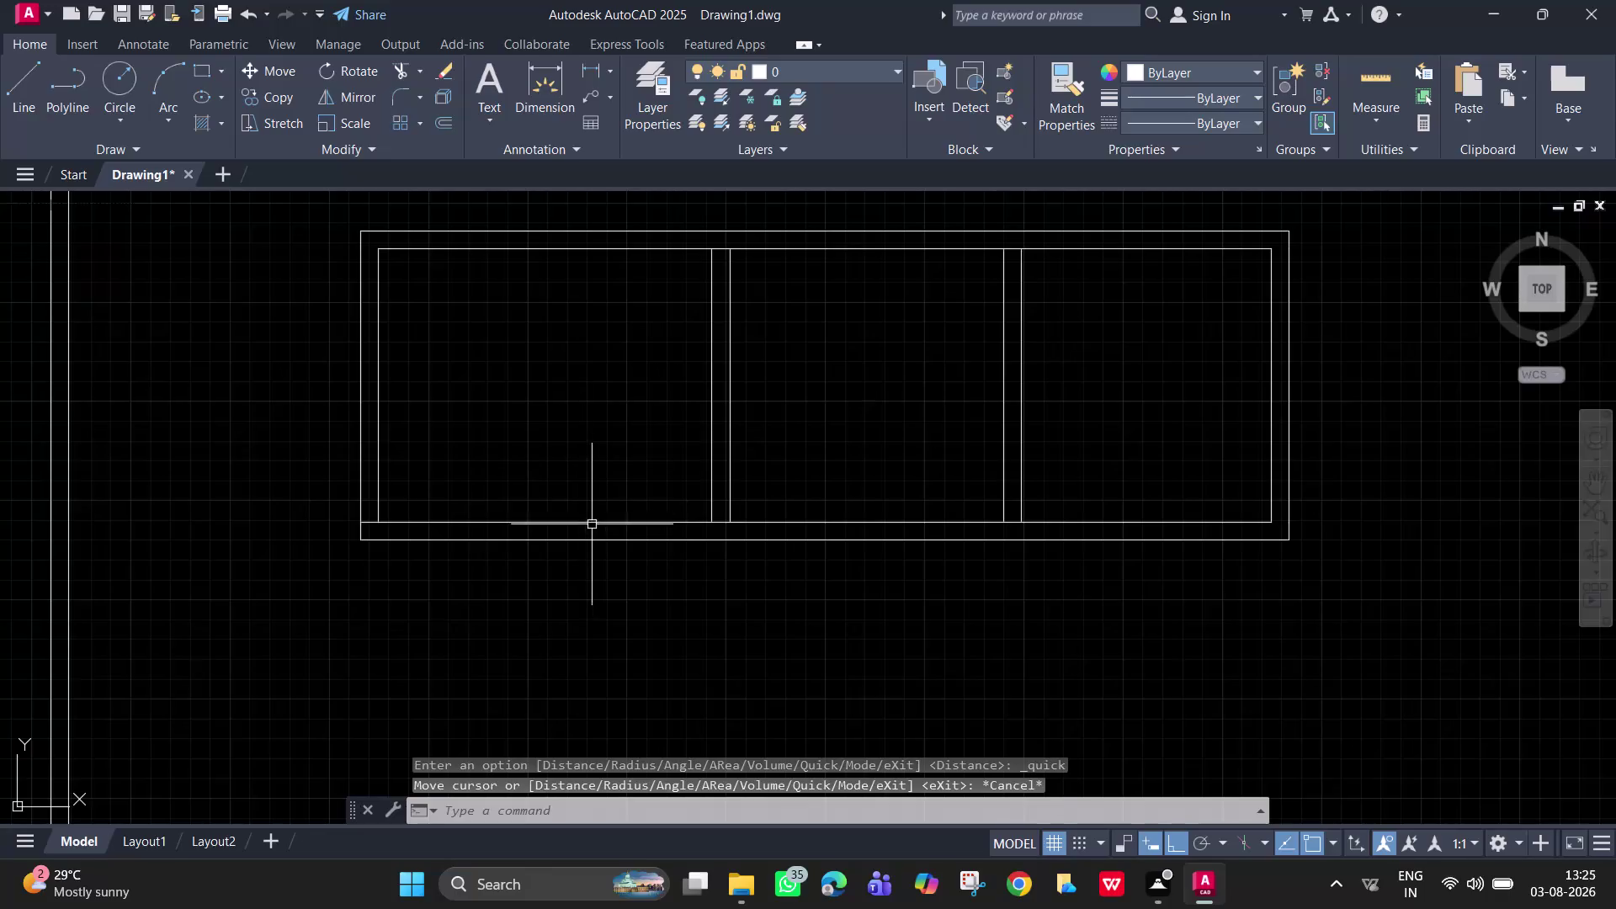
Erase the old inner bottom wall line and offset the top inner wall line 12' downward.
click(592, 522)
key(Delete)
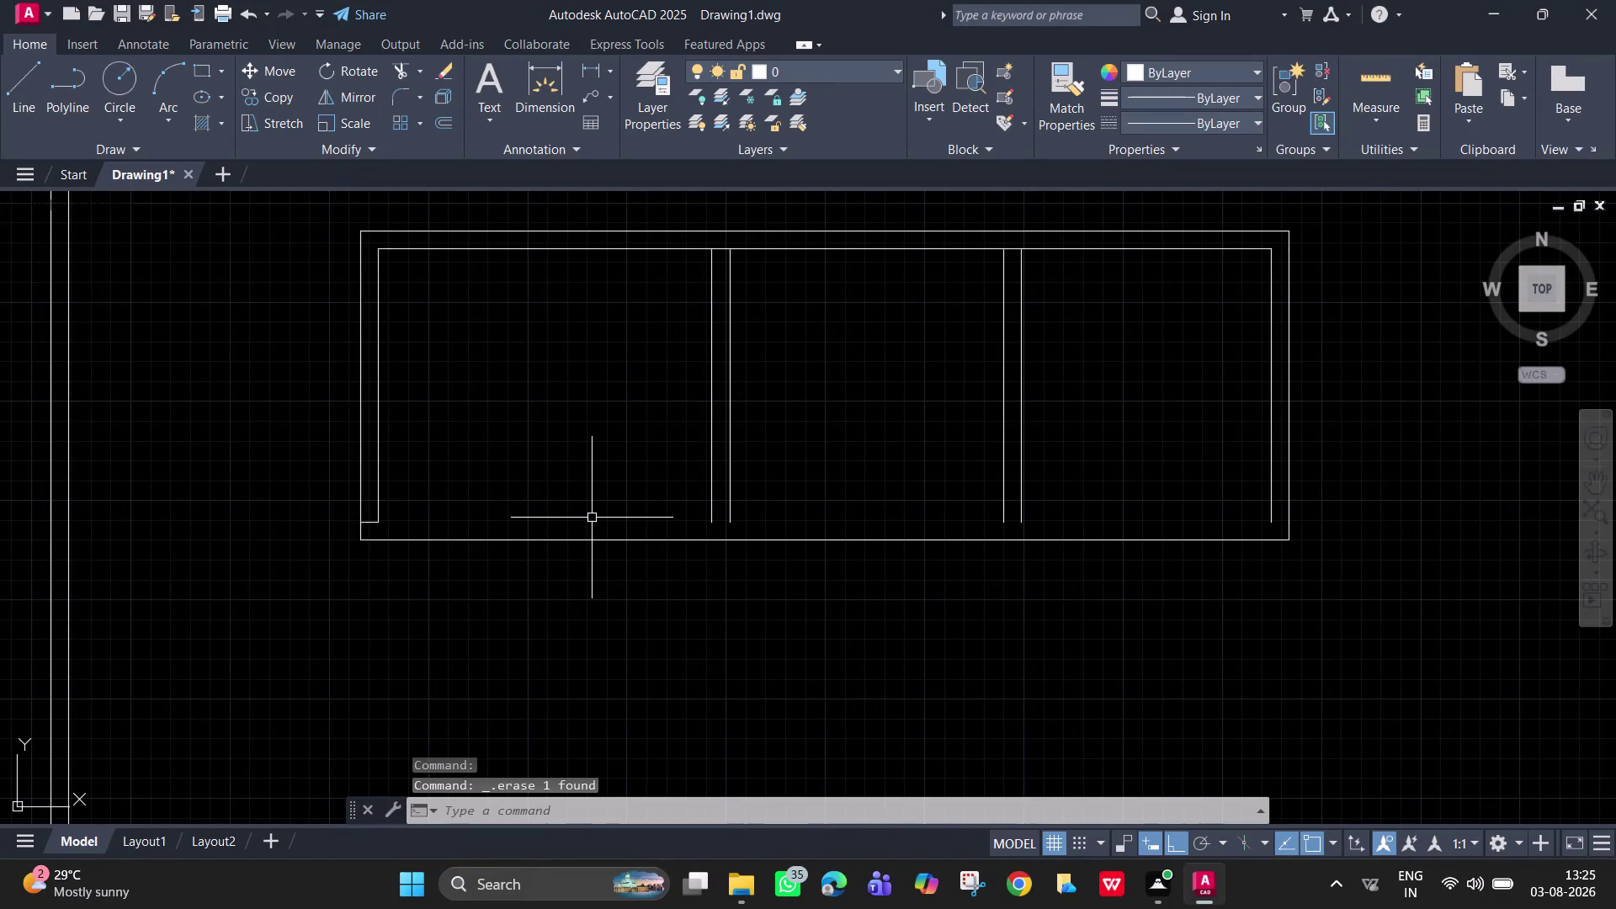
key(o)
key(Return)
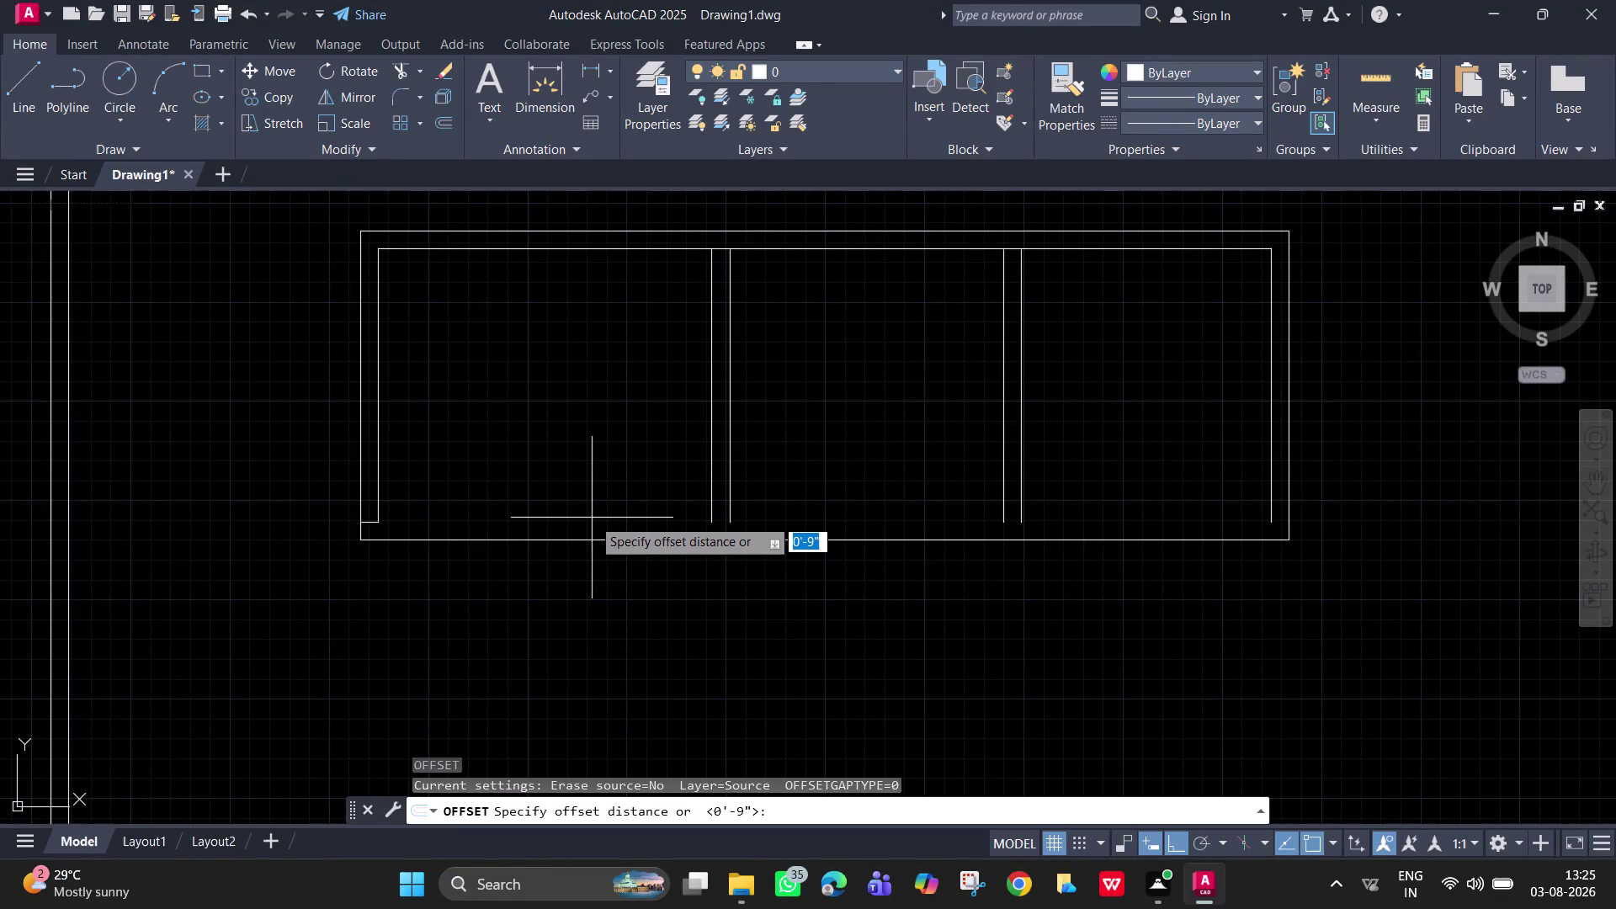
text(12')
key(Return)
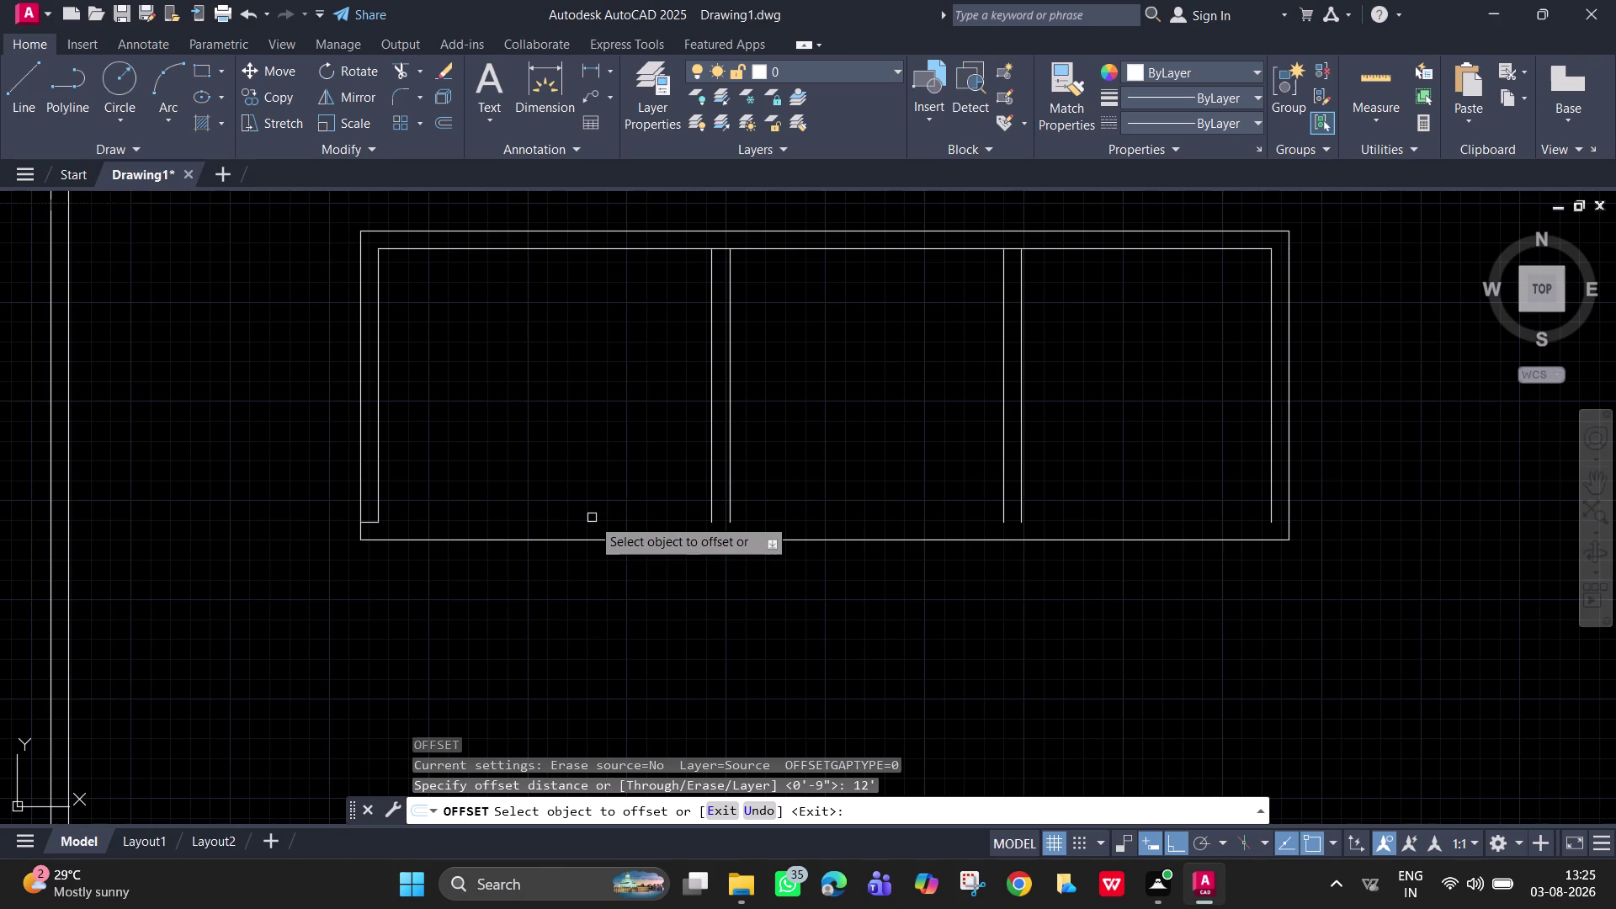
click(539, 250)
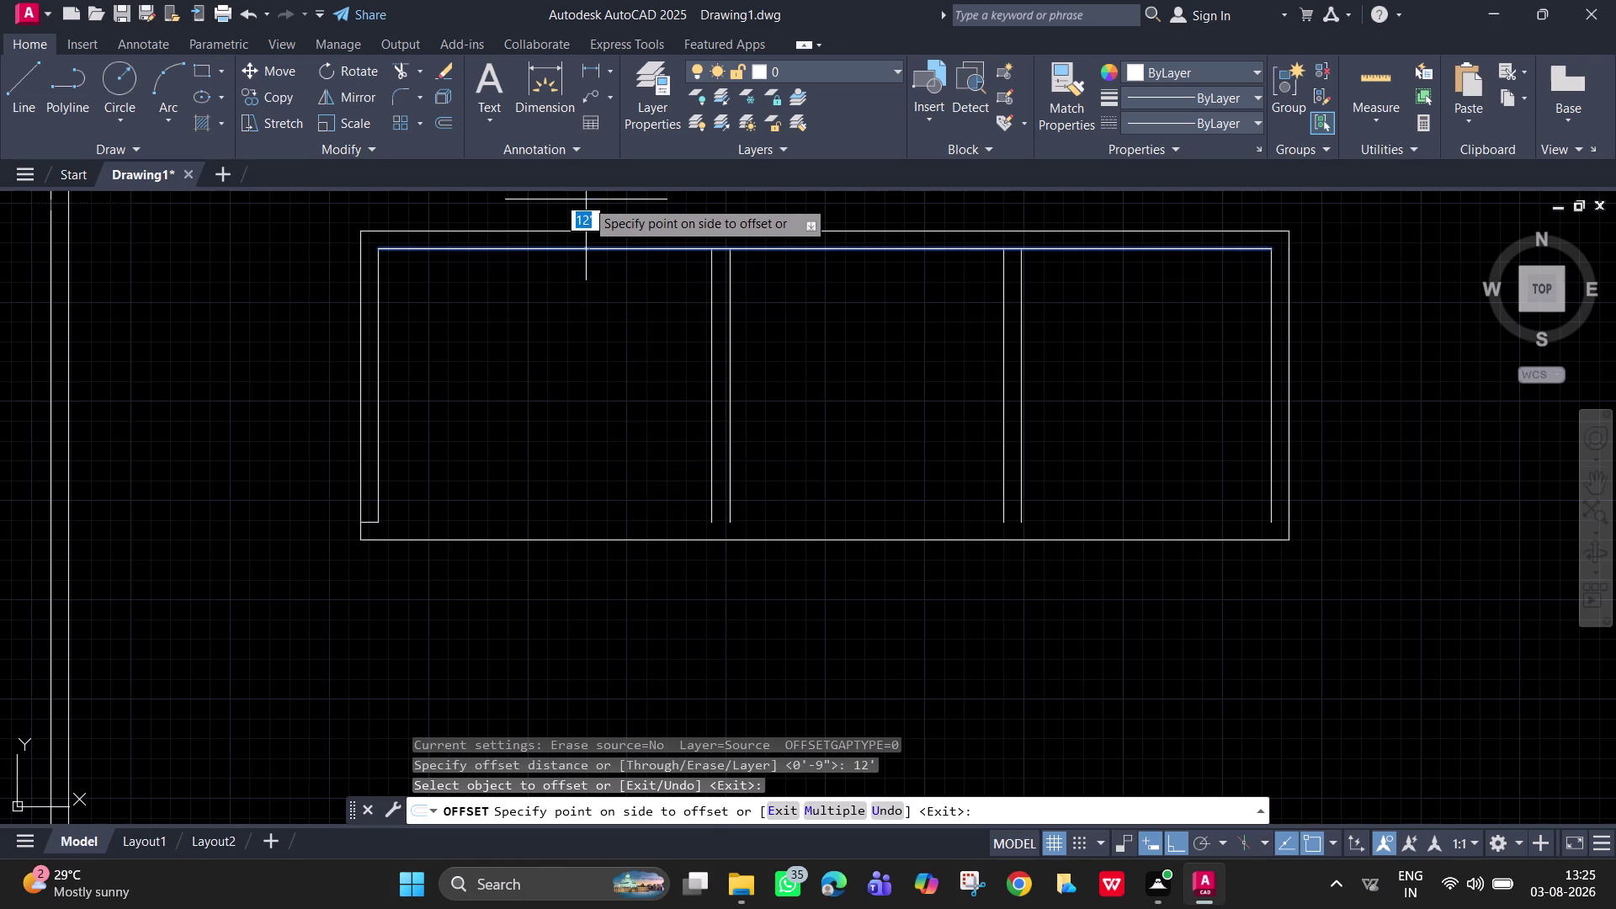
click(553, 621)
key(Escape)
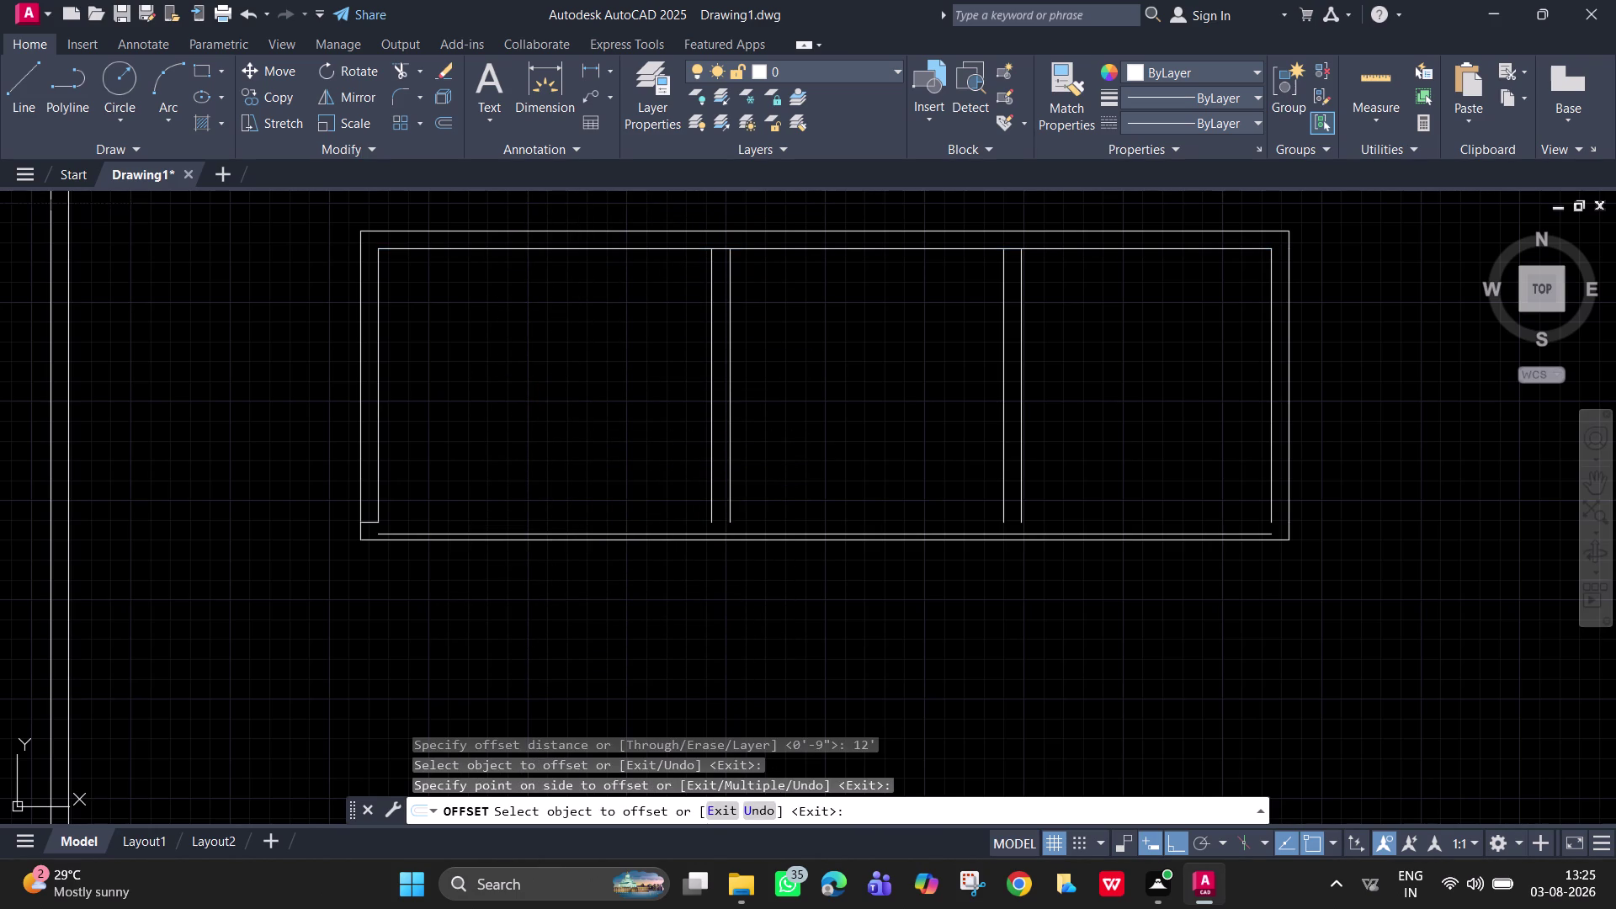
Erase the old outer bottom wall line.
scroll(up, 3)
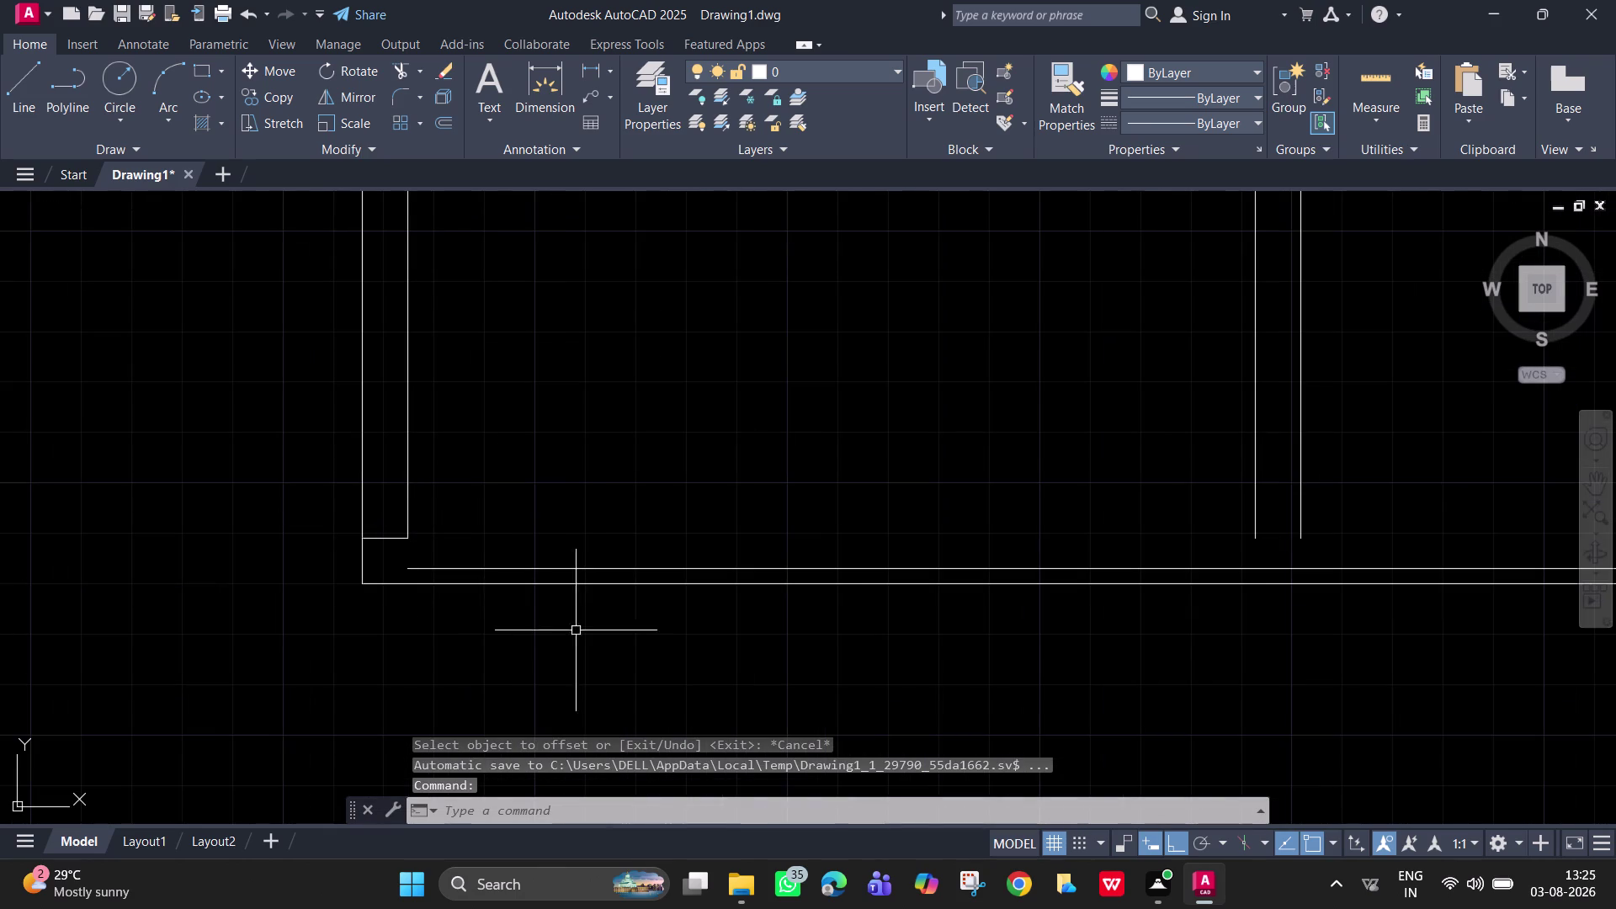
click(496, 582)
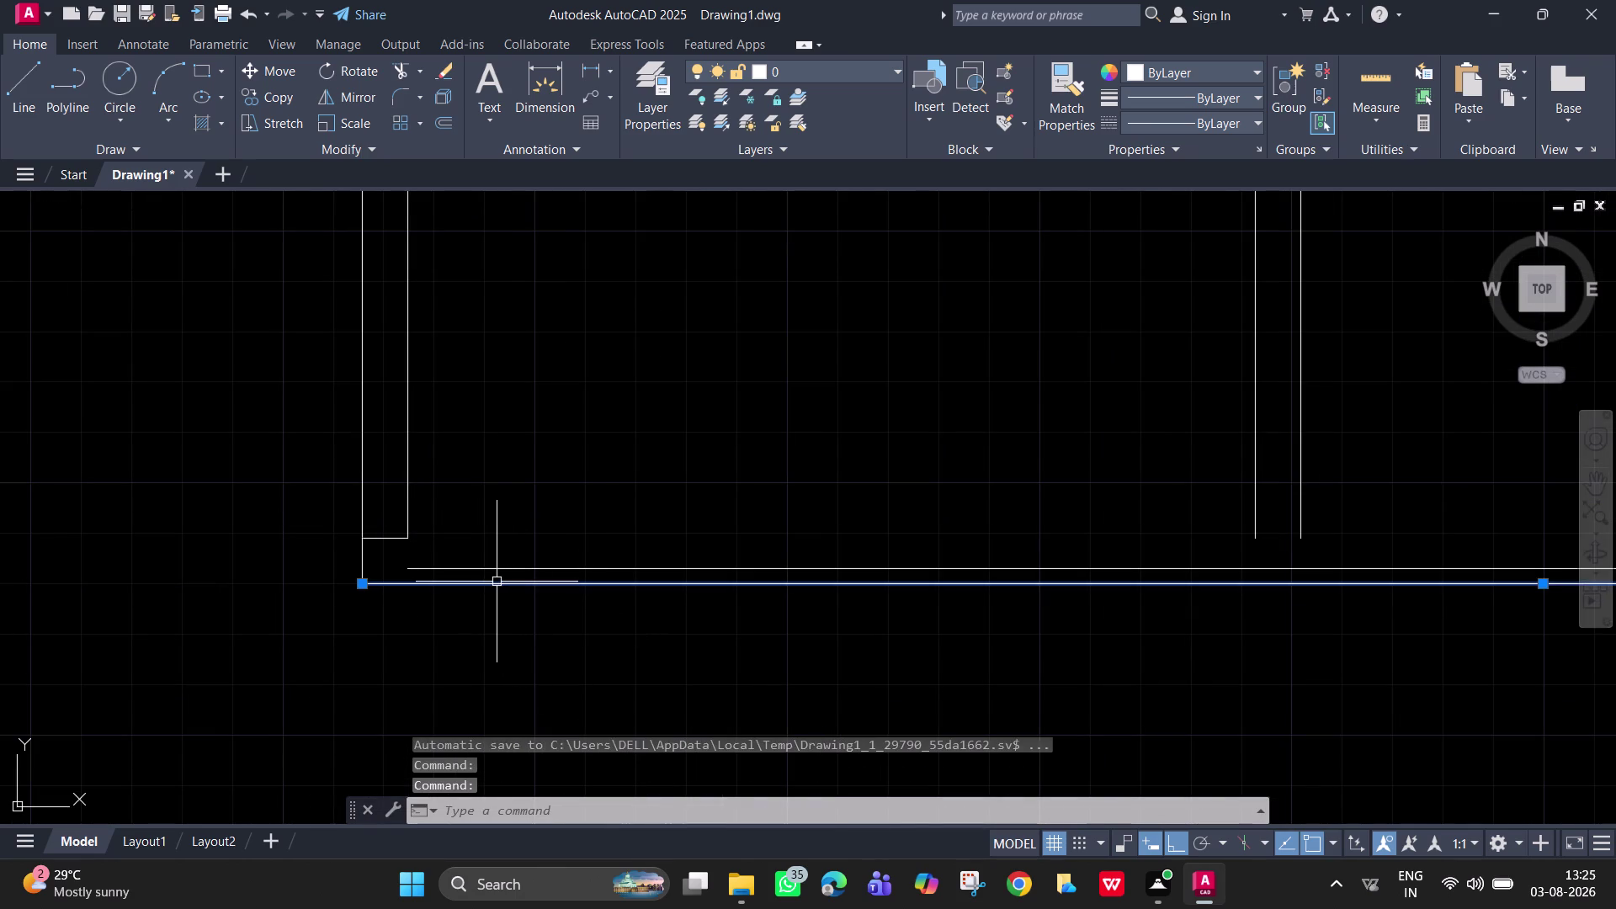
key(Delete)
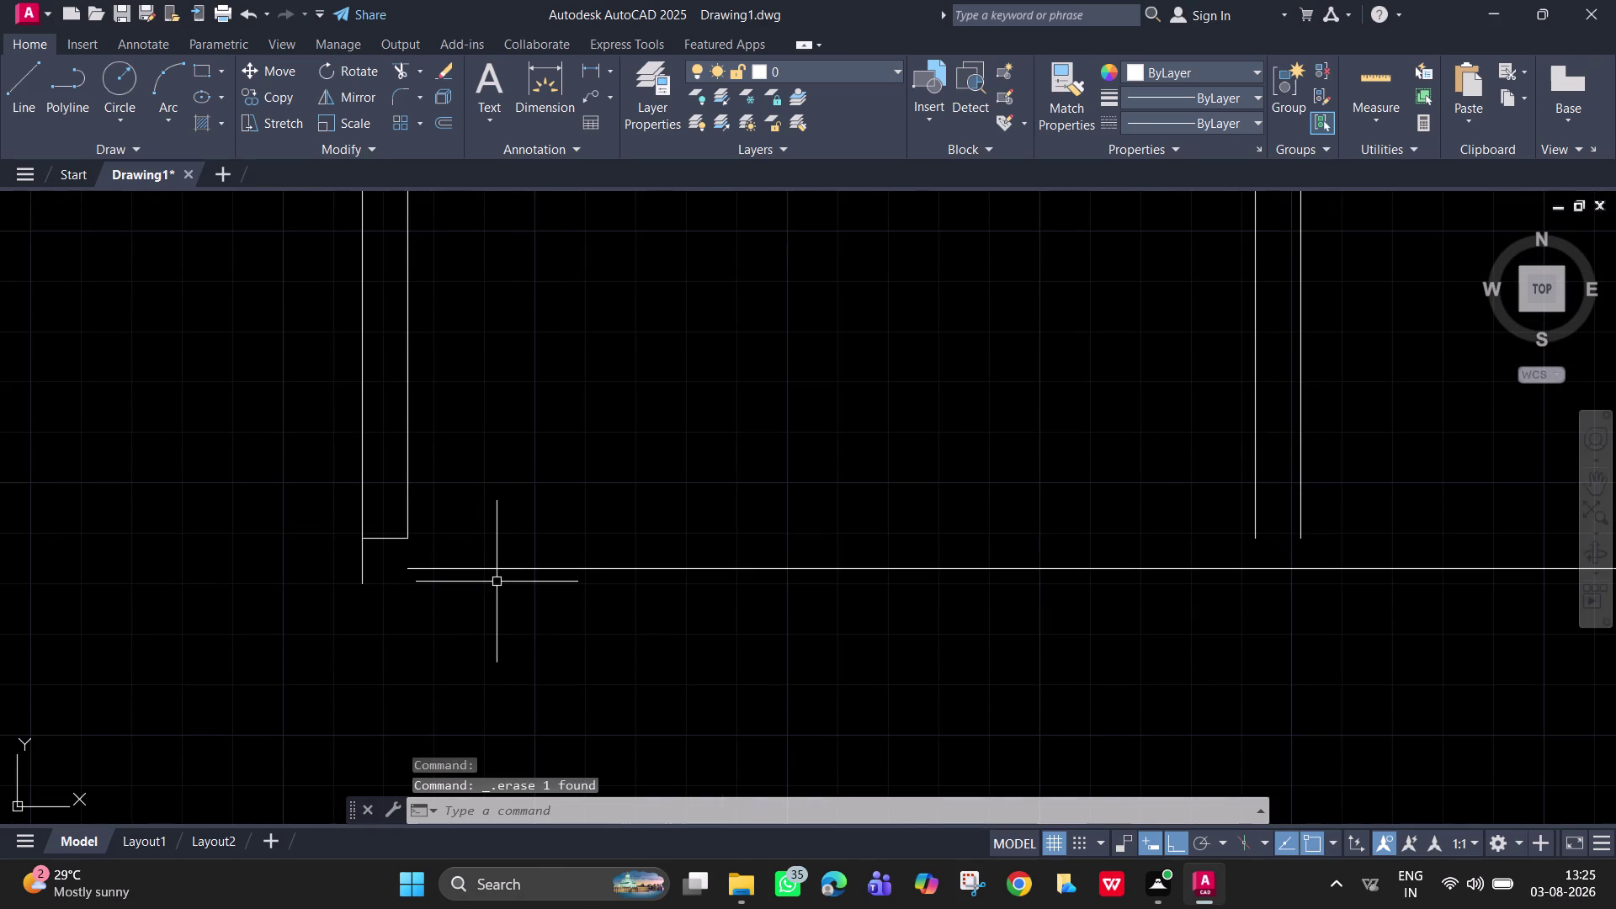
text(ex)
key(space)
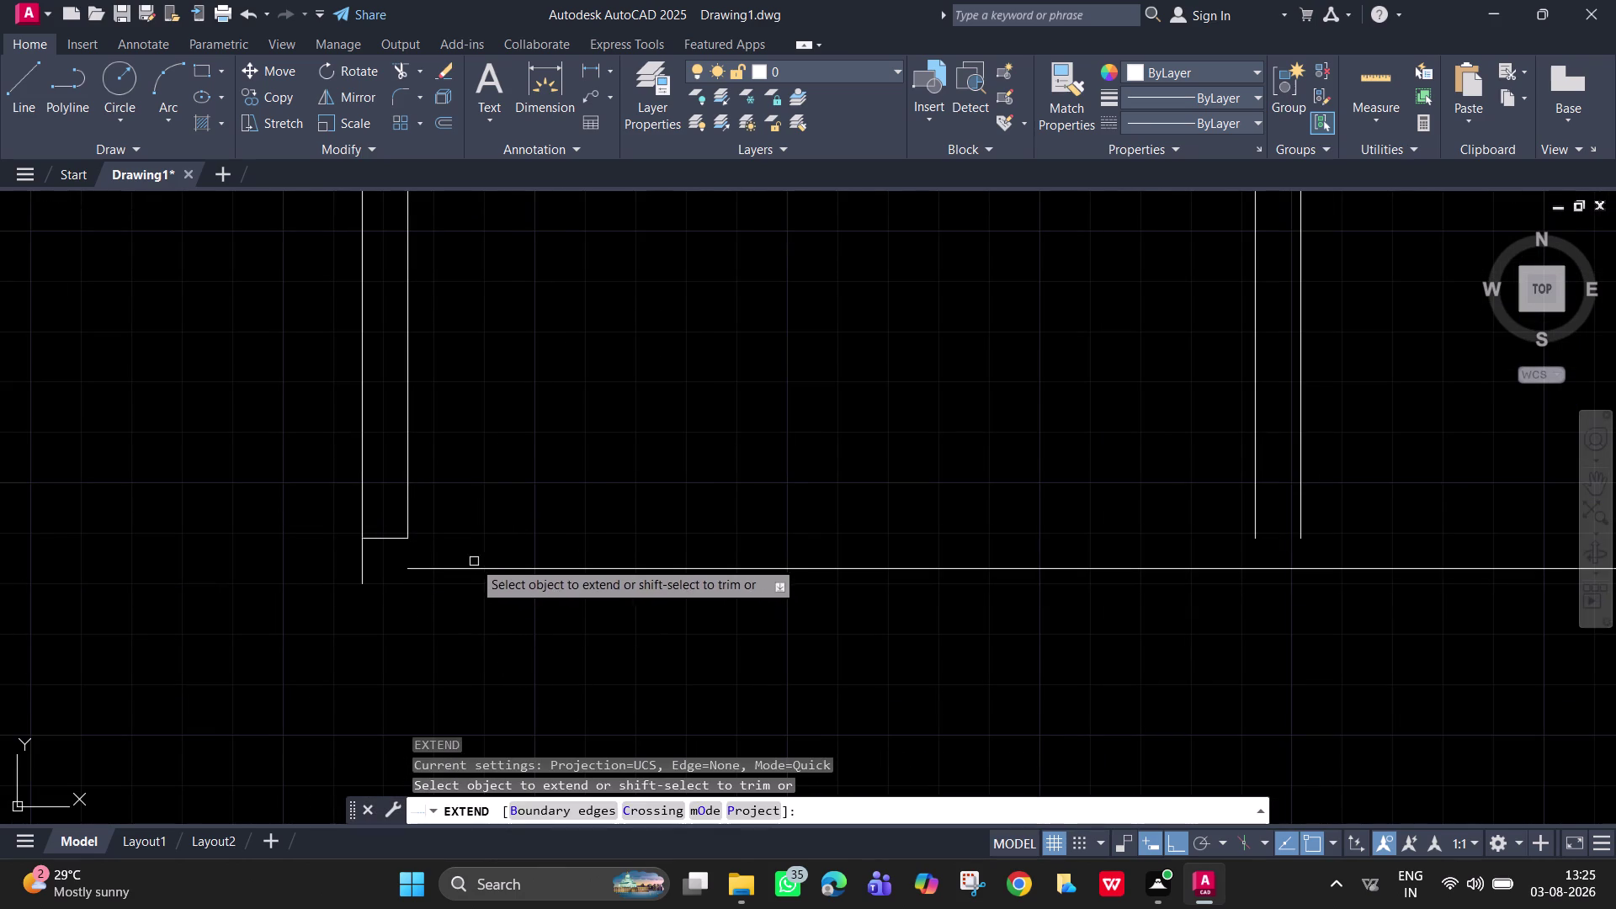
Extend the new bottom wall line's left end to the left wall.
click(480, 566)
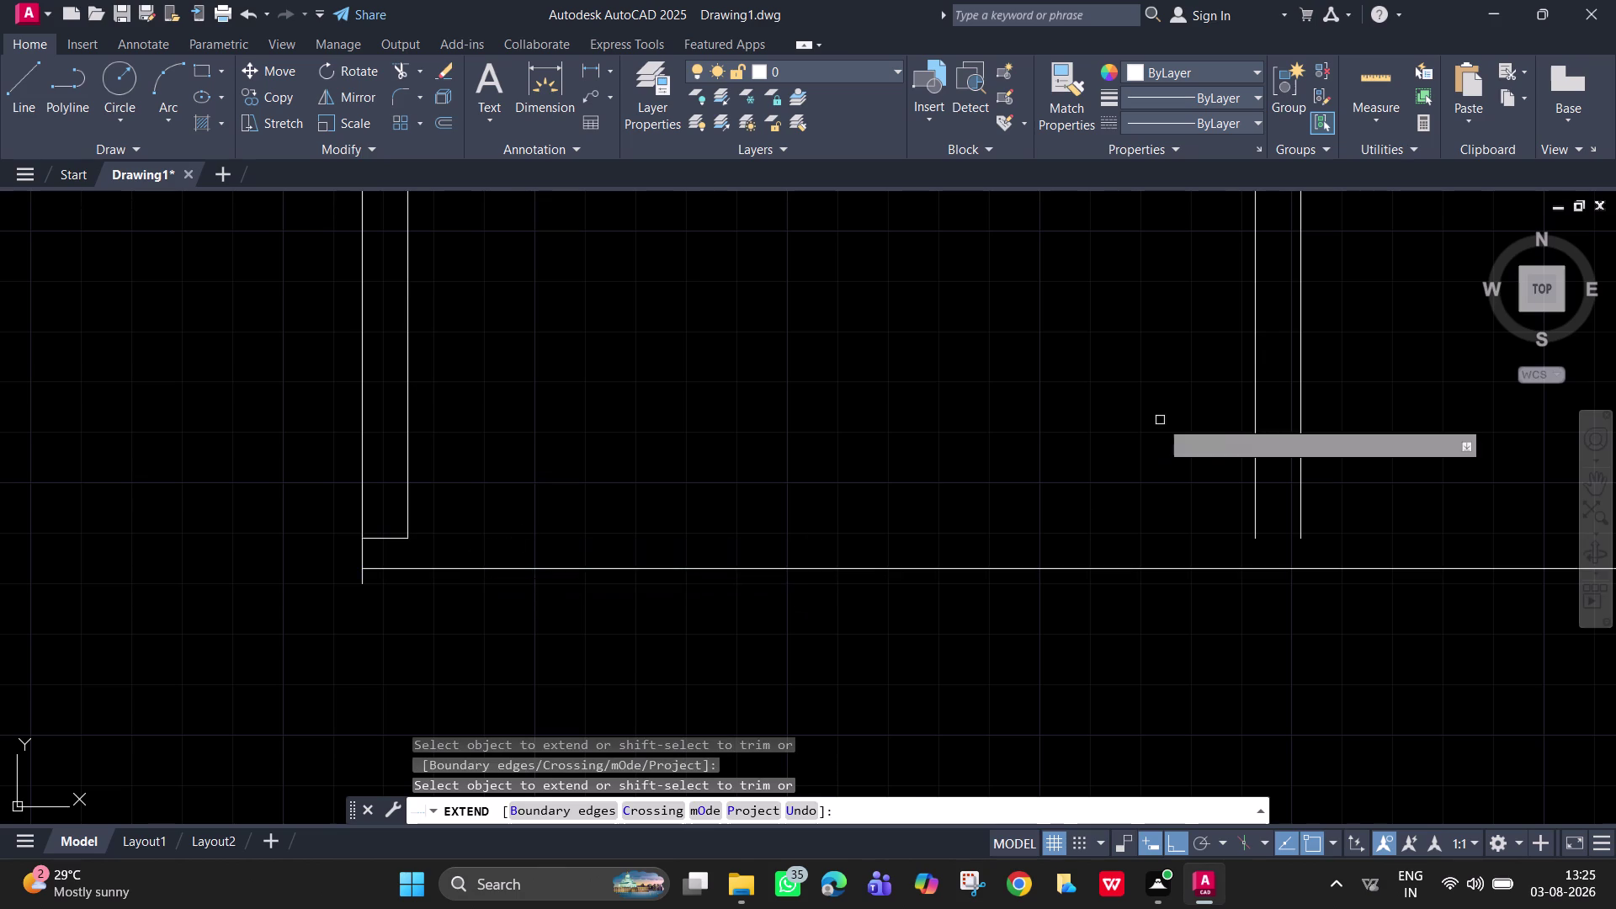
scroll(down, 3)
click(1356, 486)
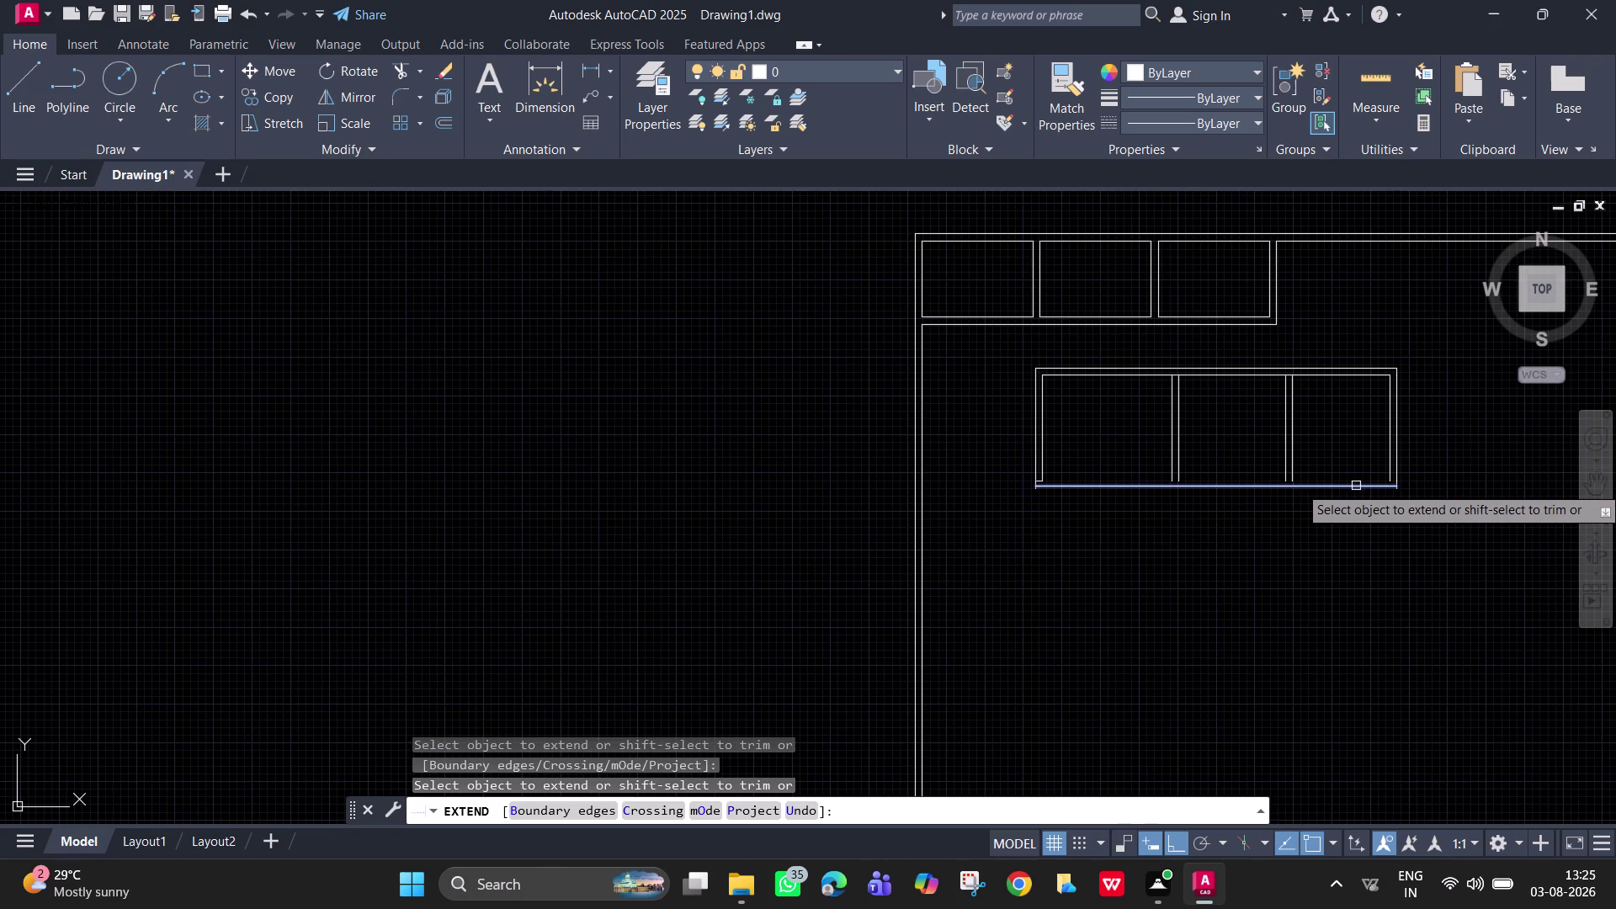
key(Escape)
middle_drag(1256, 473, 1118, 460)
scroll(up, 3)
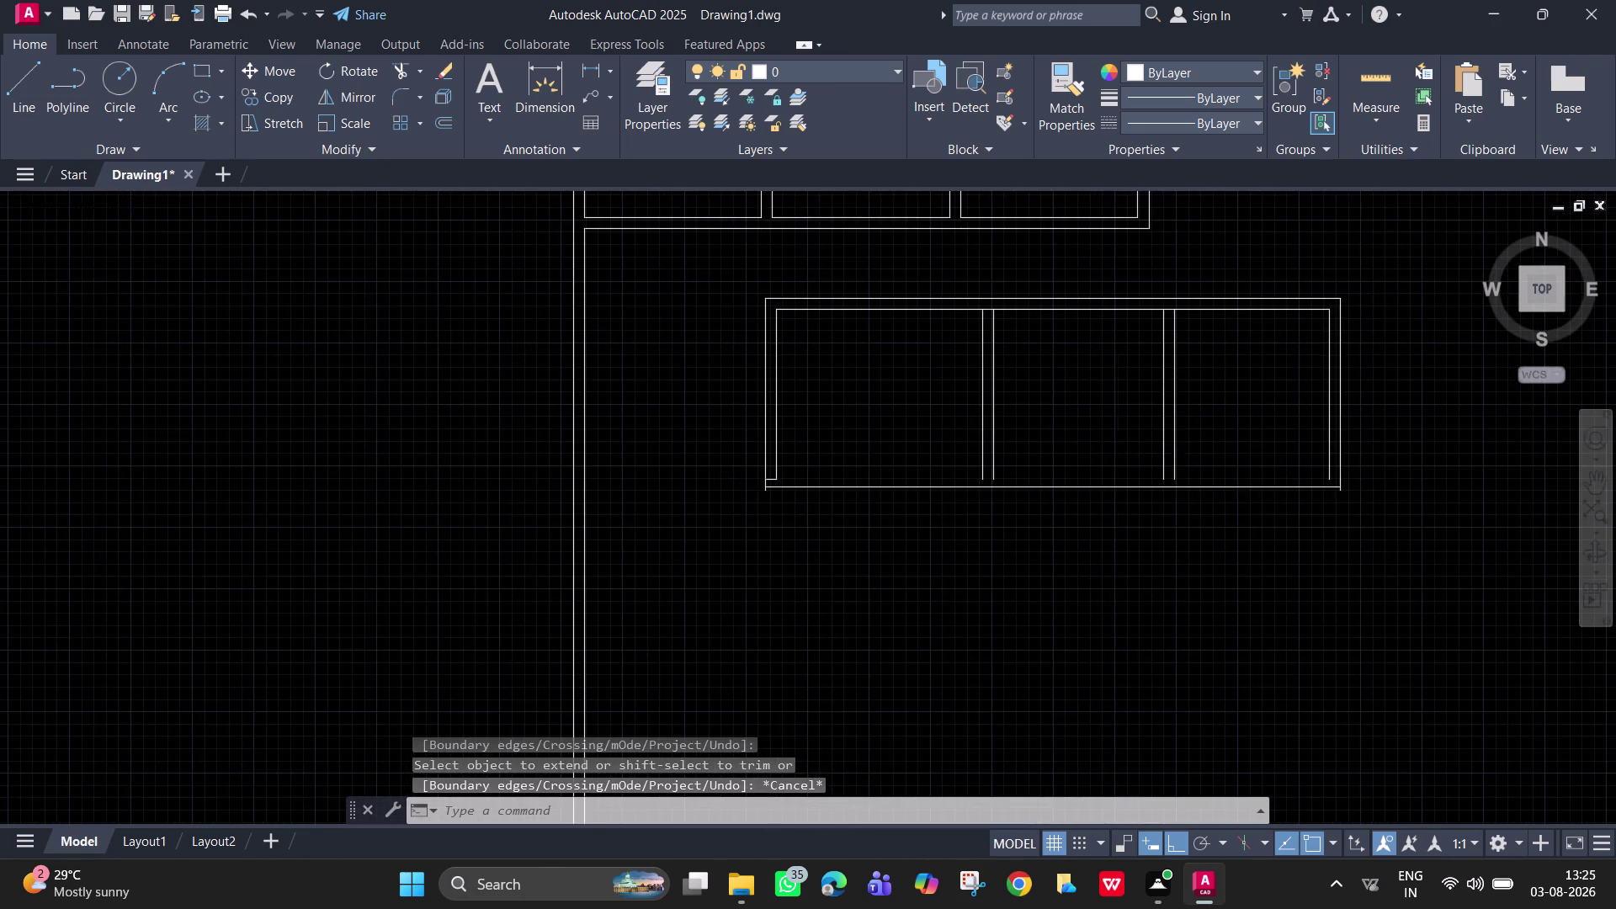
middle_drag(1117, 437, 1072, 481)
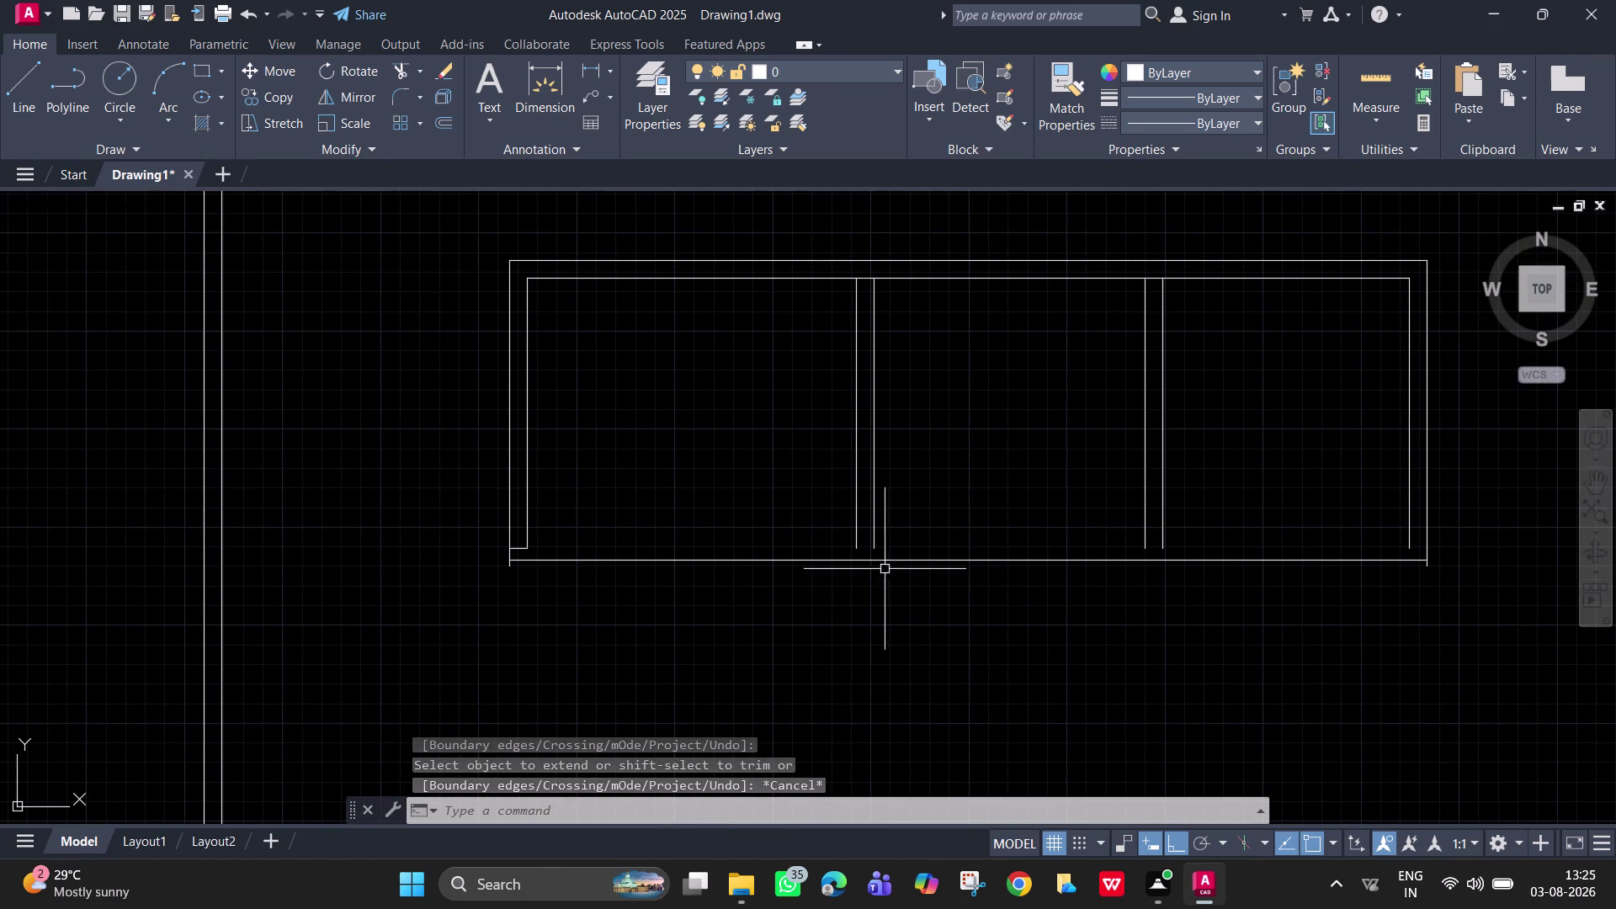
Extend the partition lines and both inner side walls down to the new bottom wall.
key(space)
click(852, 516)
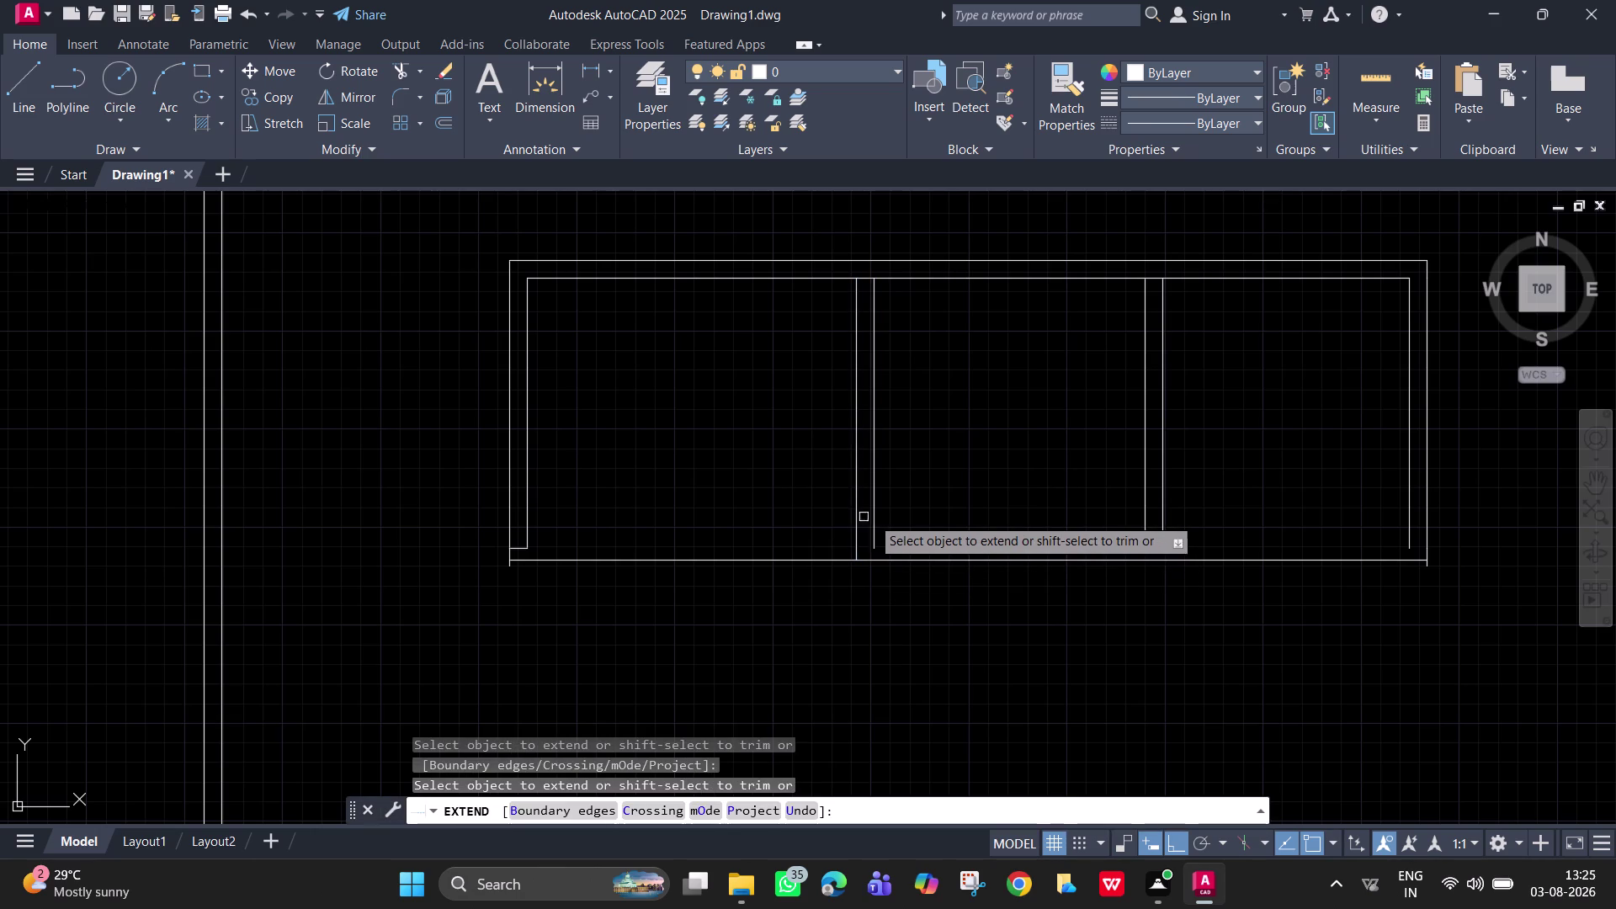
click(871, 516)
click(1143, 526)
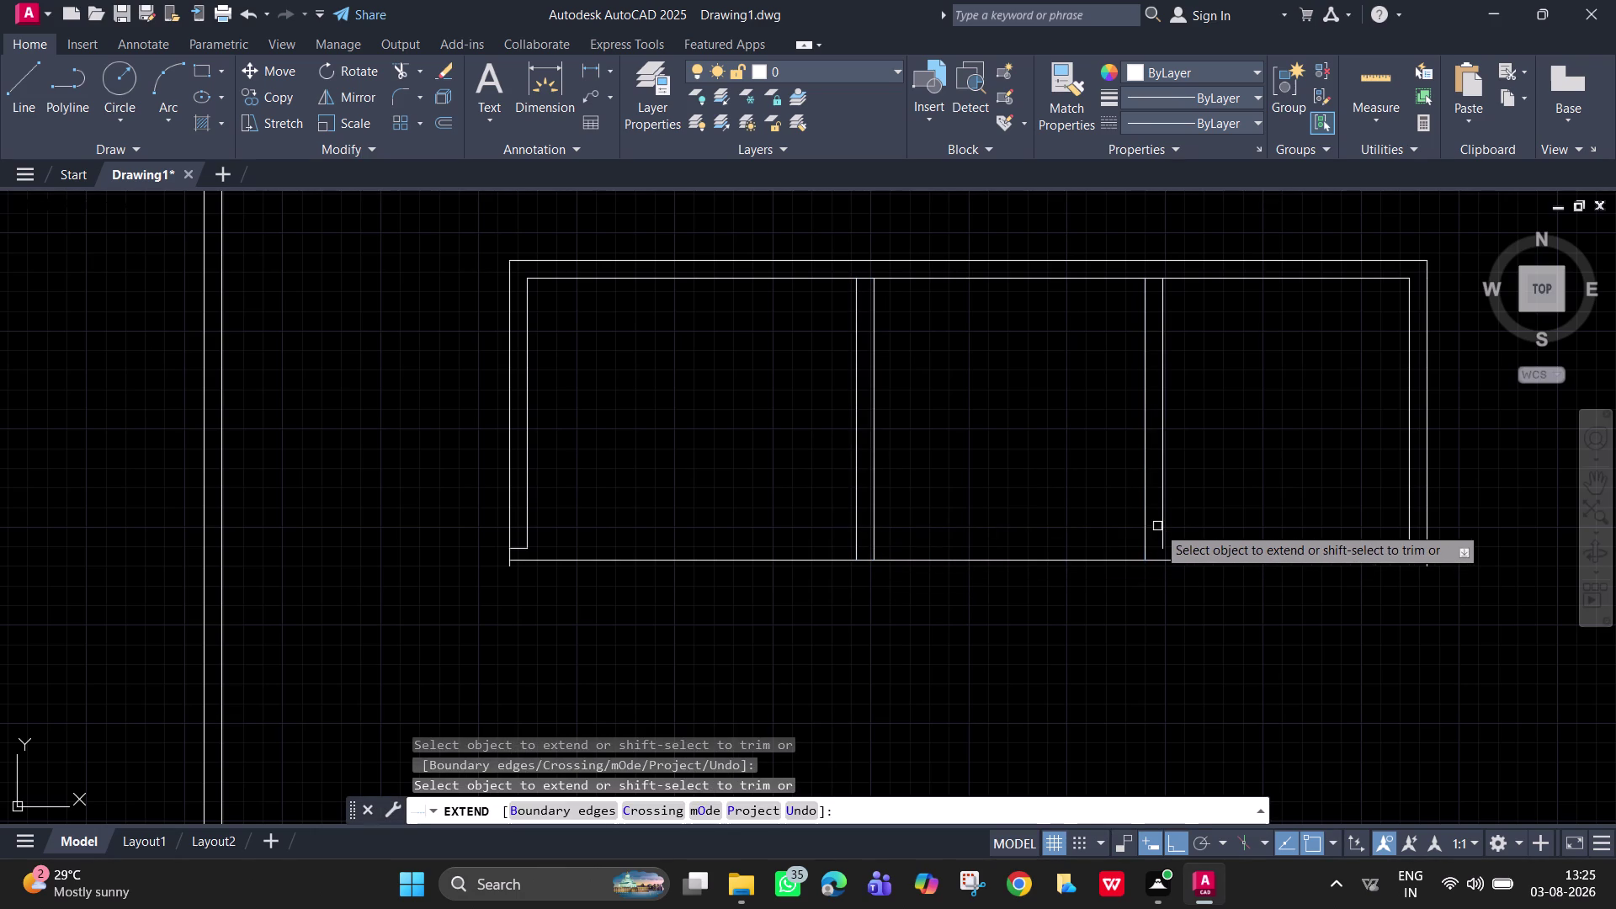
click(1158, 520)
click(1167, 520)
click(1162, 520)
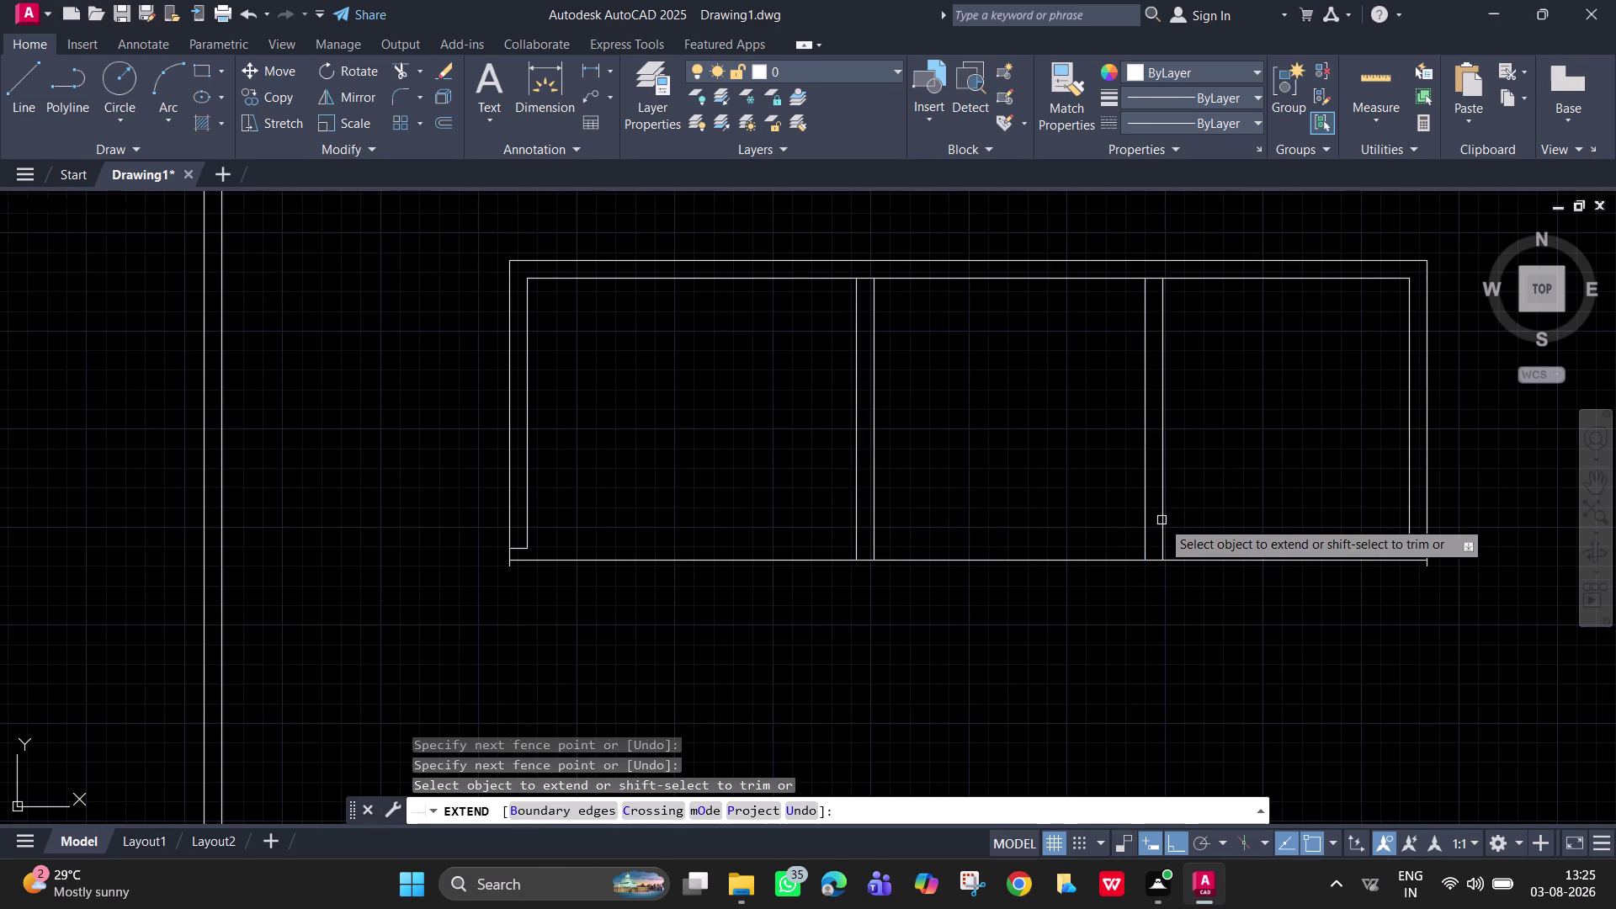
click(1162, 520)
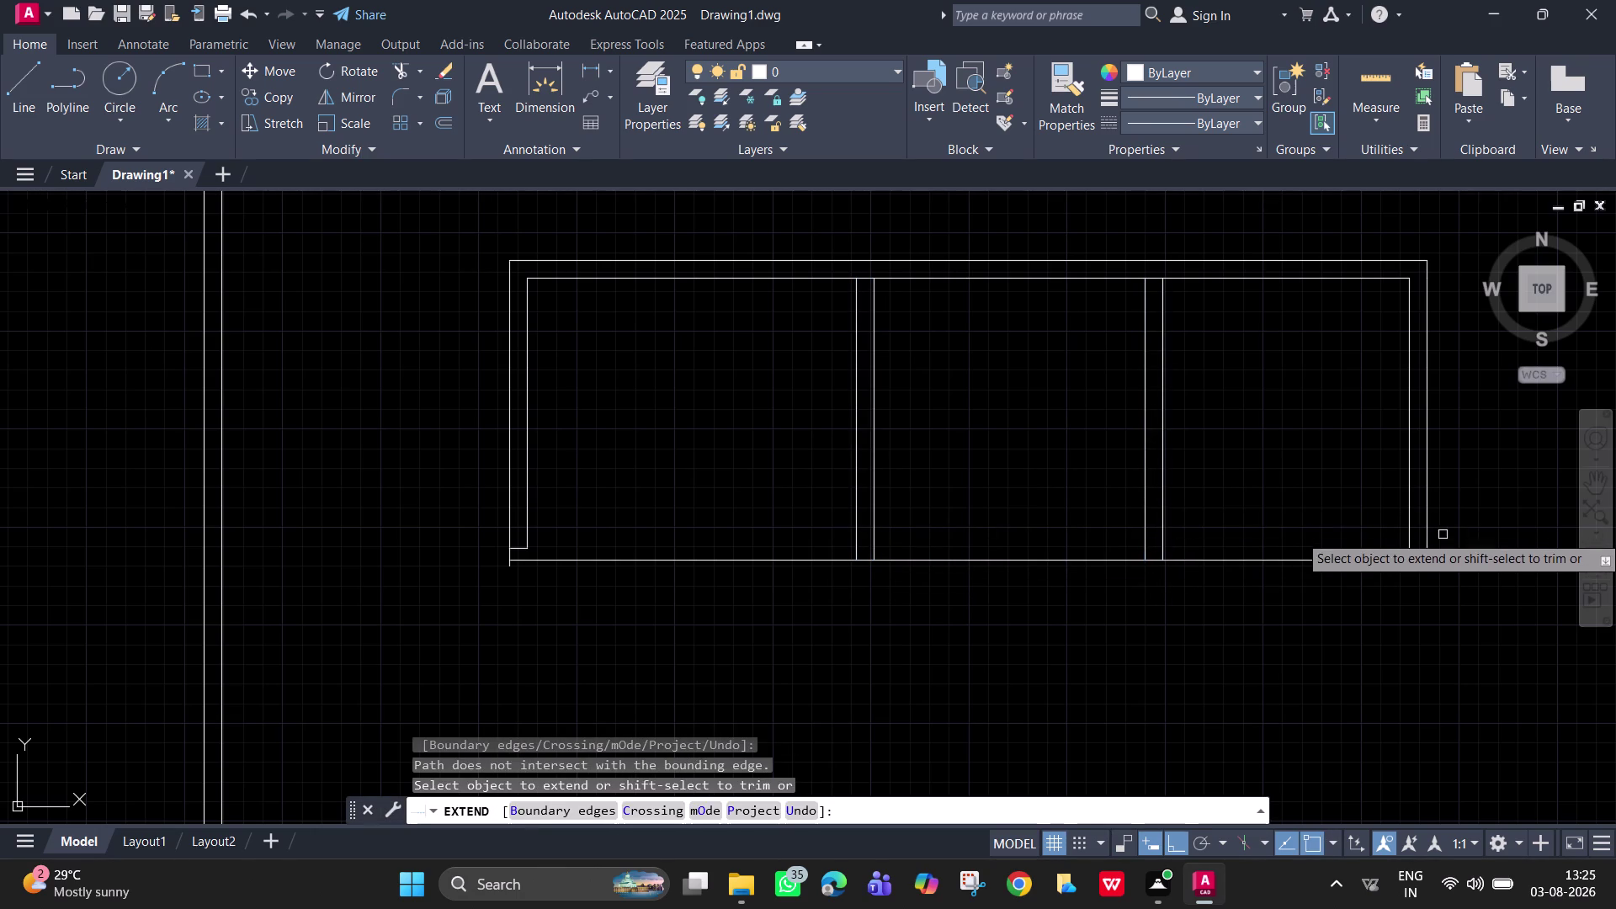
click(1411, 523)
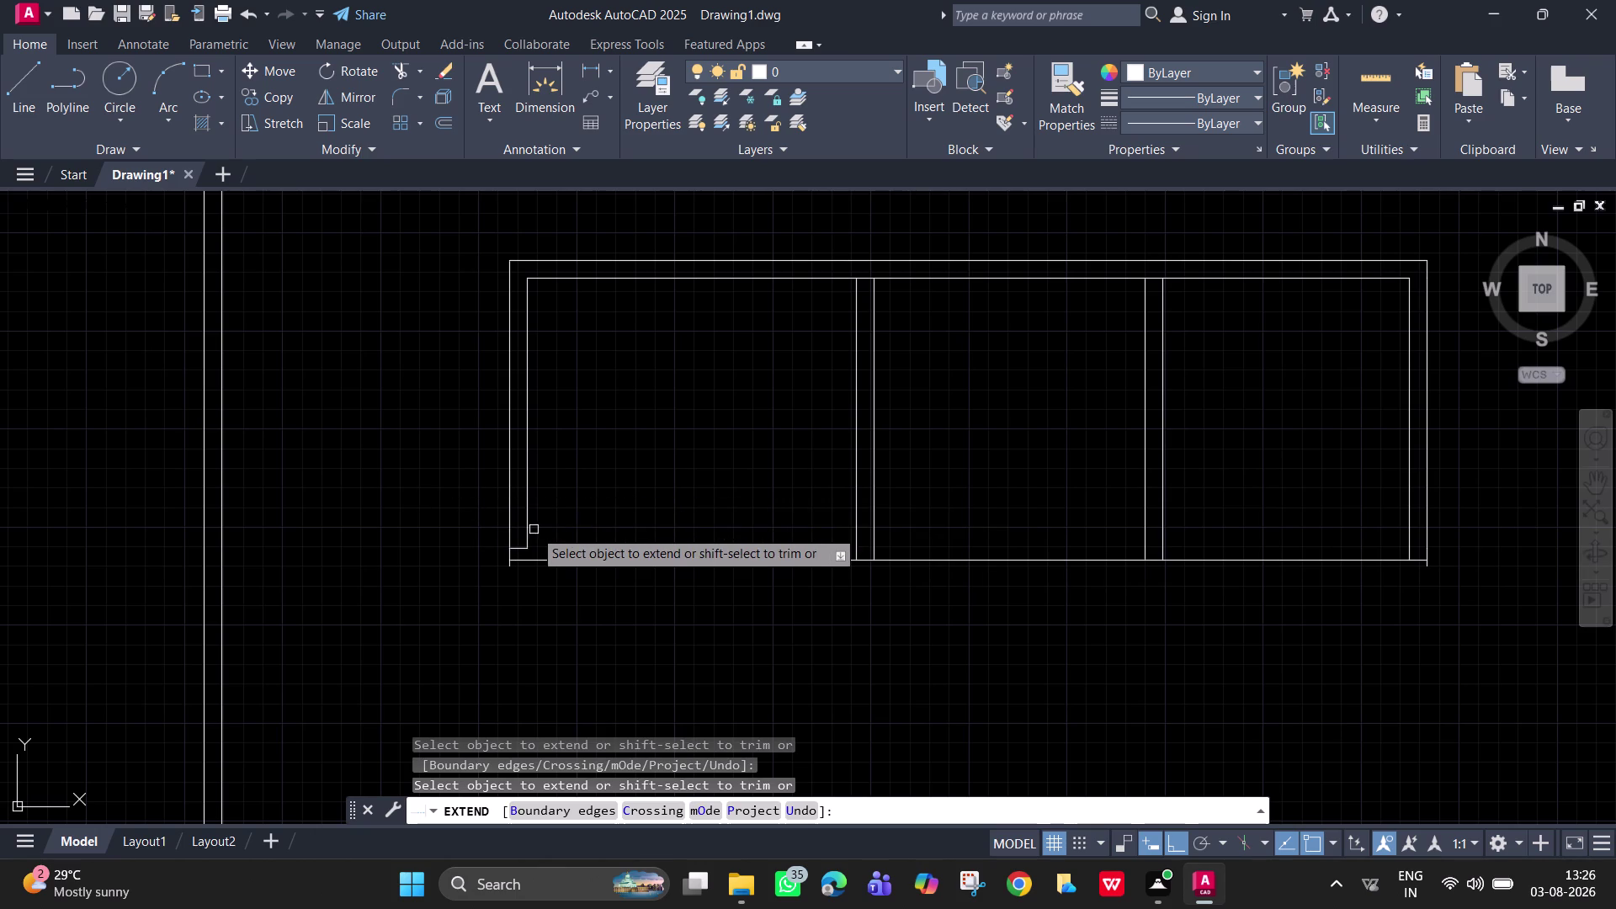
click(525, 524)
key(Escape)
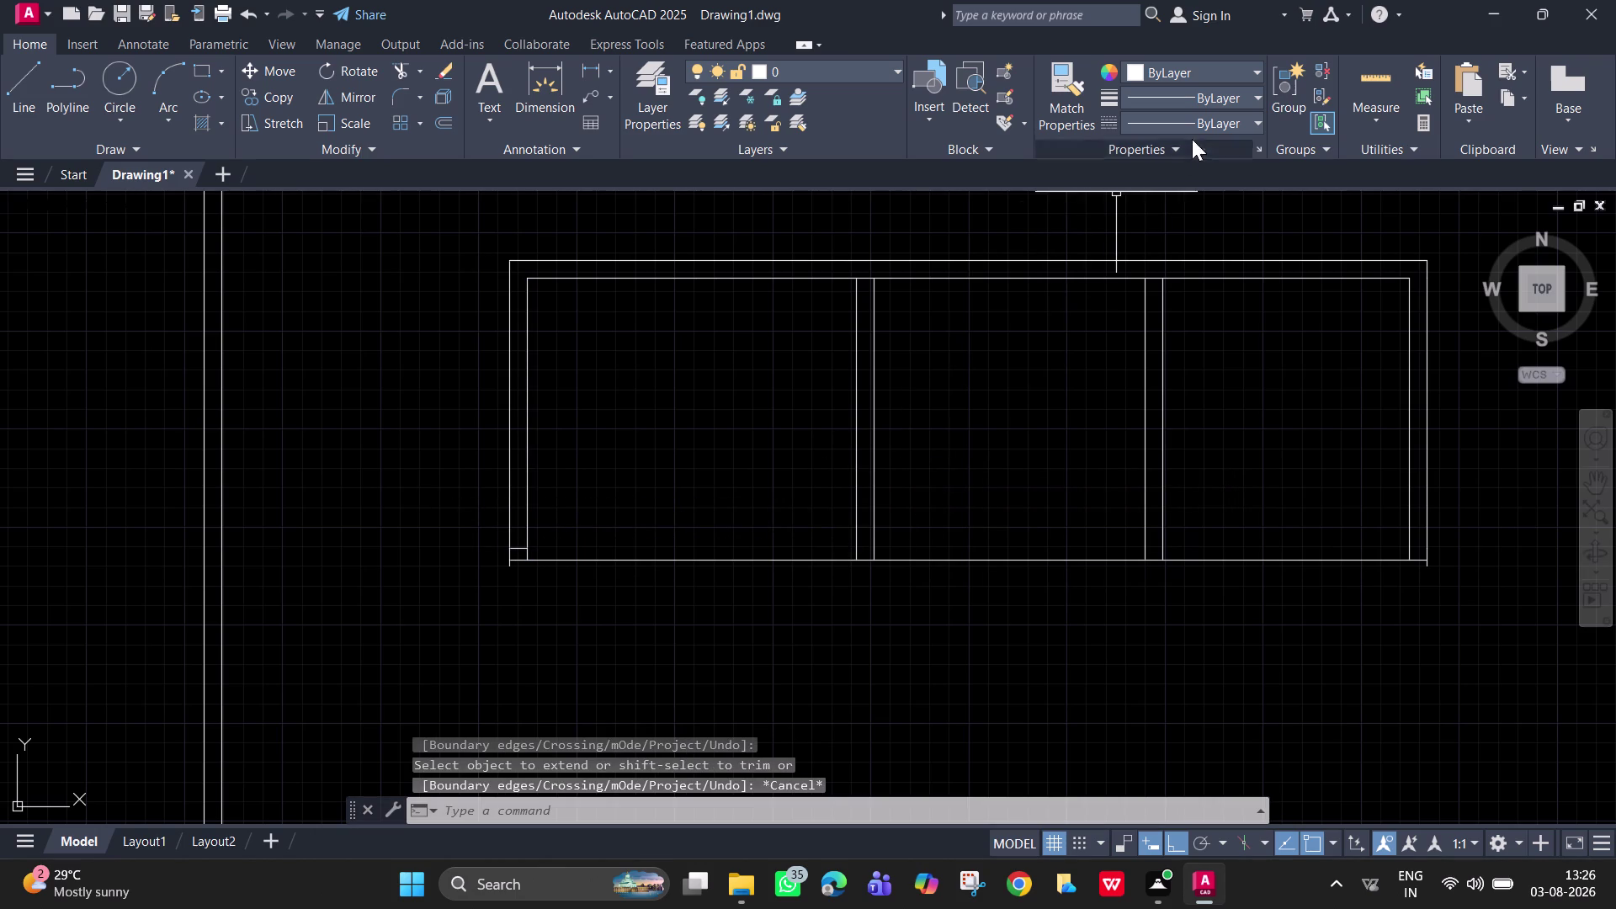
drag(1344, 71, 1344, 80)
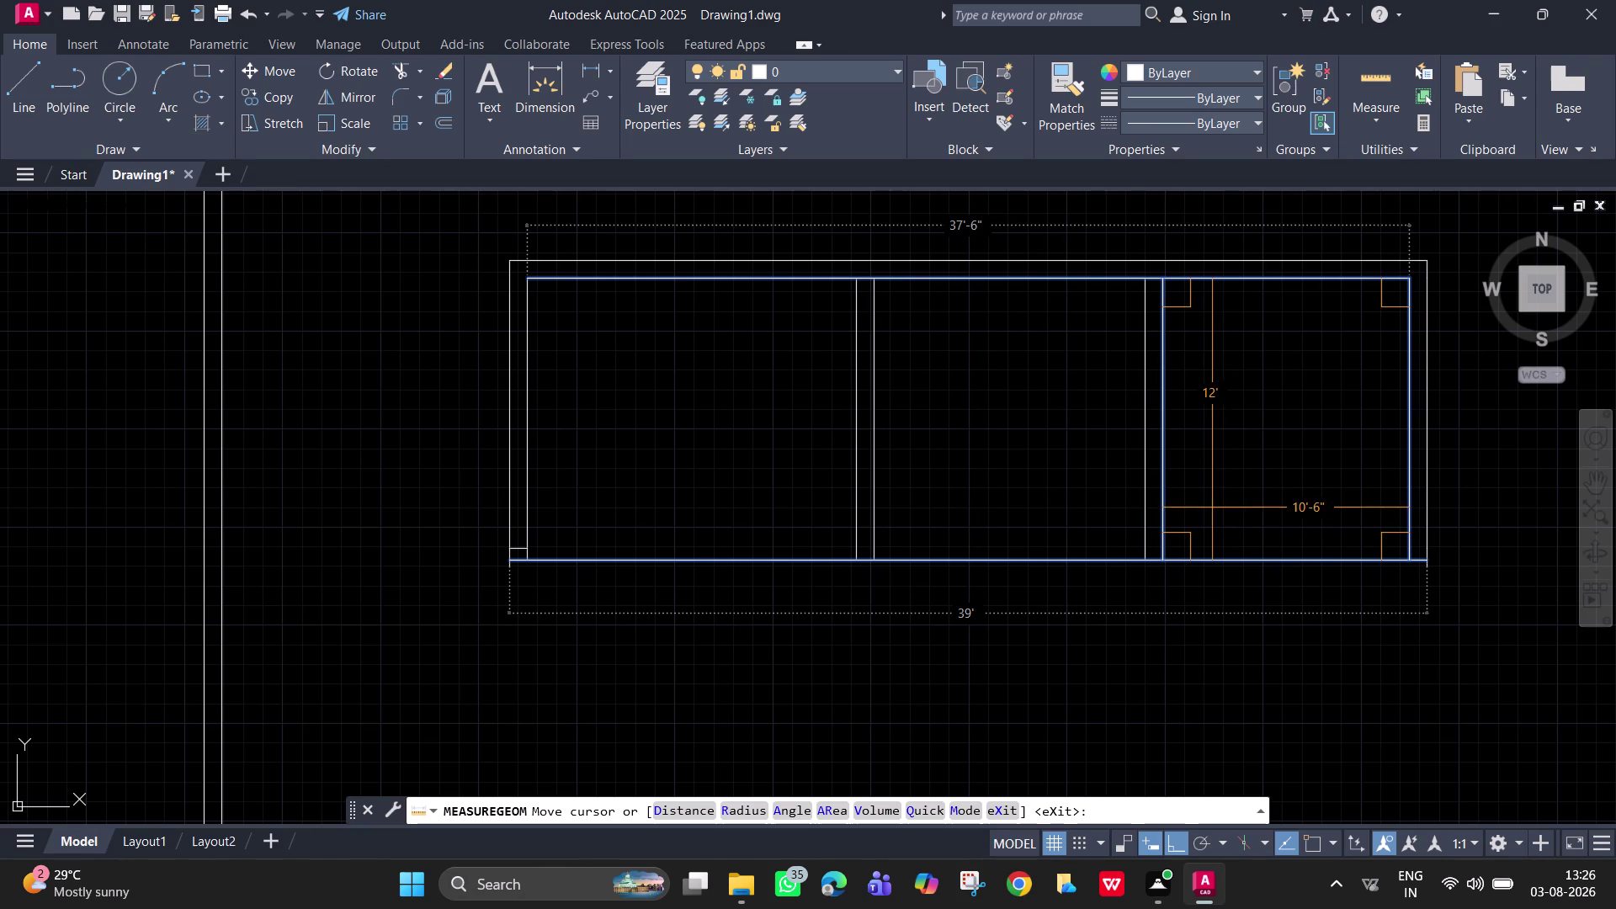
Close the quick measurement of the 10'-6" by 12' right room.
key(Escape)
Offset the bottom wall line 9" downward to form the outer bottom wall.
text(o)
key(space)
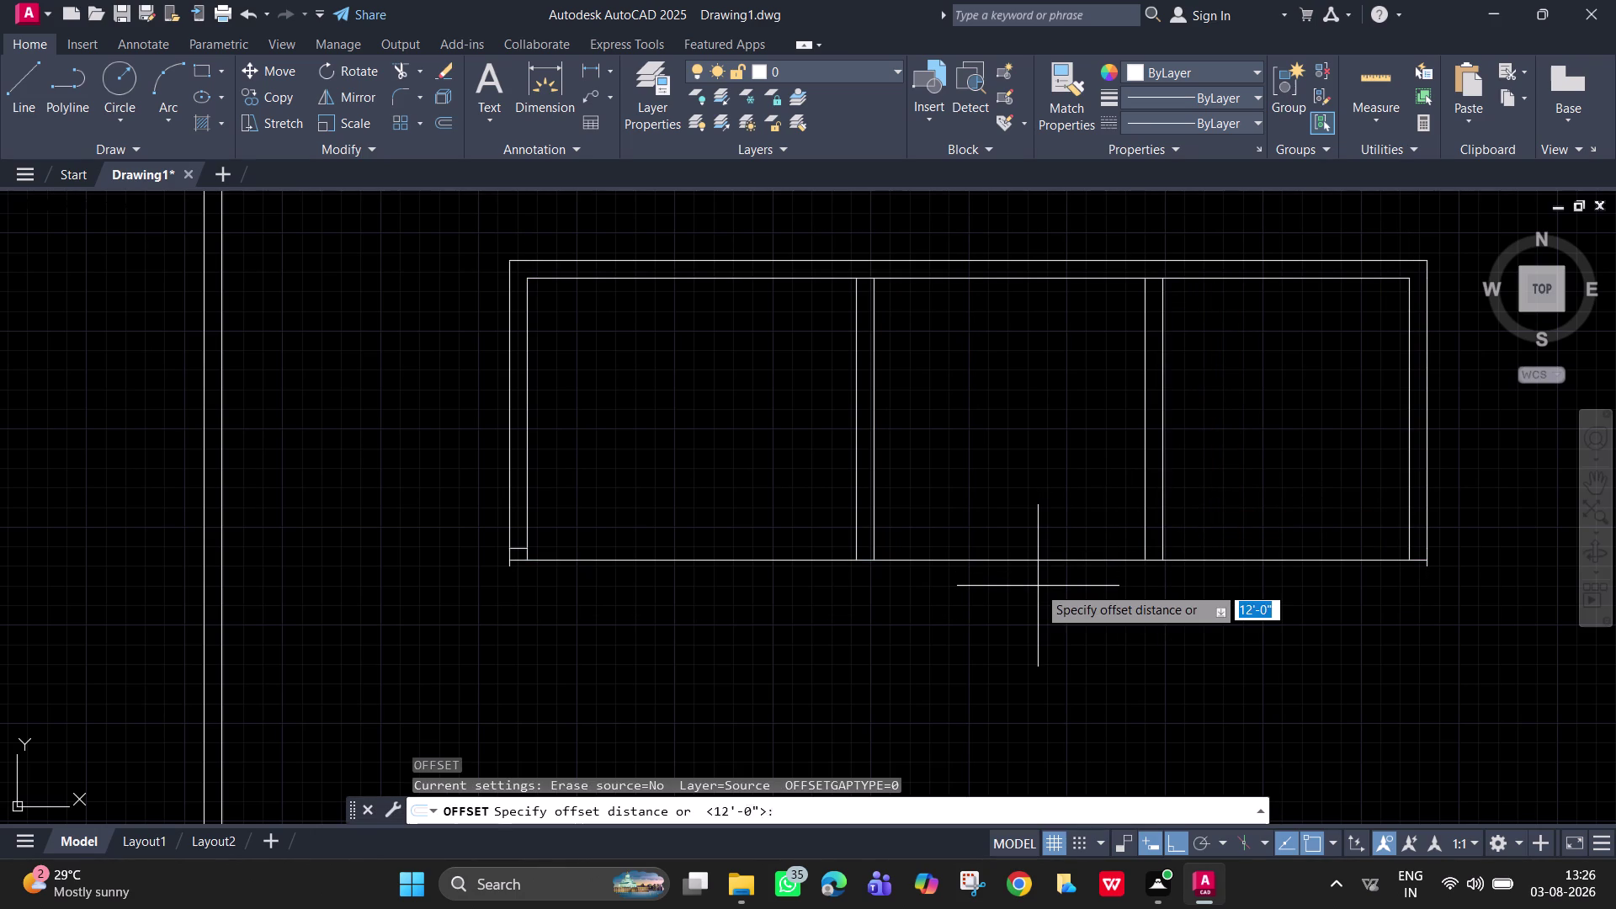
key(9)
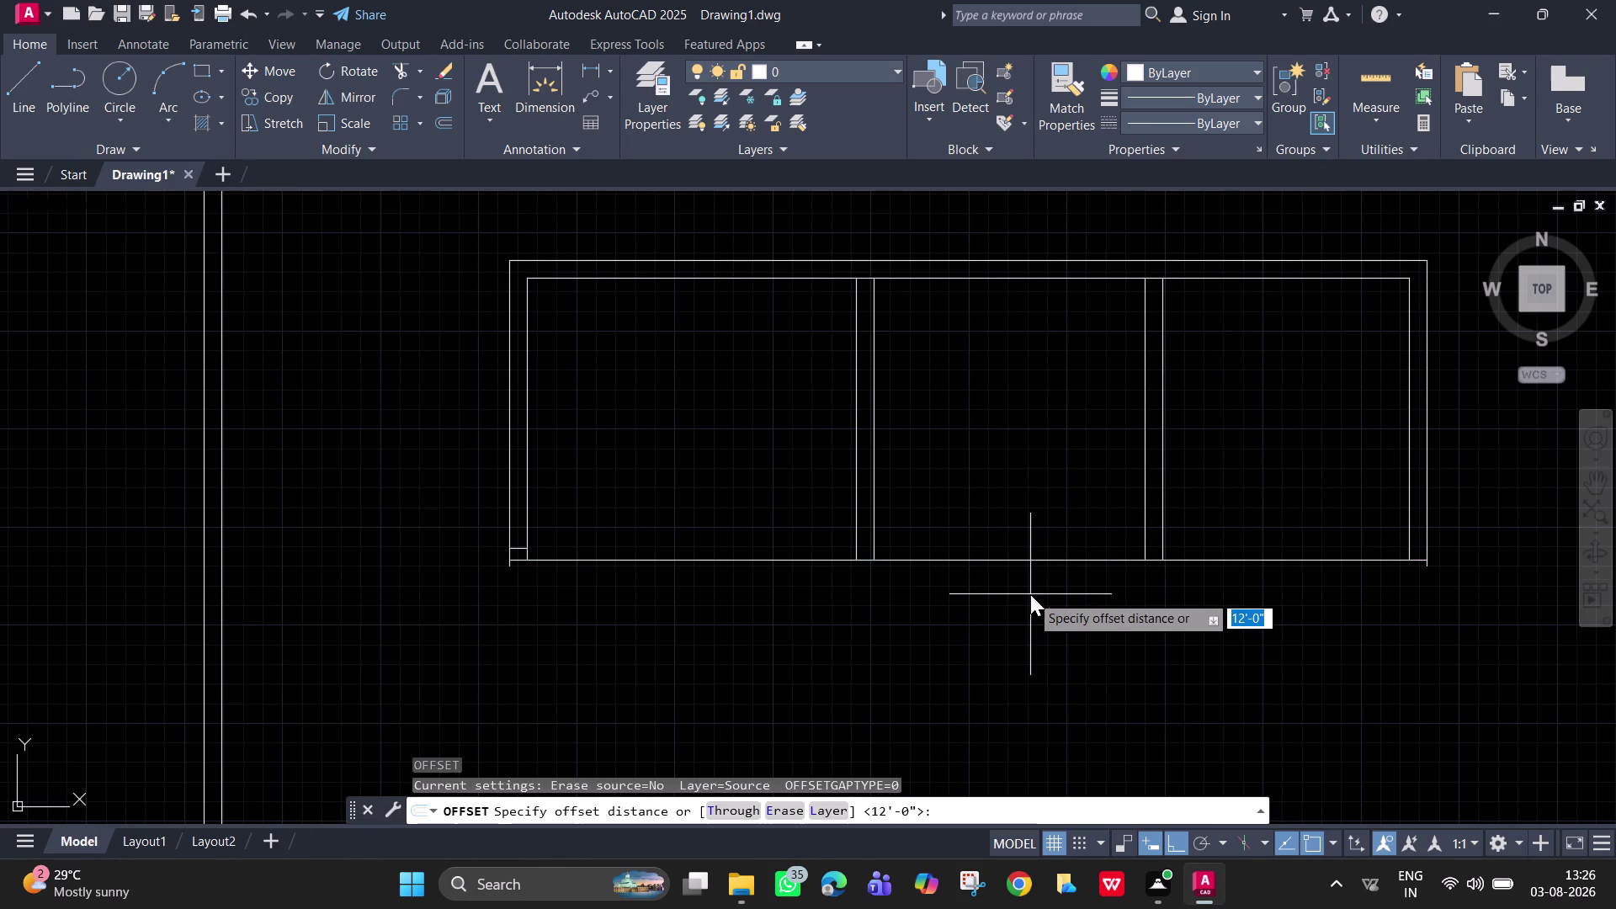
key(Return)
click(988, 561)
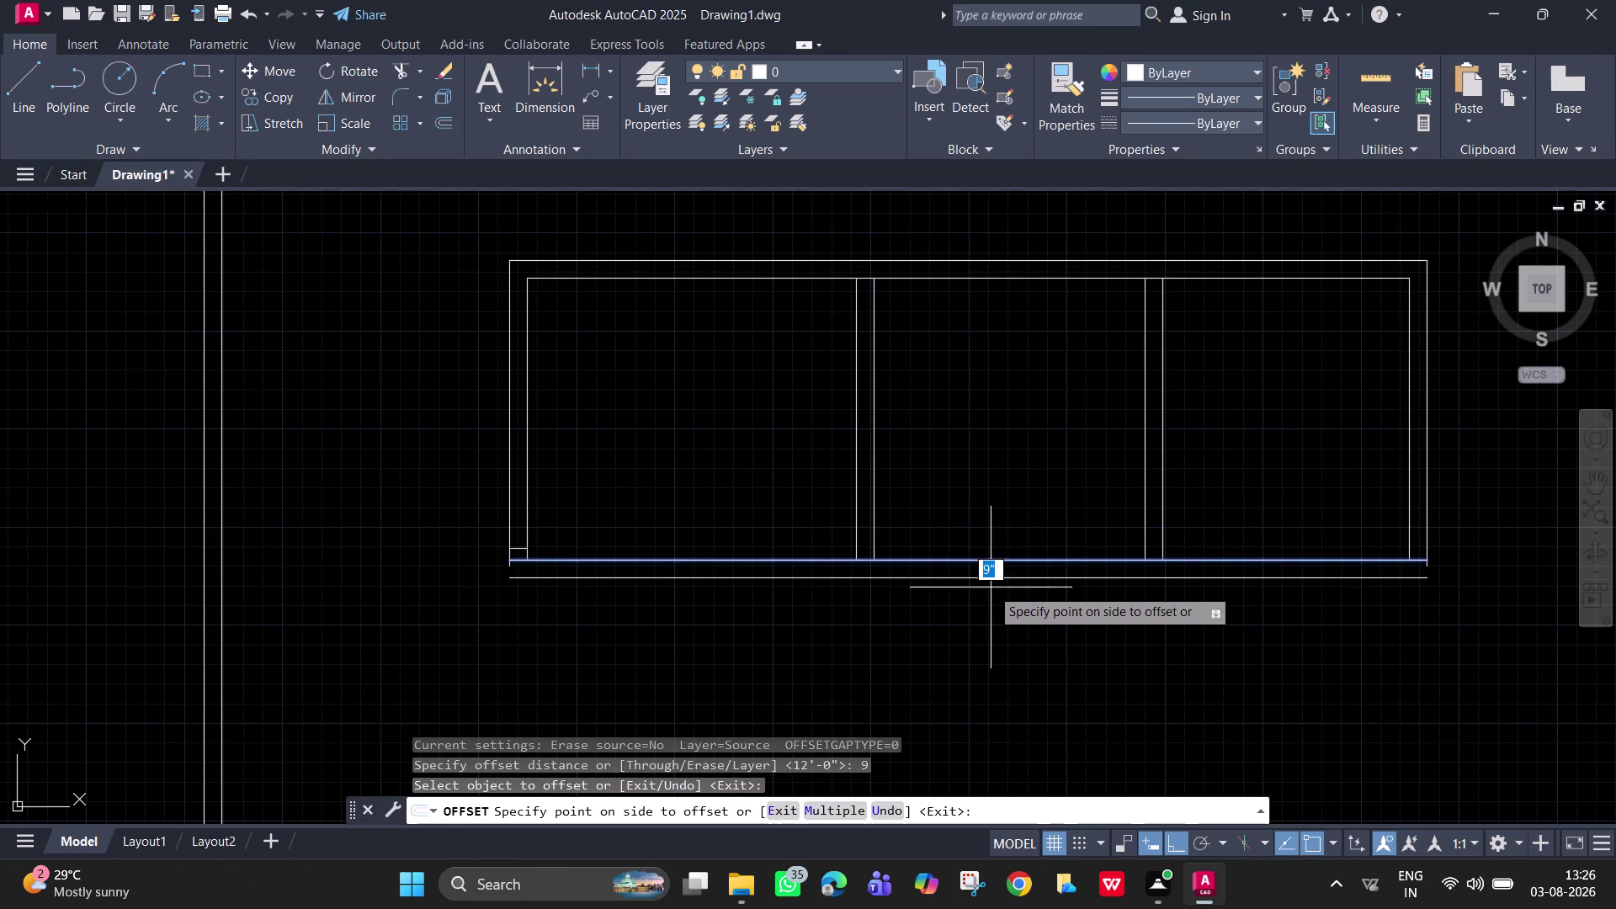
click(991, 591)
scroll(up, 3)
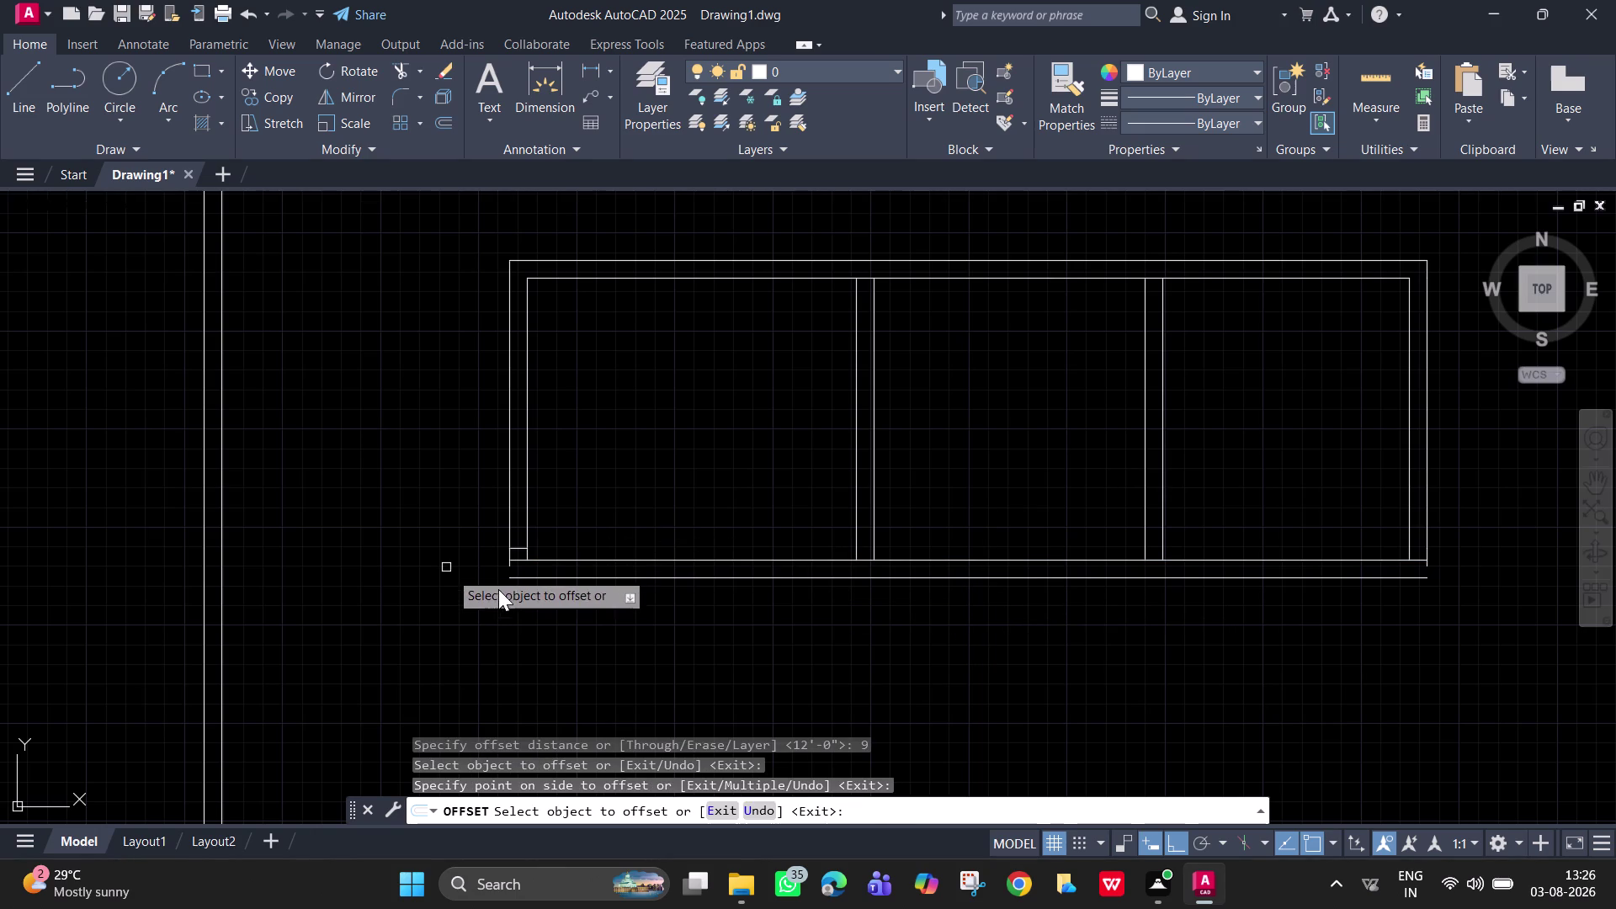
key(space)
scroll(up, 3)
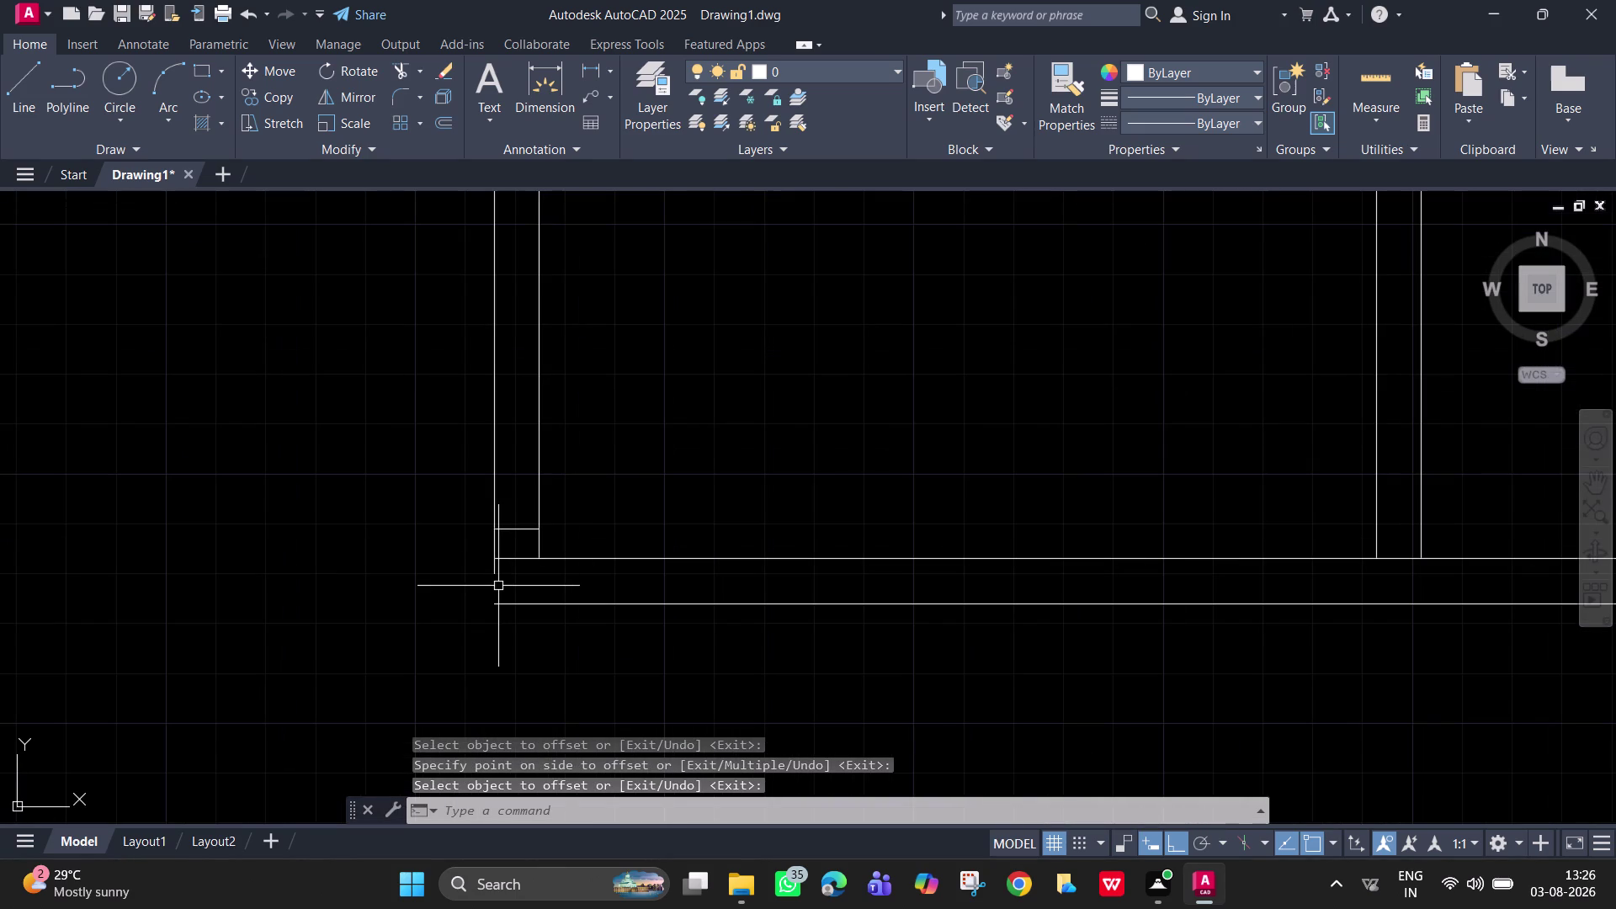
Extend the new outer bottom line to meet the left and right outer walls.
text(ex)
key(space)
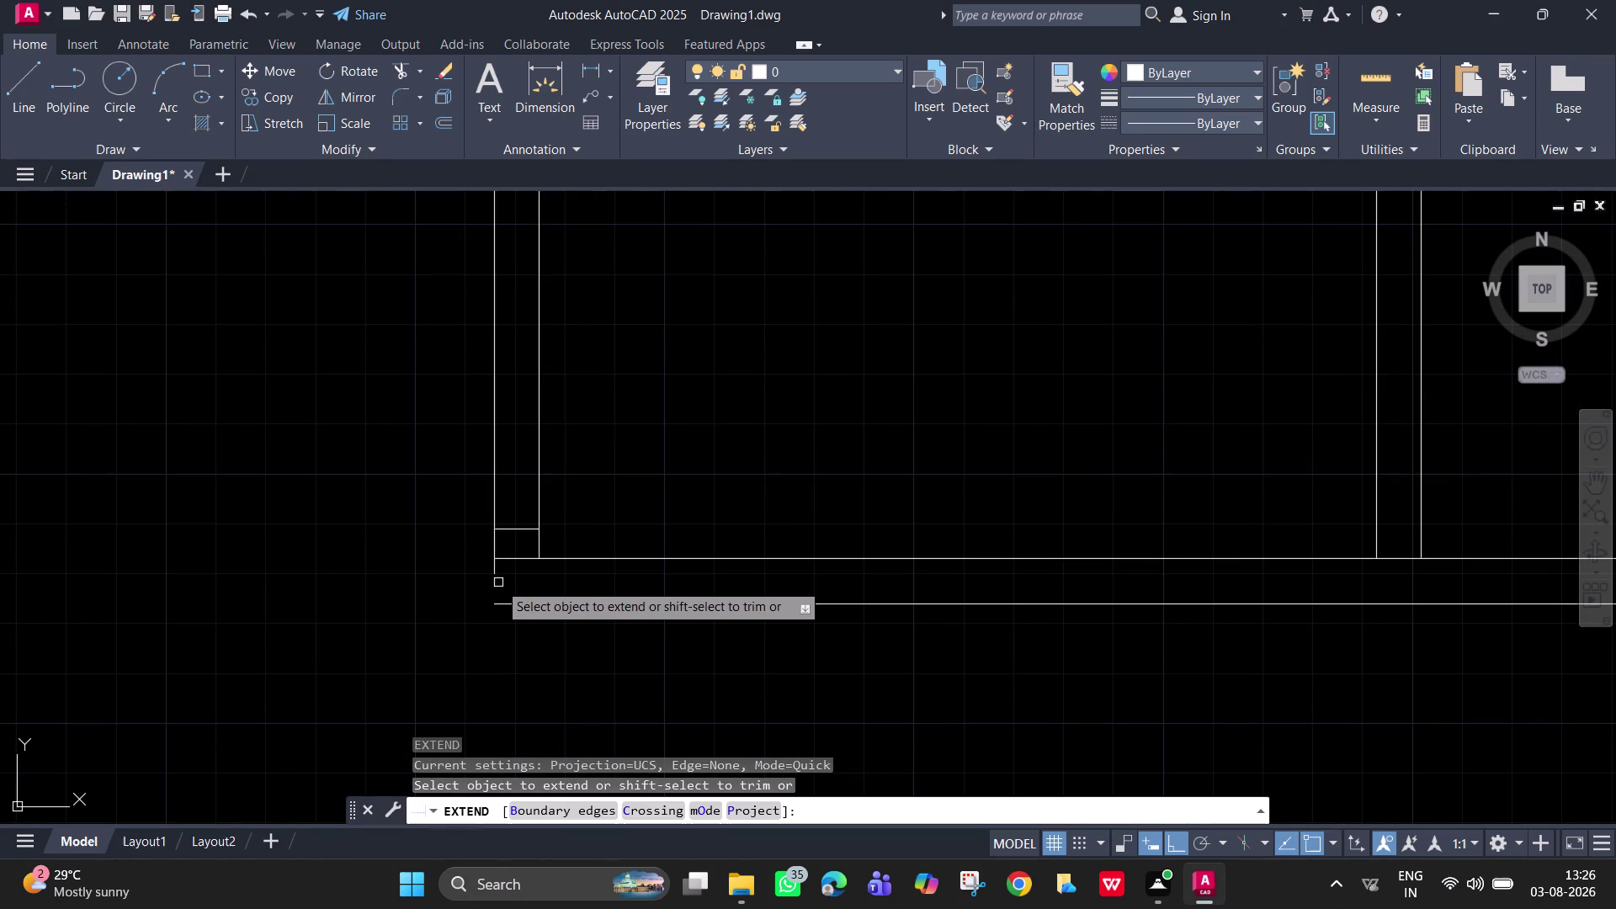
click(496, 570)
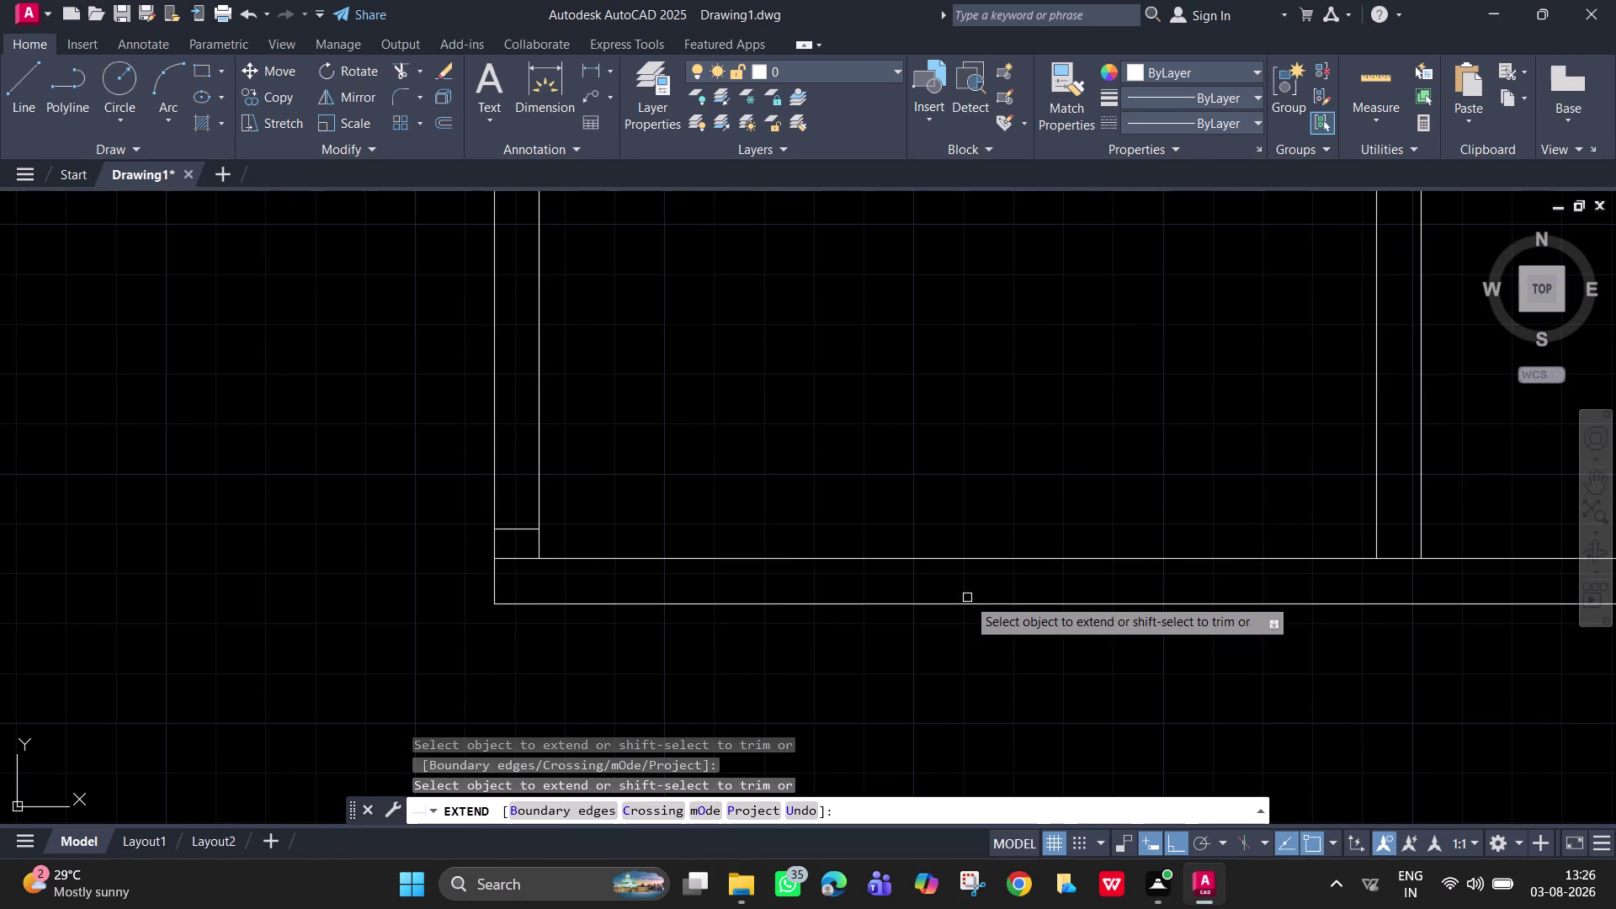
scroll(down, 3)
middle_drag(1421, 586, 905, 527)
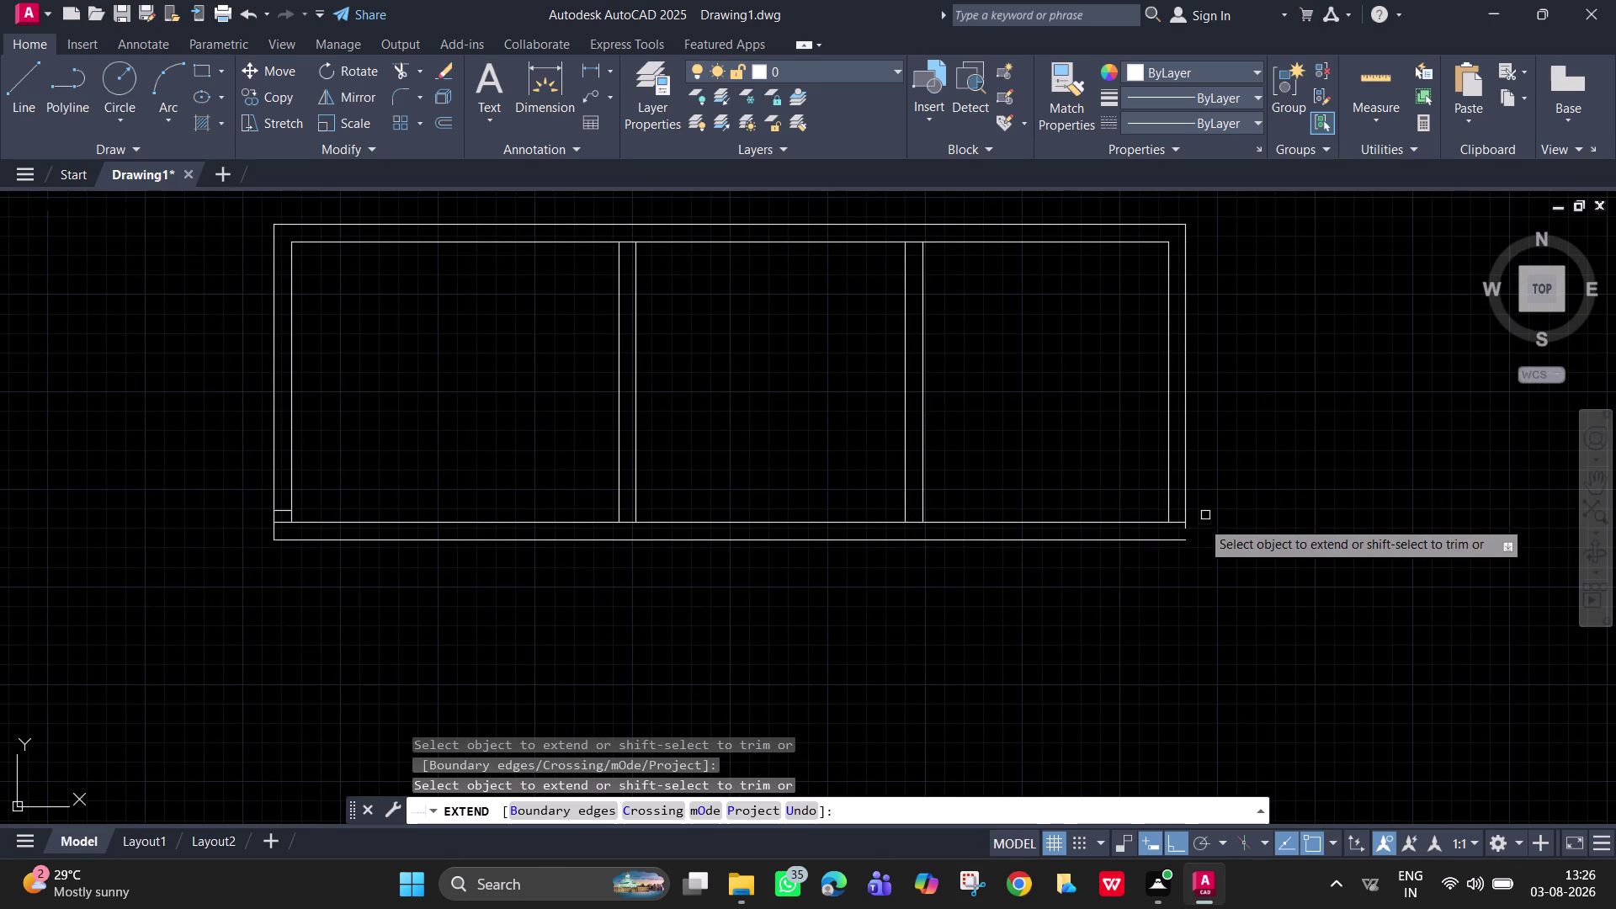
click(1187, 528)
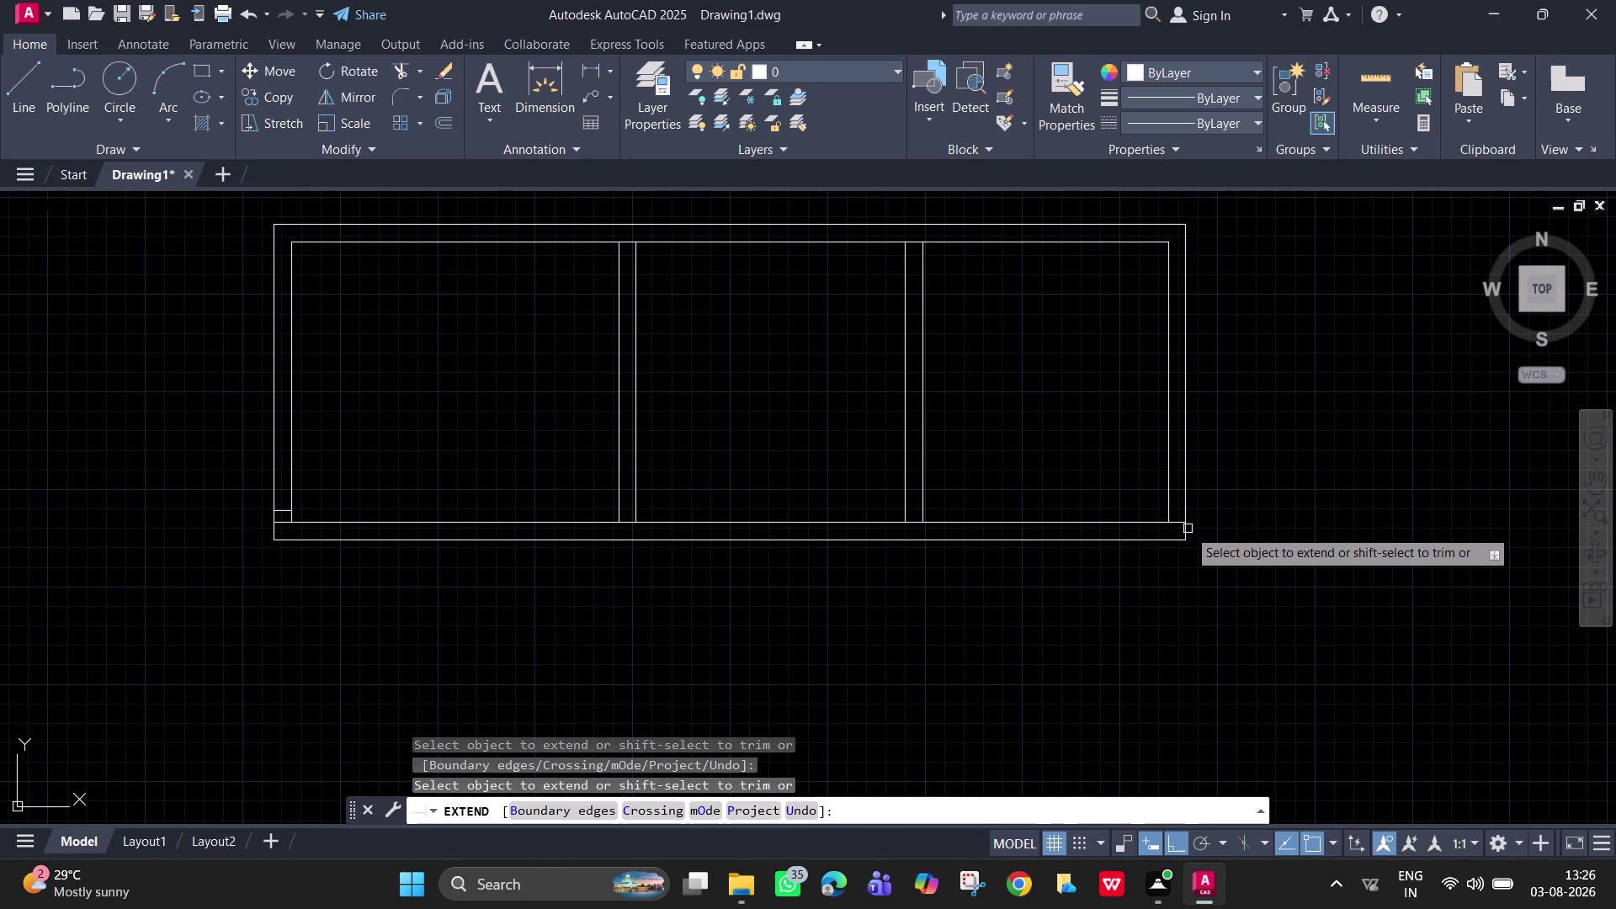
key(Escape)
scroll(up, 3)
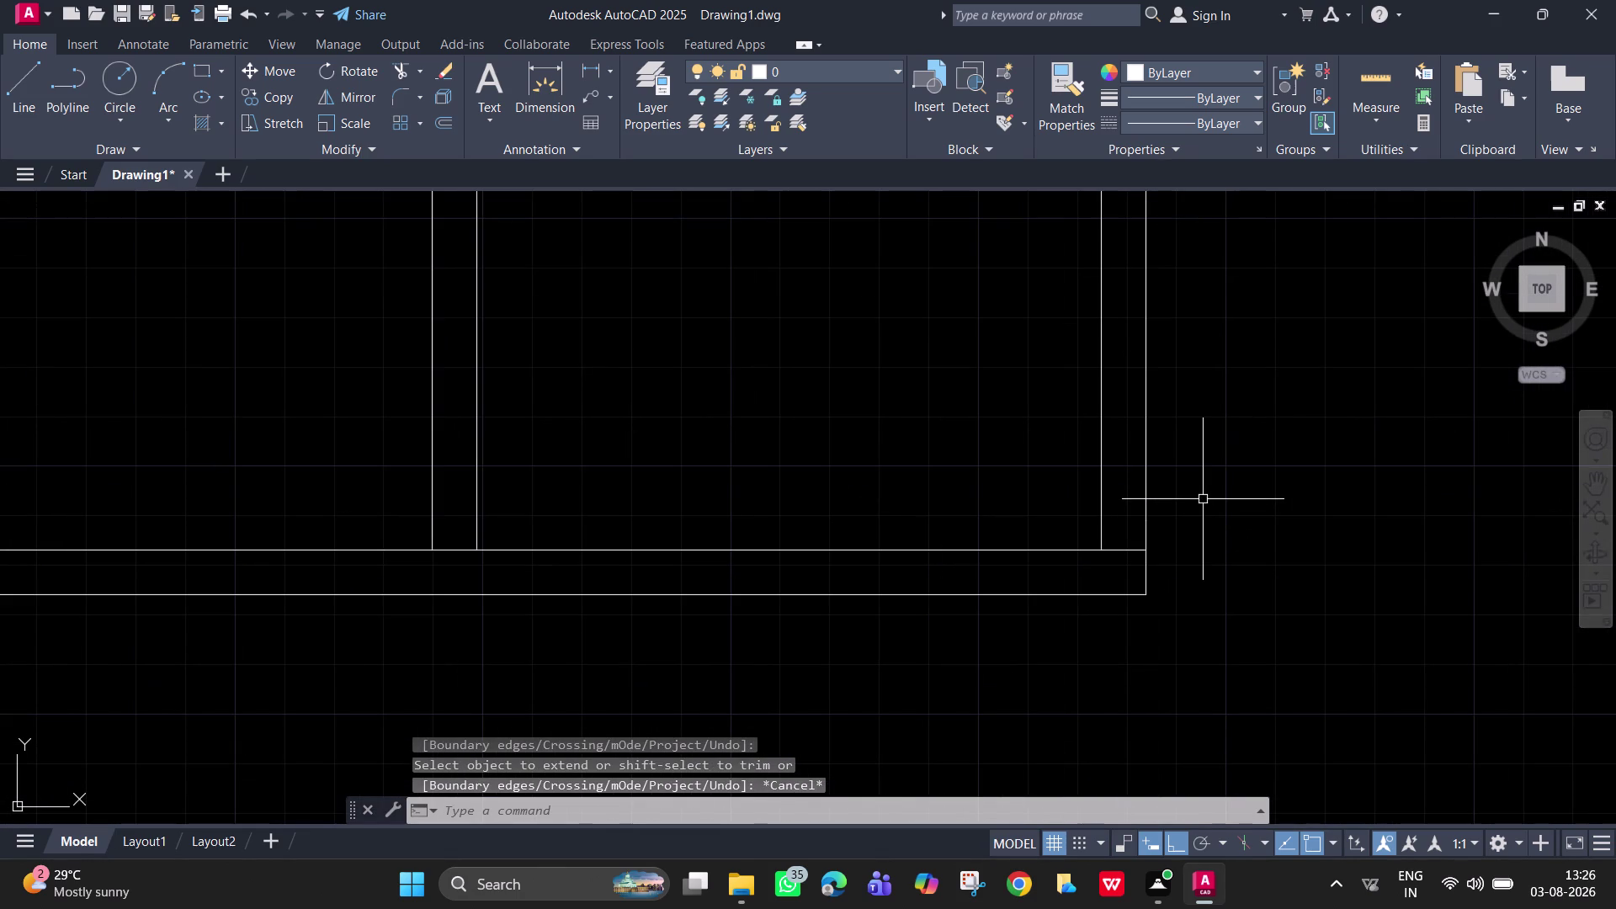
Trim overlapping wall segments at the room junctions using fence selections.
key(t)
key(r)
key(space)
drag(1125, 538, 1123, 563)
drag(449, 534, 451, 561)
scroll(down, 3)
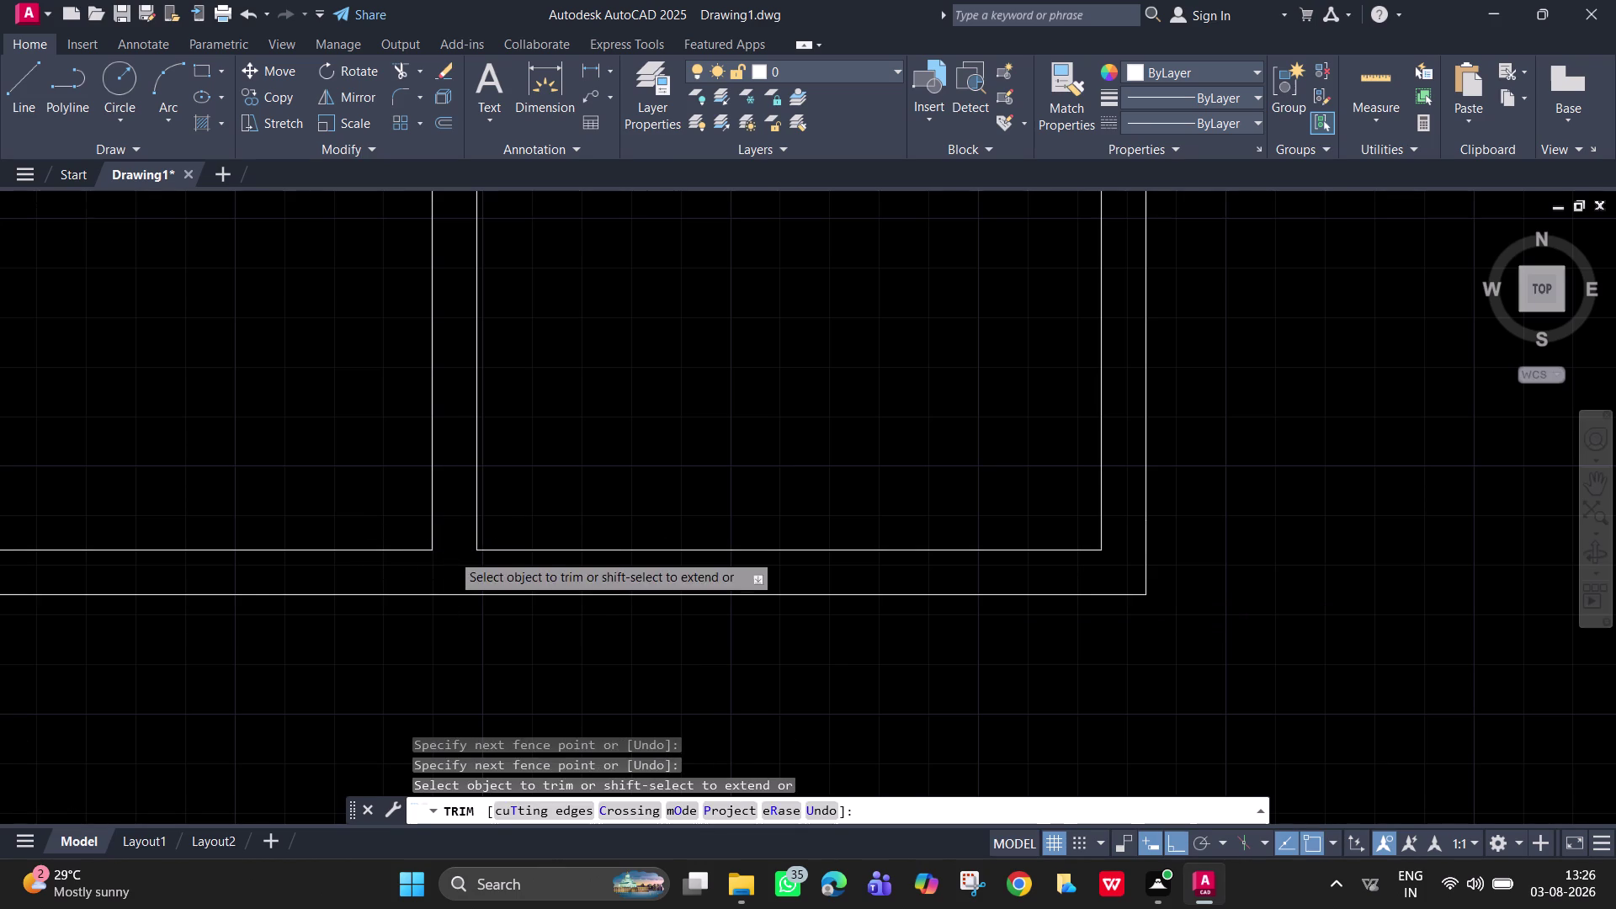
scroll(down, 3)
middle_drag(452, 553, 841, 574)
scroll(up, 3)
drag(527, 563, 528, 586)
scroll(down, 3)
middle_drag(529, 567, 734, 574)
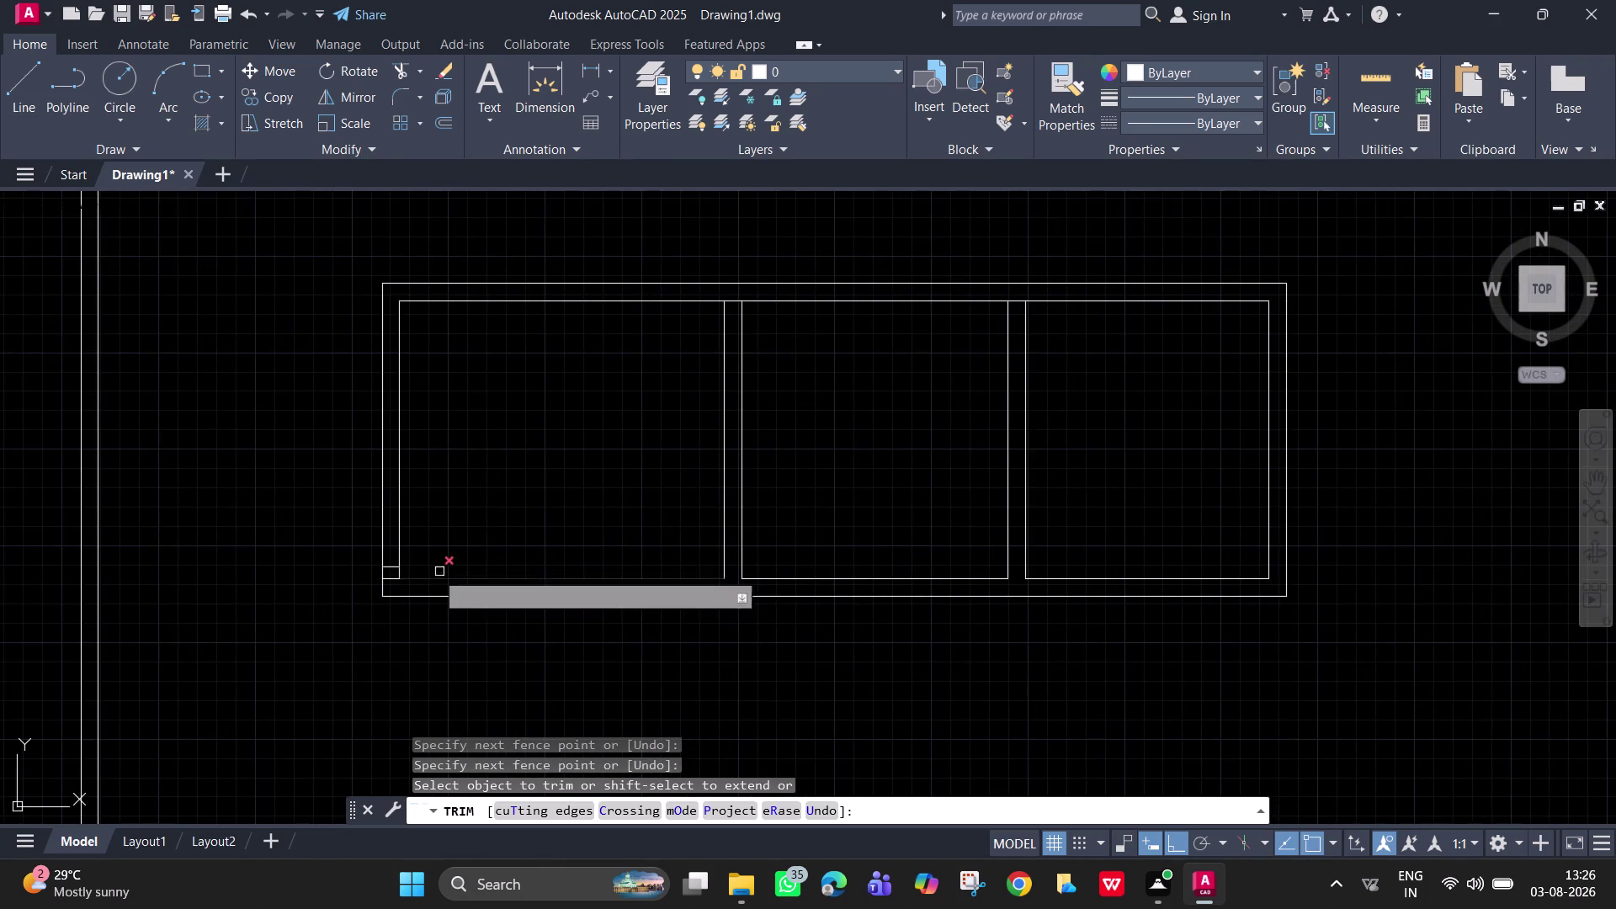
scroll(up, 3)
Trim the leftover lower-left corner lines and the extra wall line between rooms.
drag(382, 595, 386, 624)
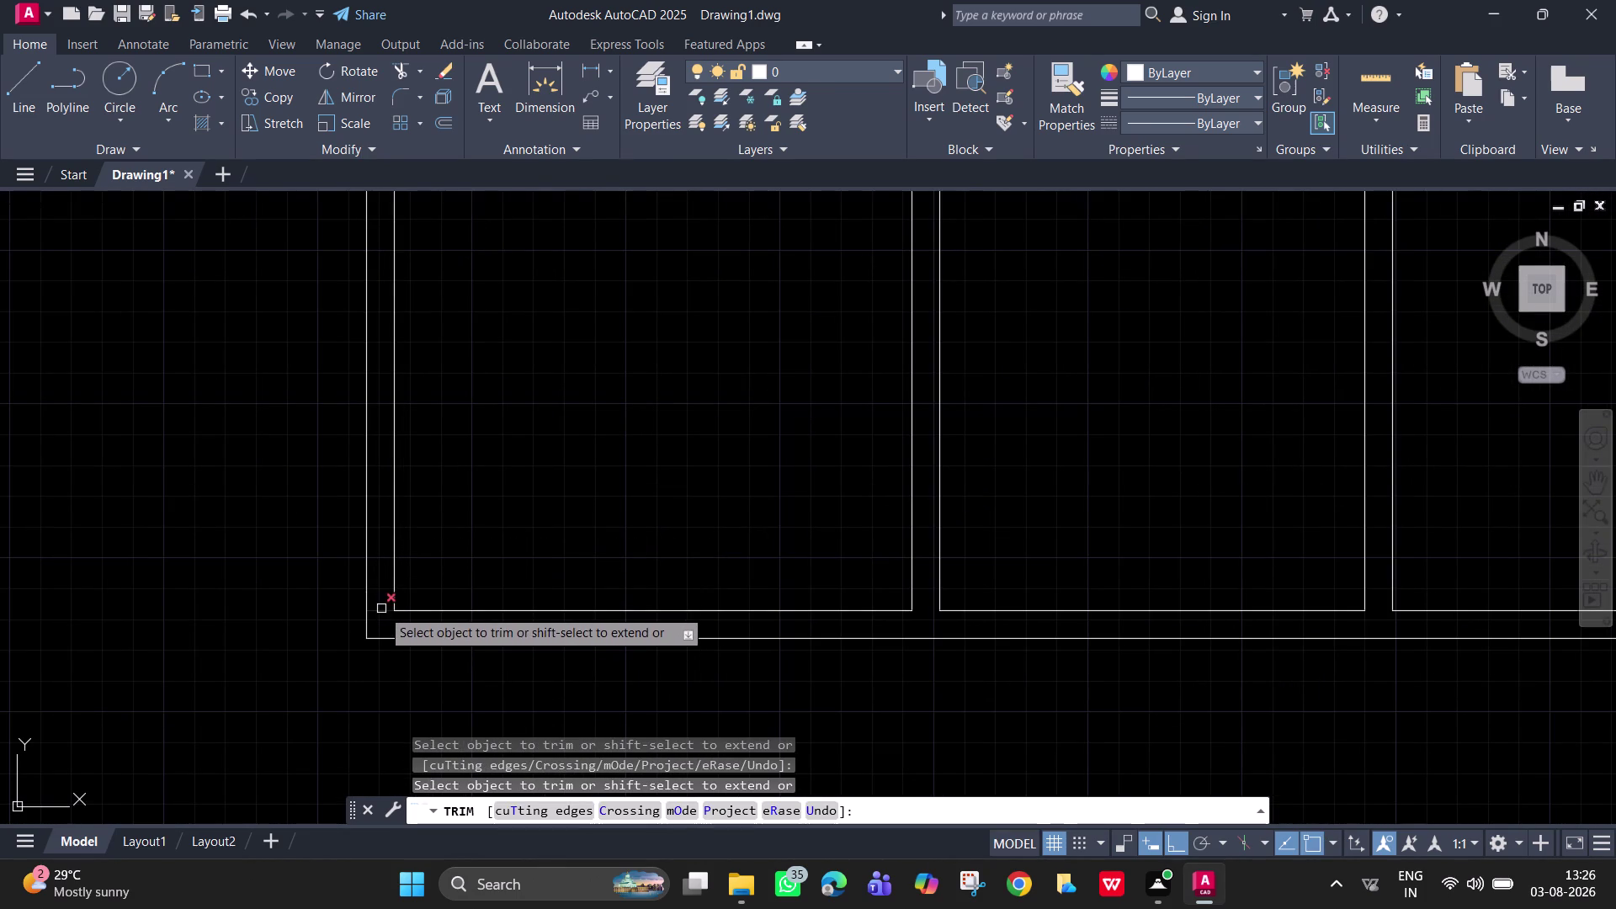
click(381, 608)
scroll(down, 3)
scroll(up, 3)
middle_drag(760, 417, 765, 447)
drag(696, 416, 696, 407)
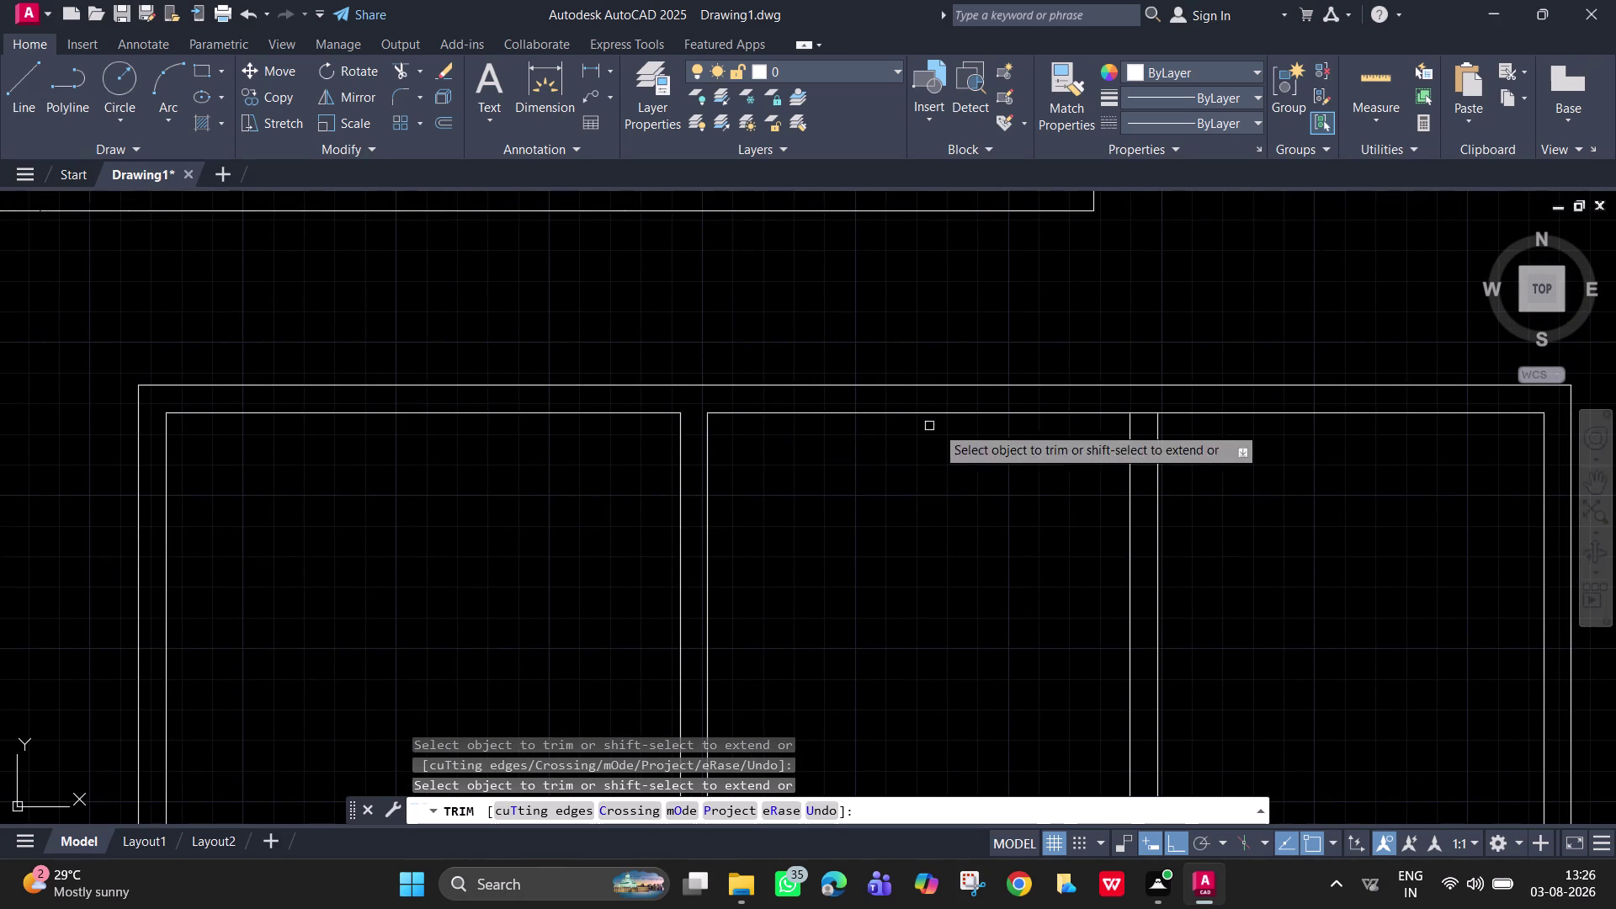
click(1147, 412)
scroll(down, 3)
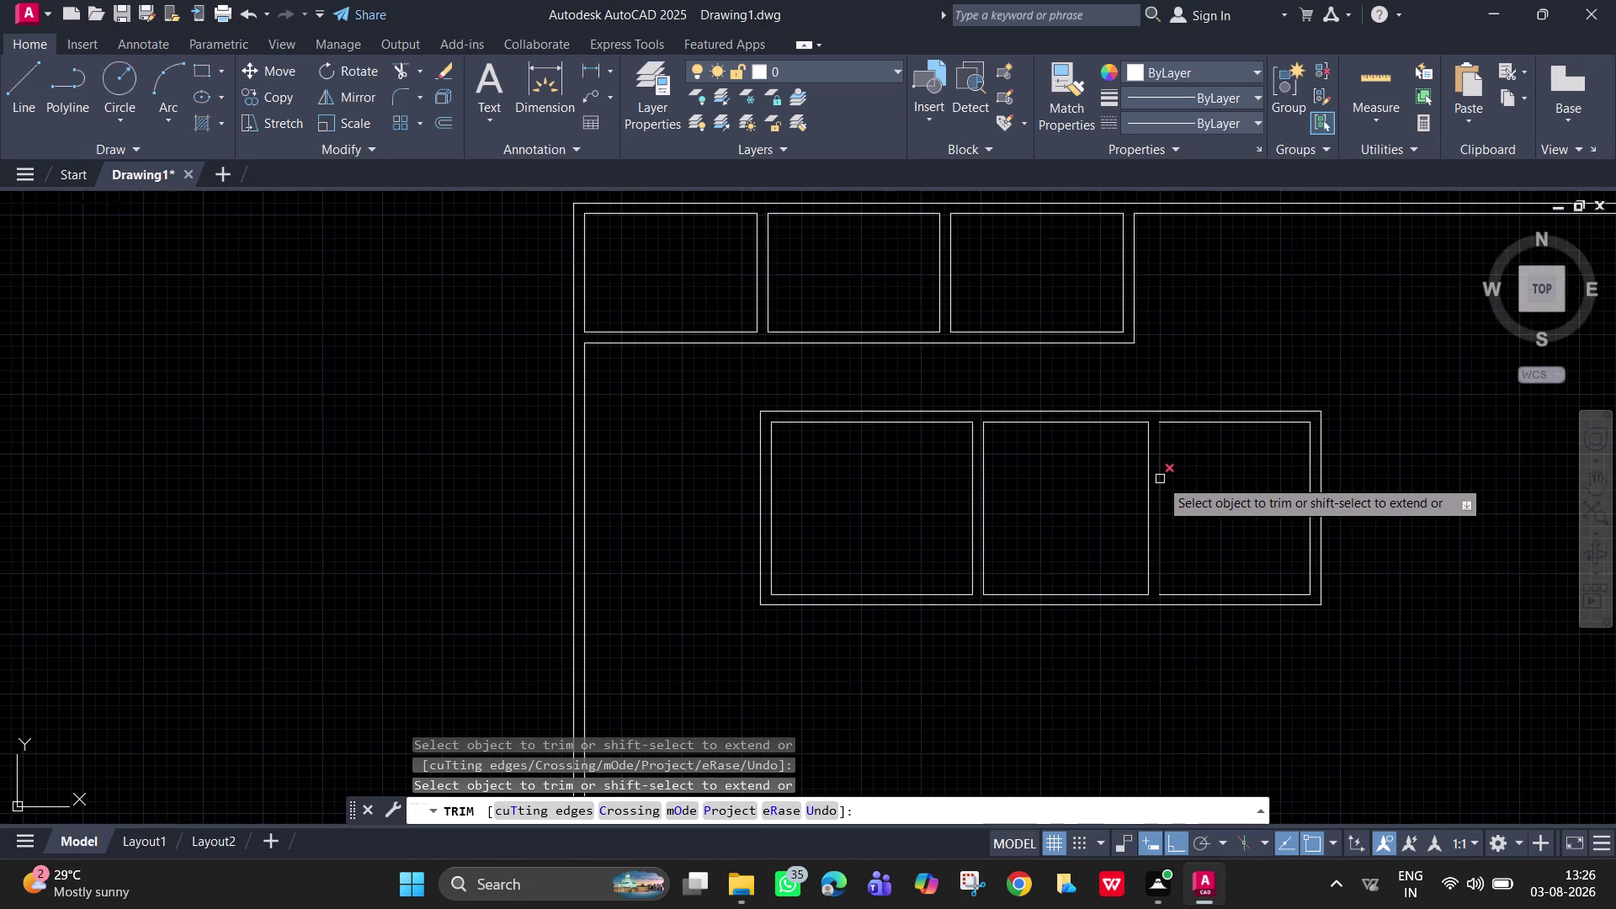
middle_drag(1156, 482, 1123, 444)
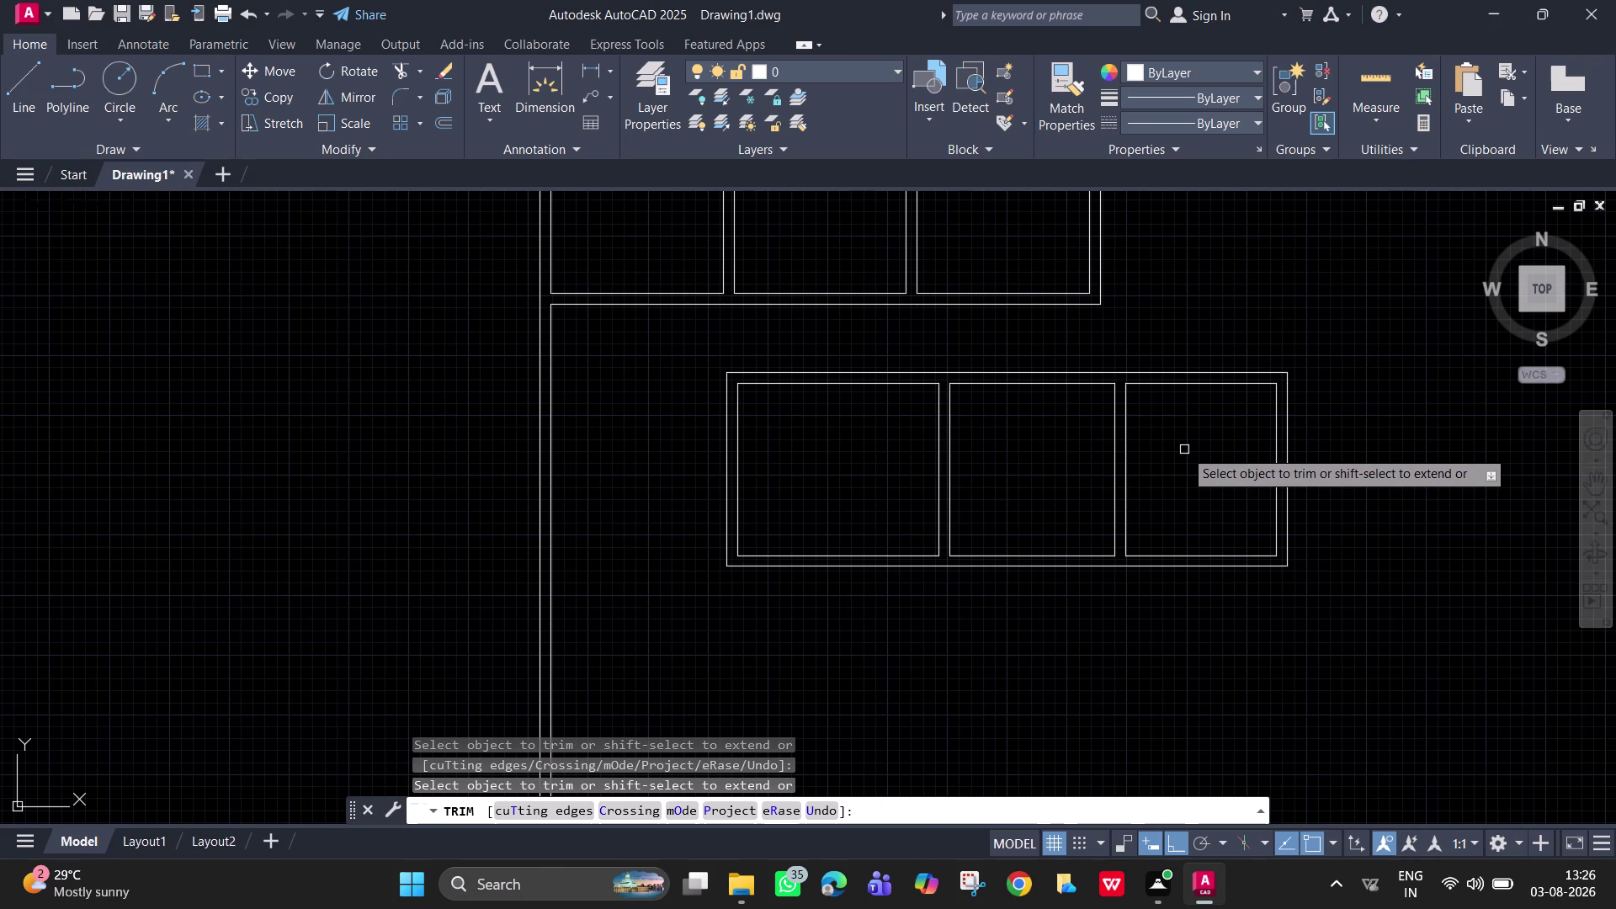
key(Escape)
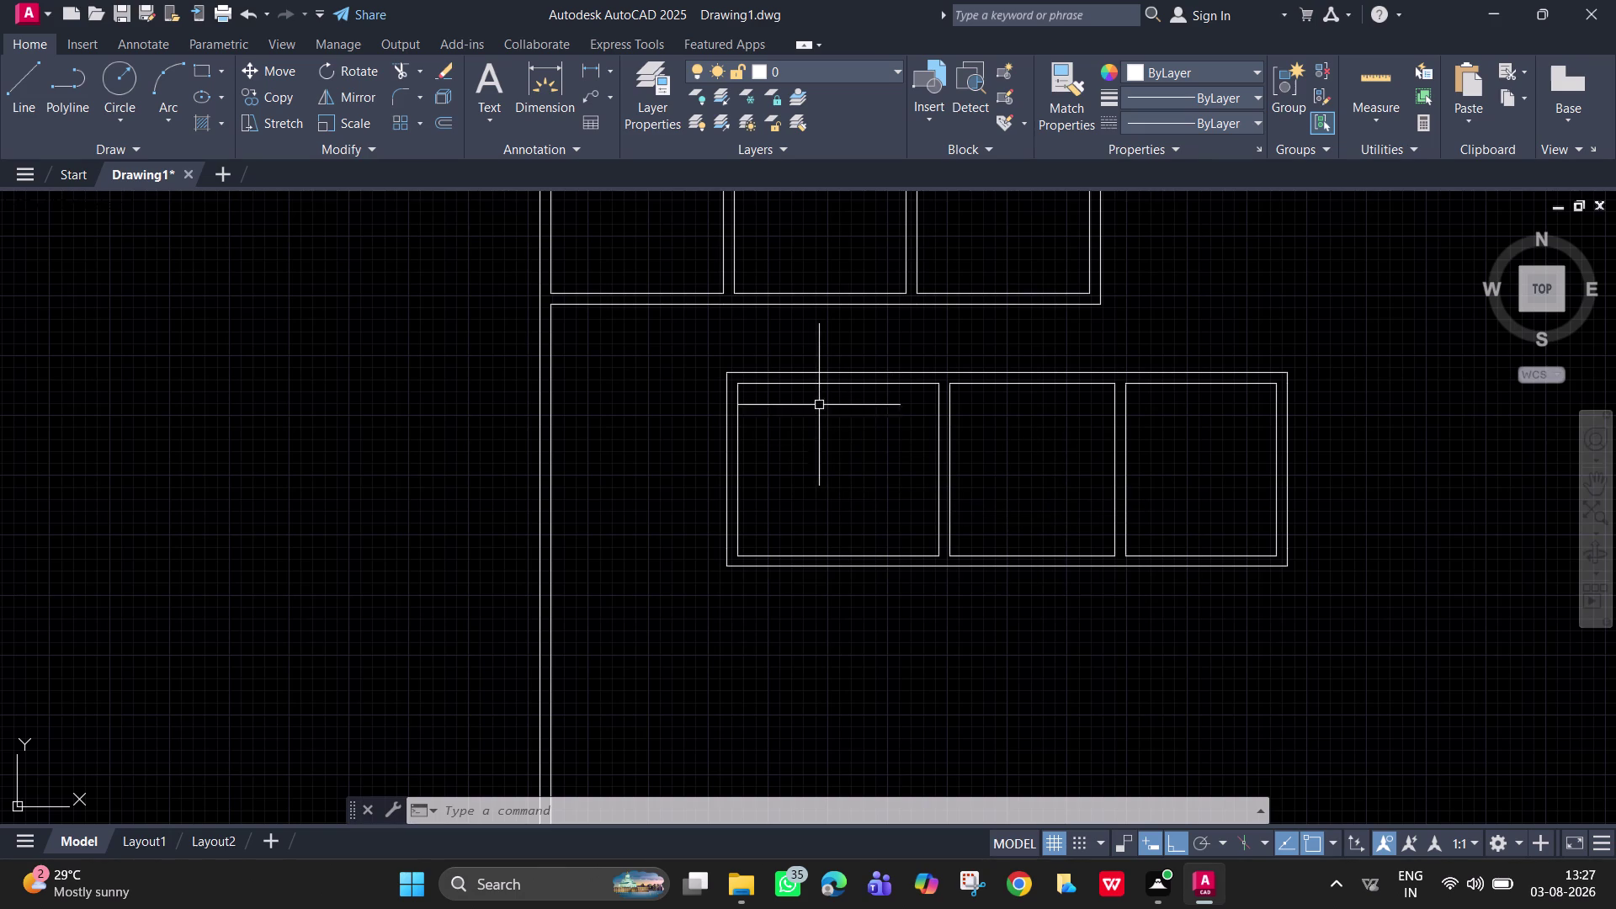
Draw a 2'6" wall line leftward from the lower row's bottom-left corner.
key(l)
key(Return)
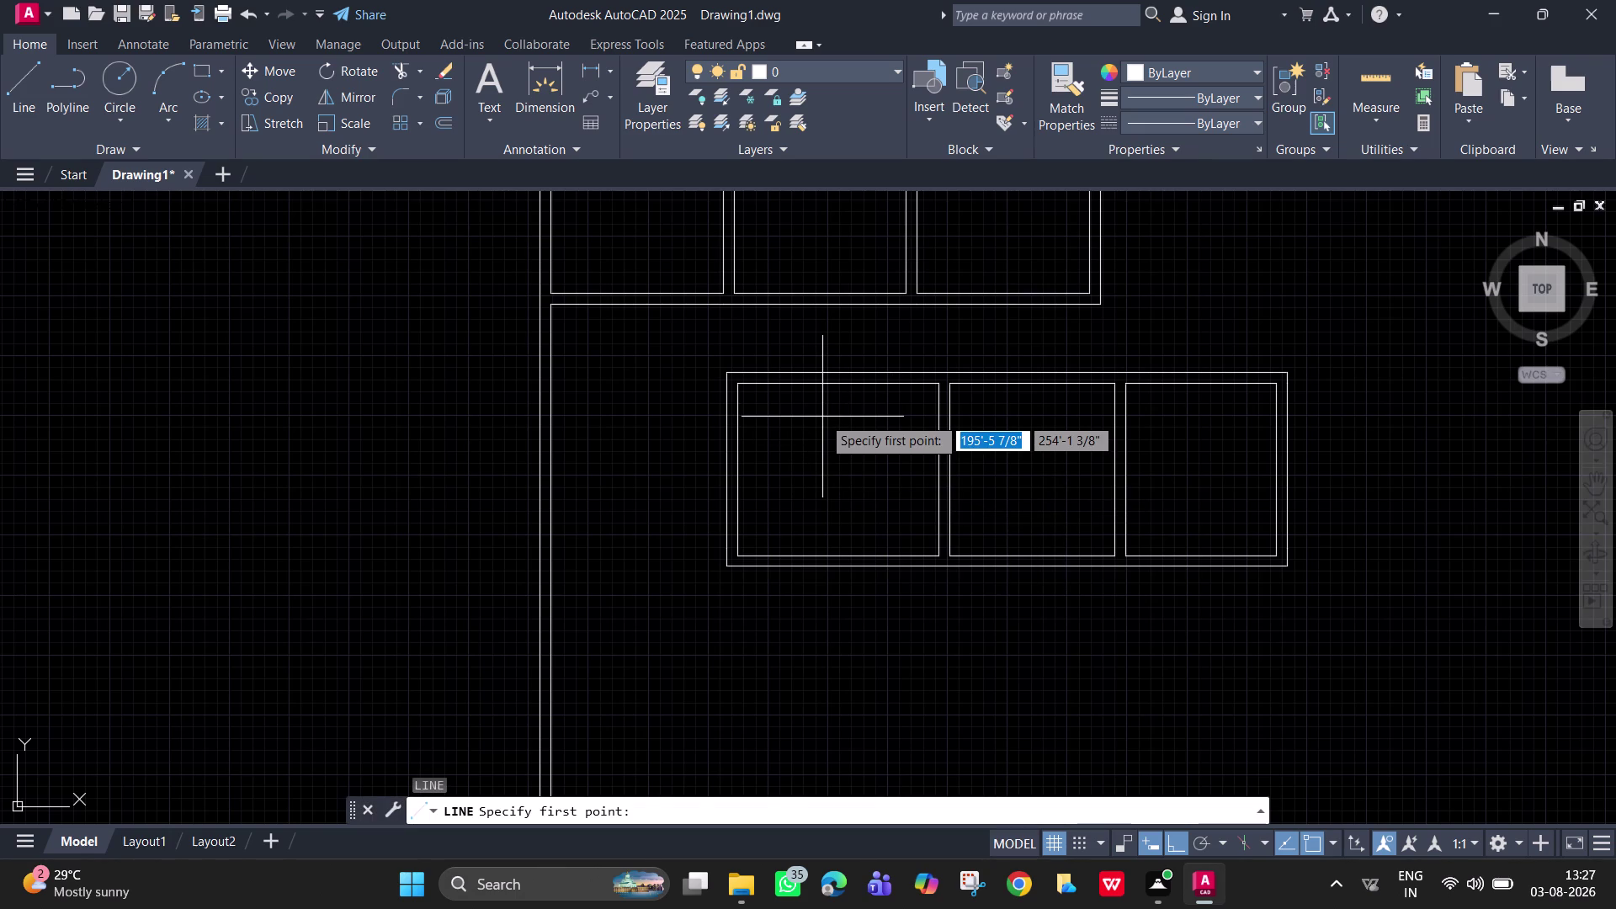
click(728, 569)
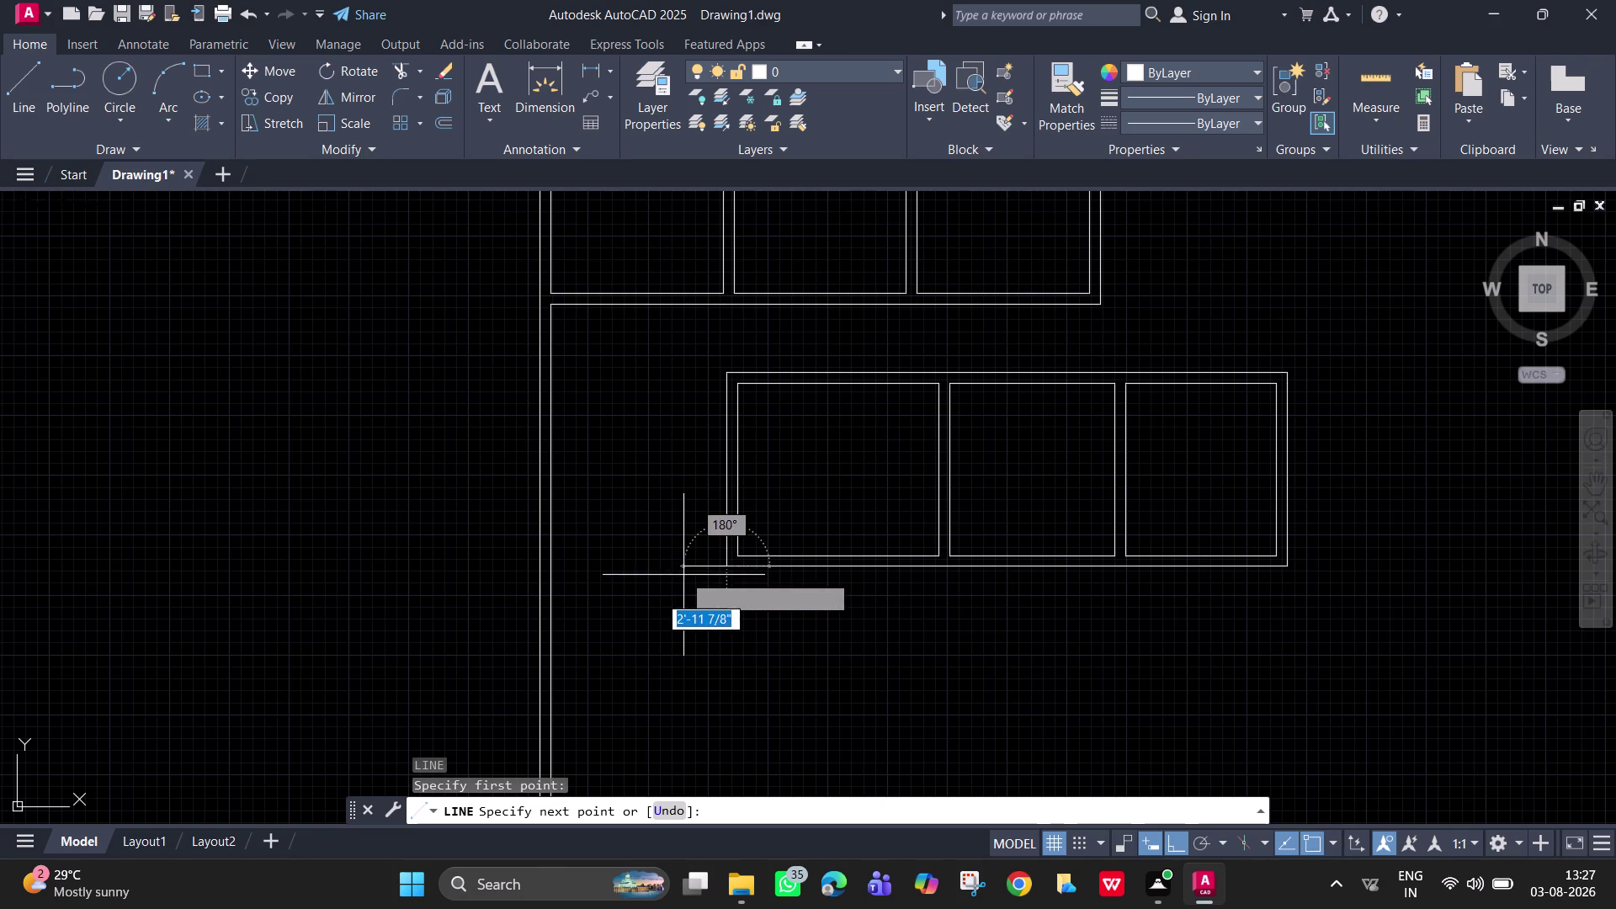
key(2)
key(apostrophe)
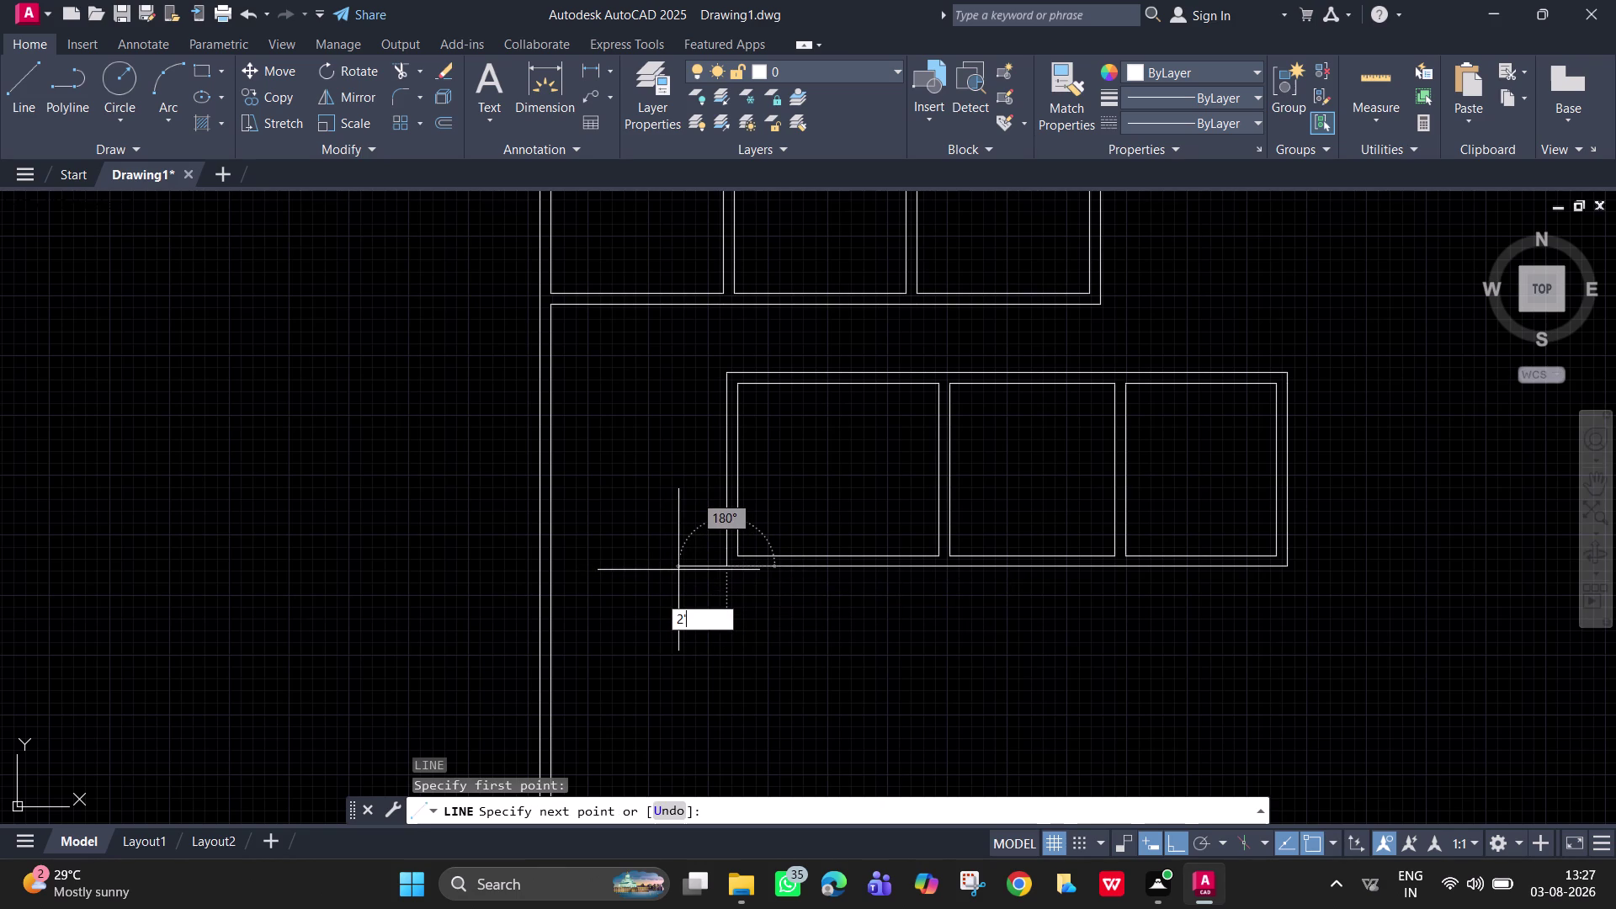
text(6")
key(Return)
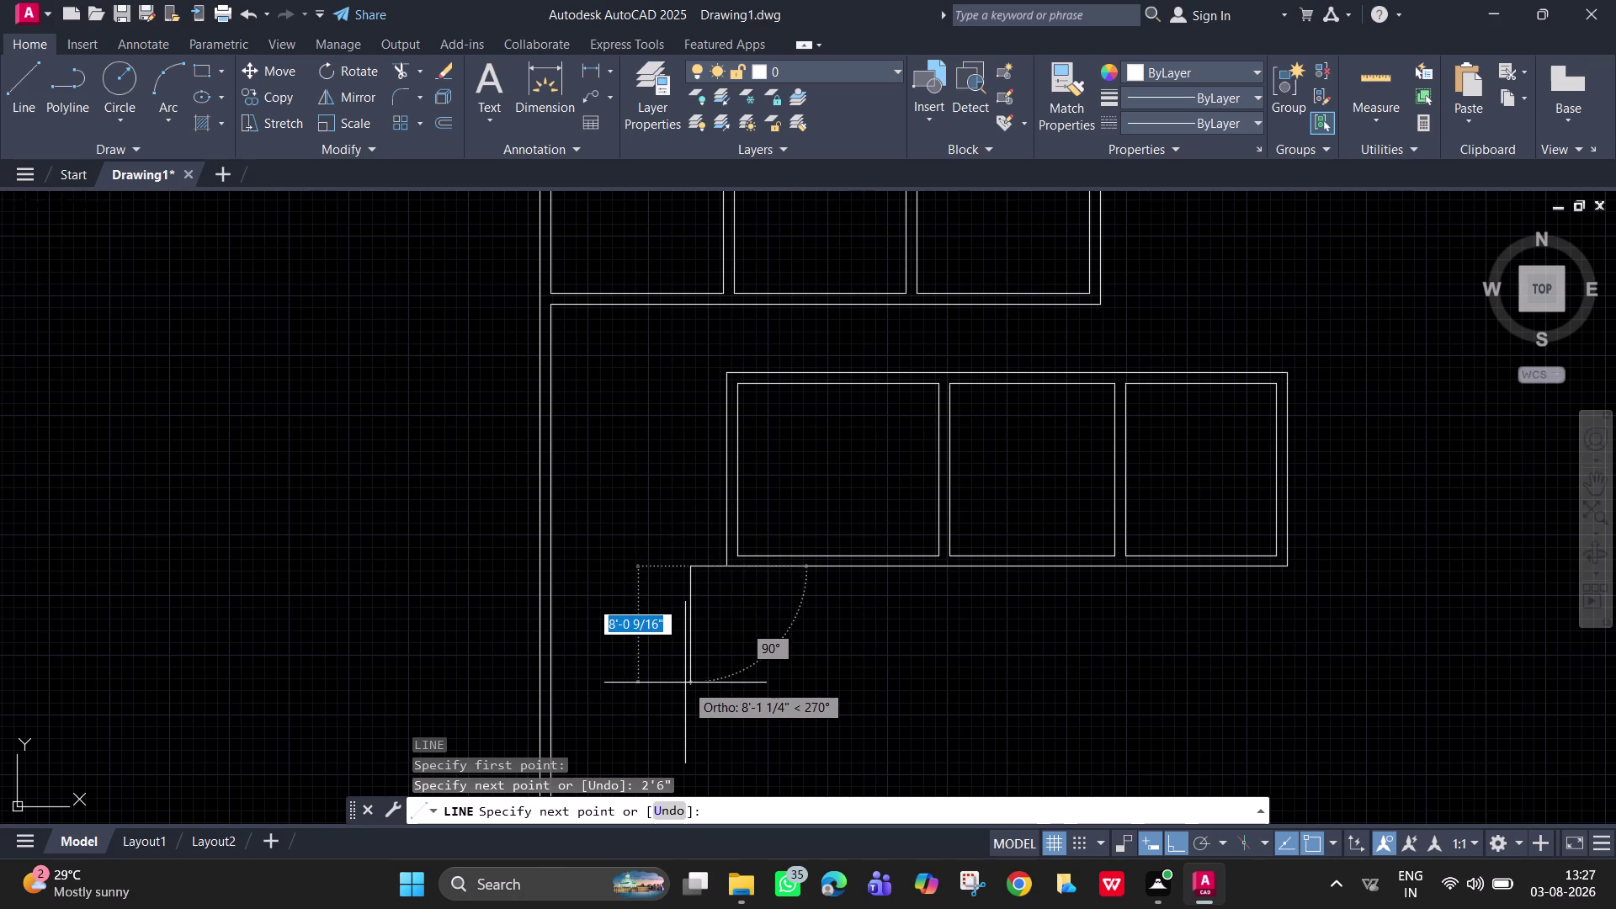
Continue the wall line straight downward below the rooms.
scroll(down, 3)
middle_drag(710, 630, 715, 512)
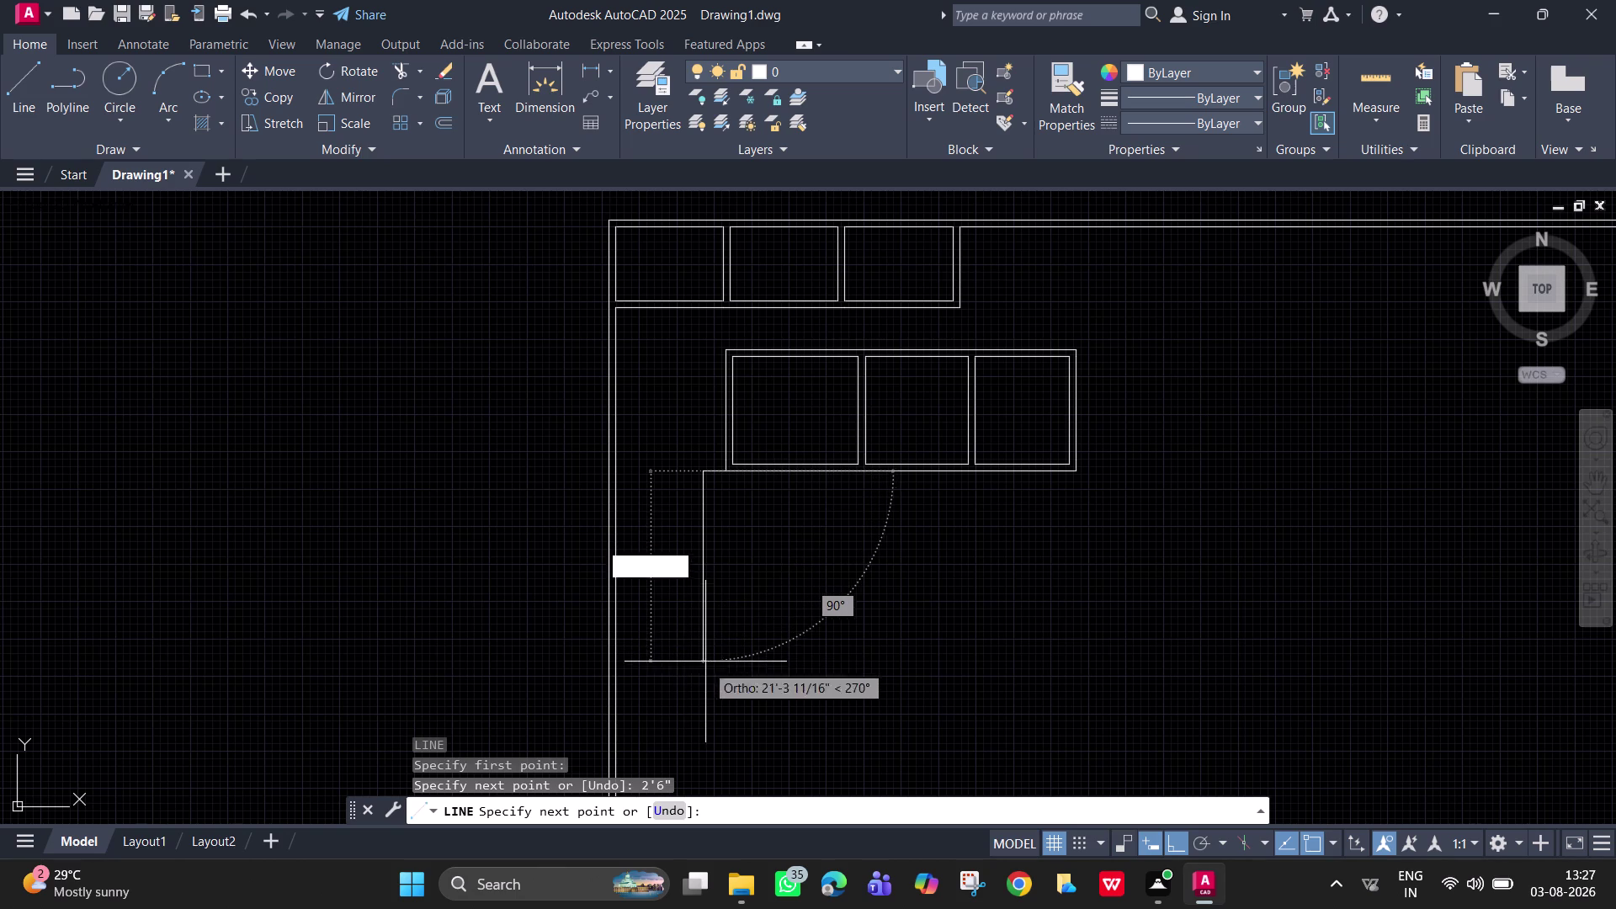
click(703, 610)
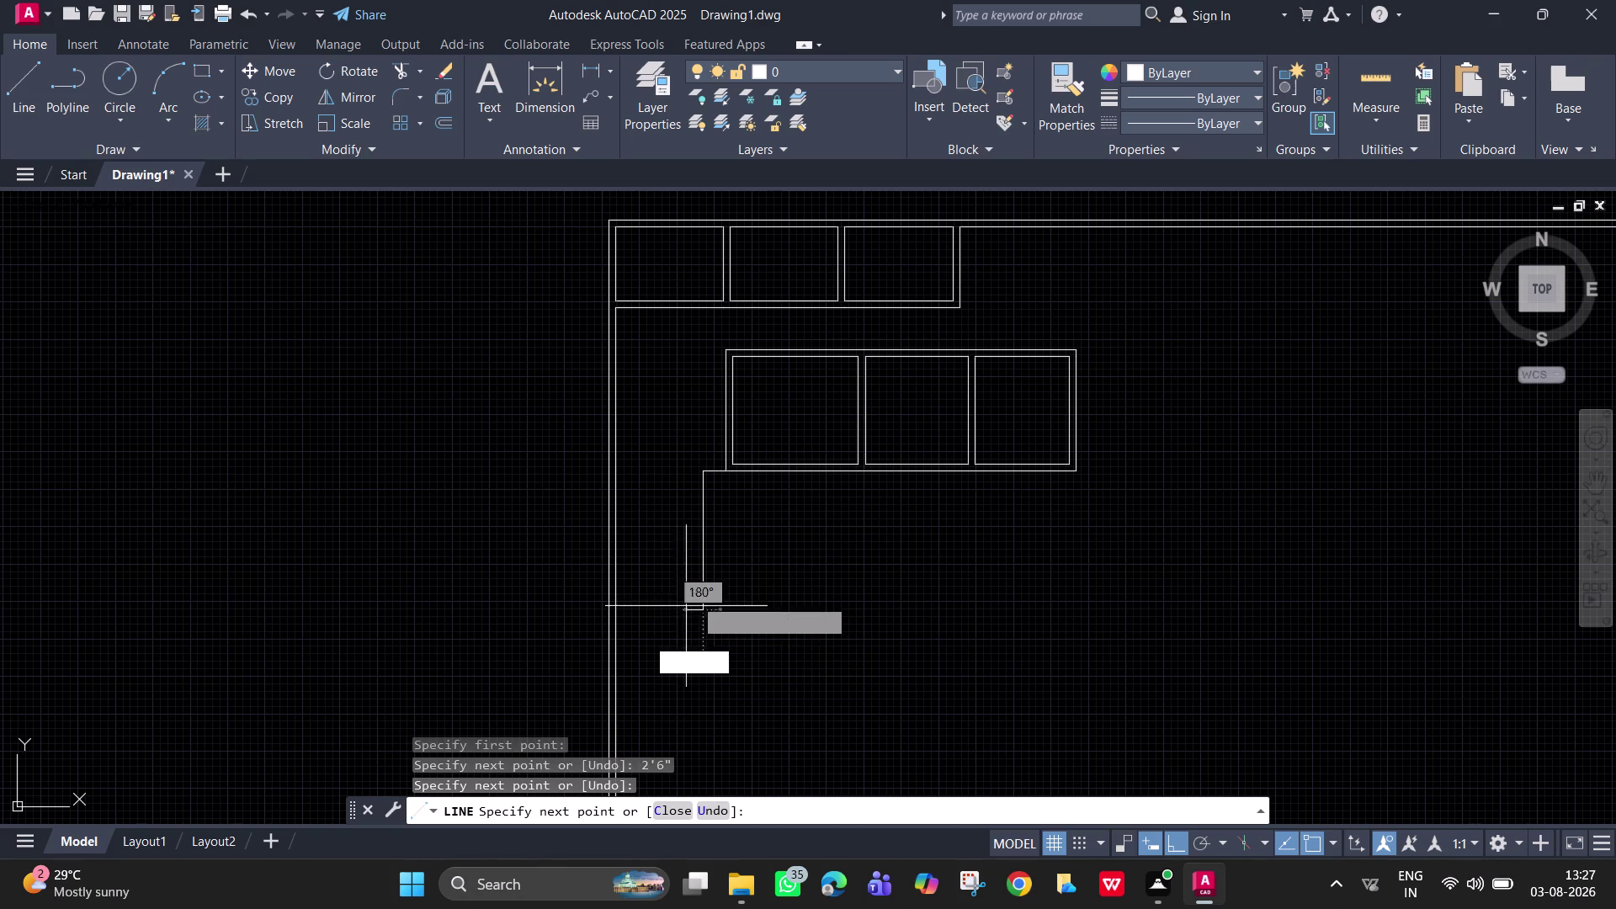
key(Escape)
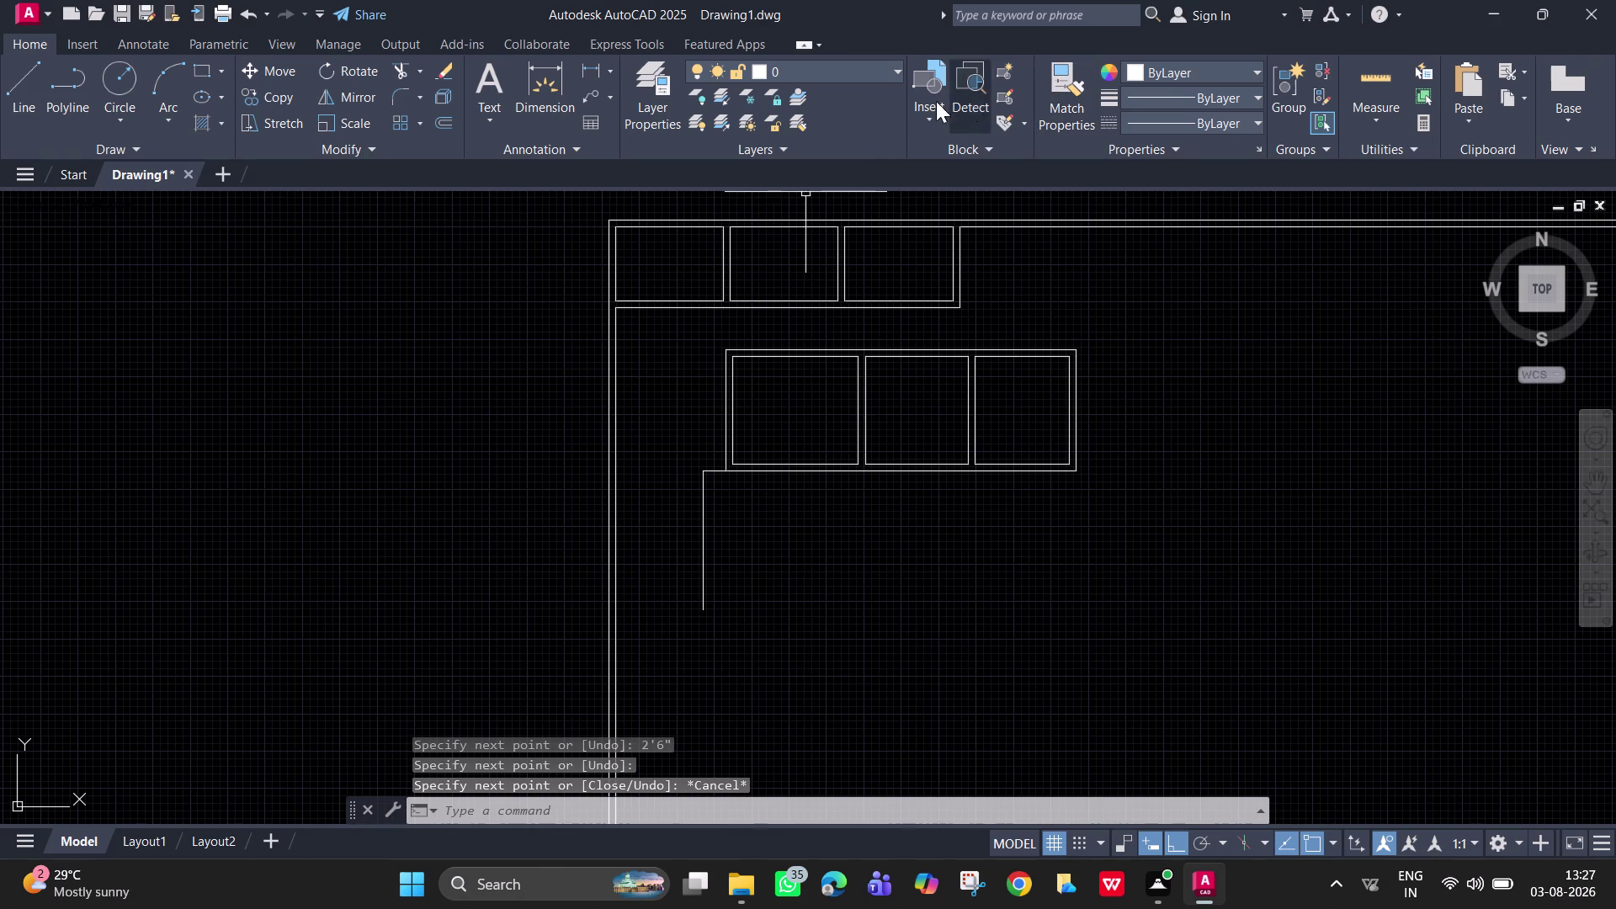
click(599, 60)
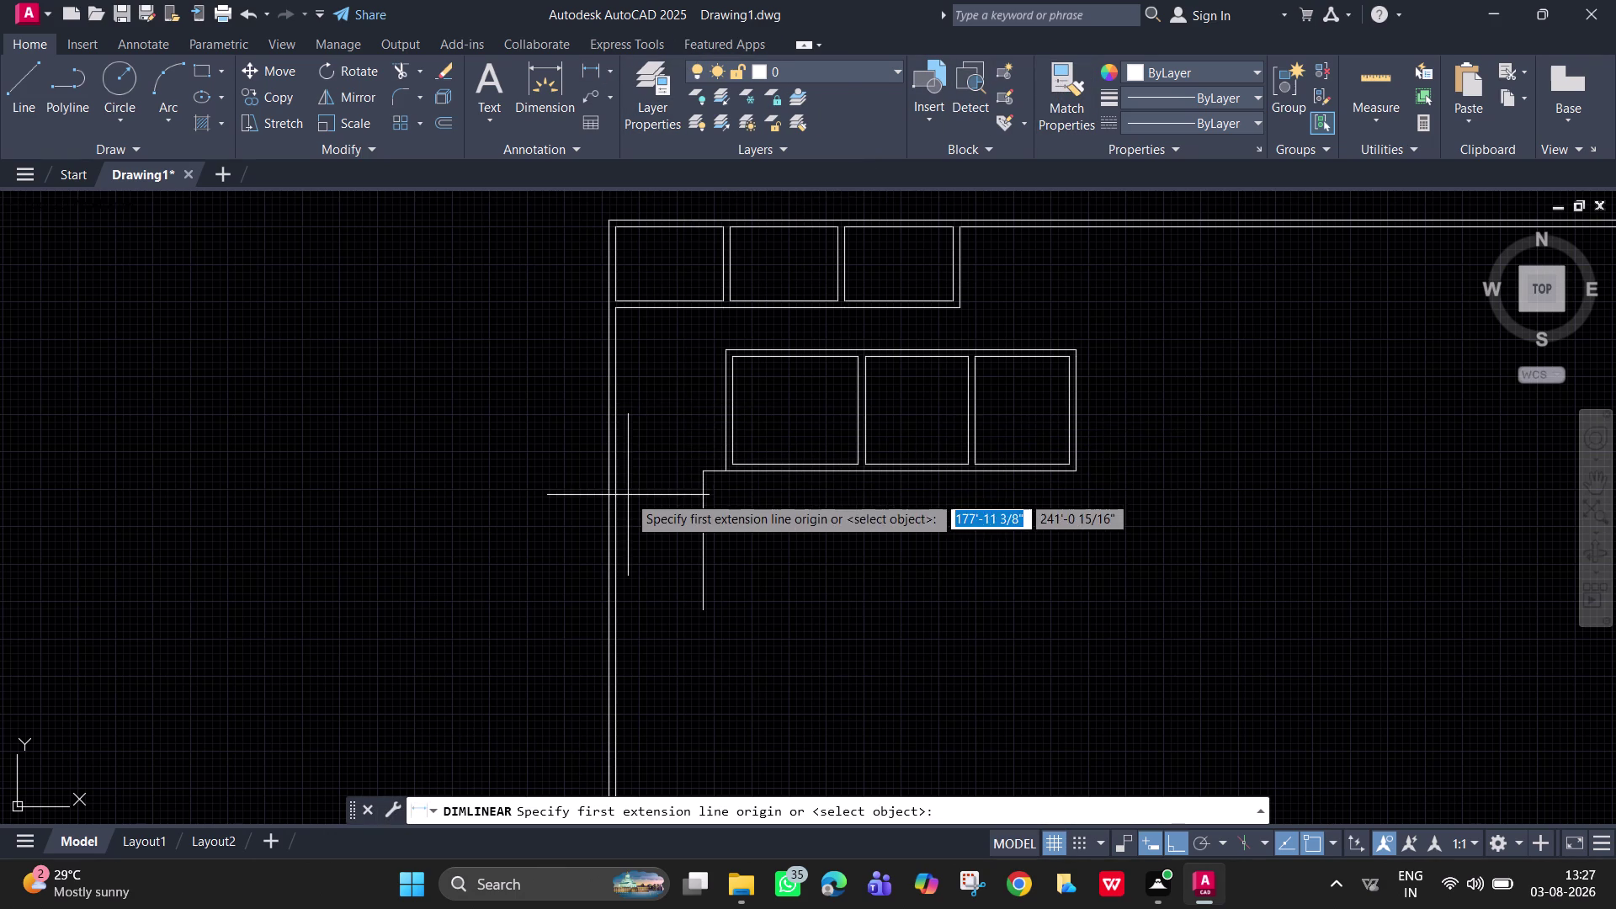
click(618, 501)
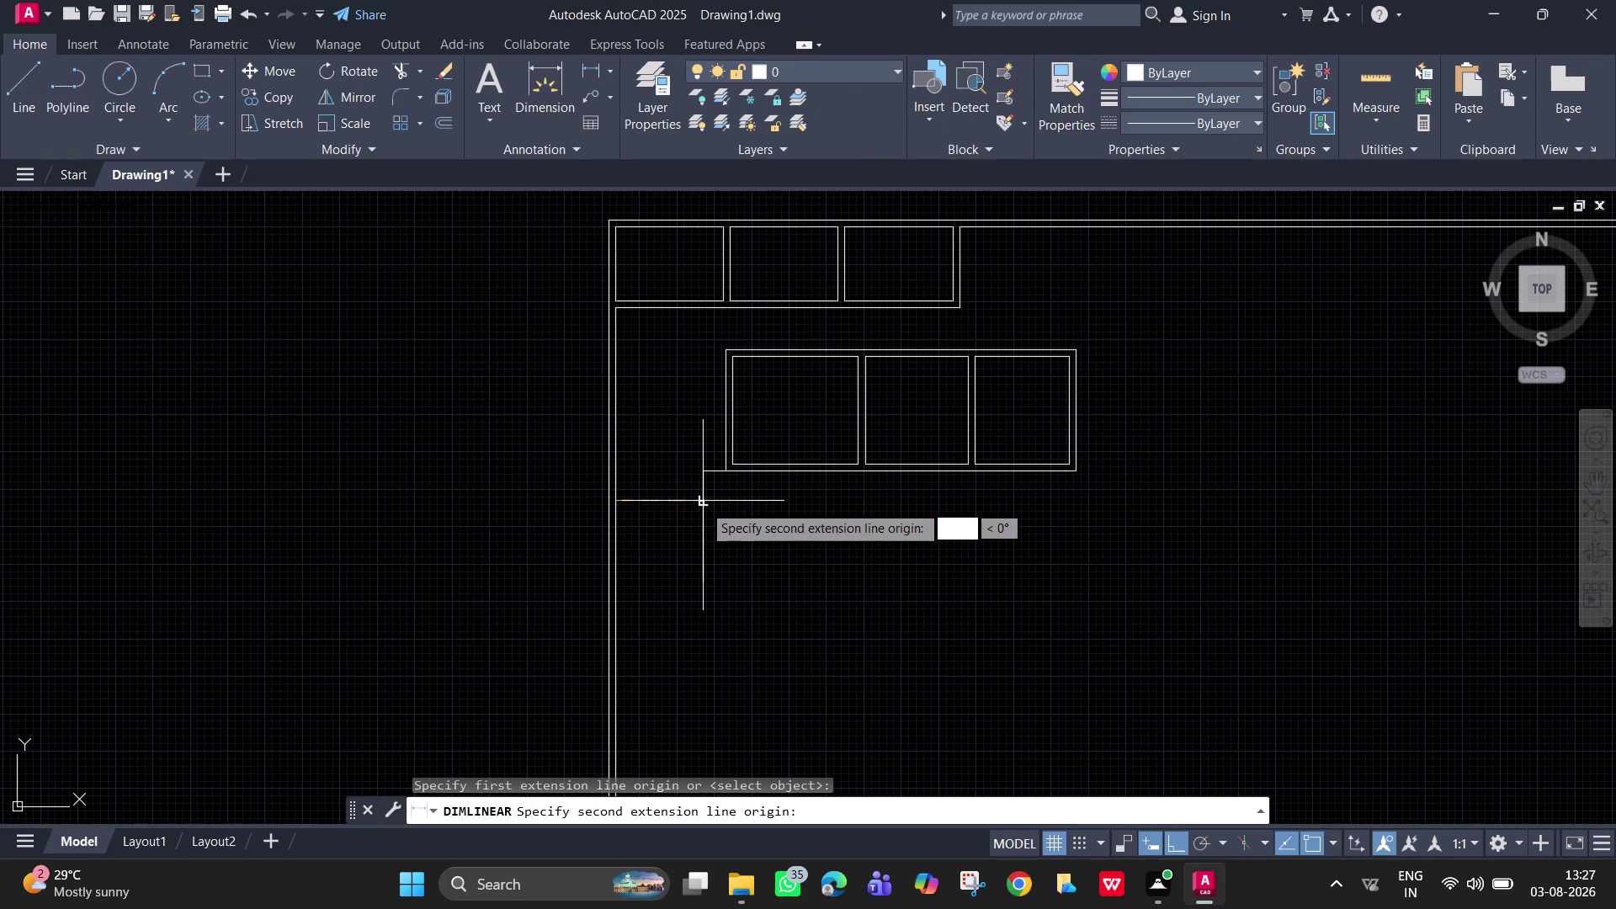
click(703, 504)
click(698, 530)
scroll(up, 3)
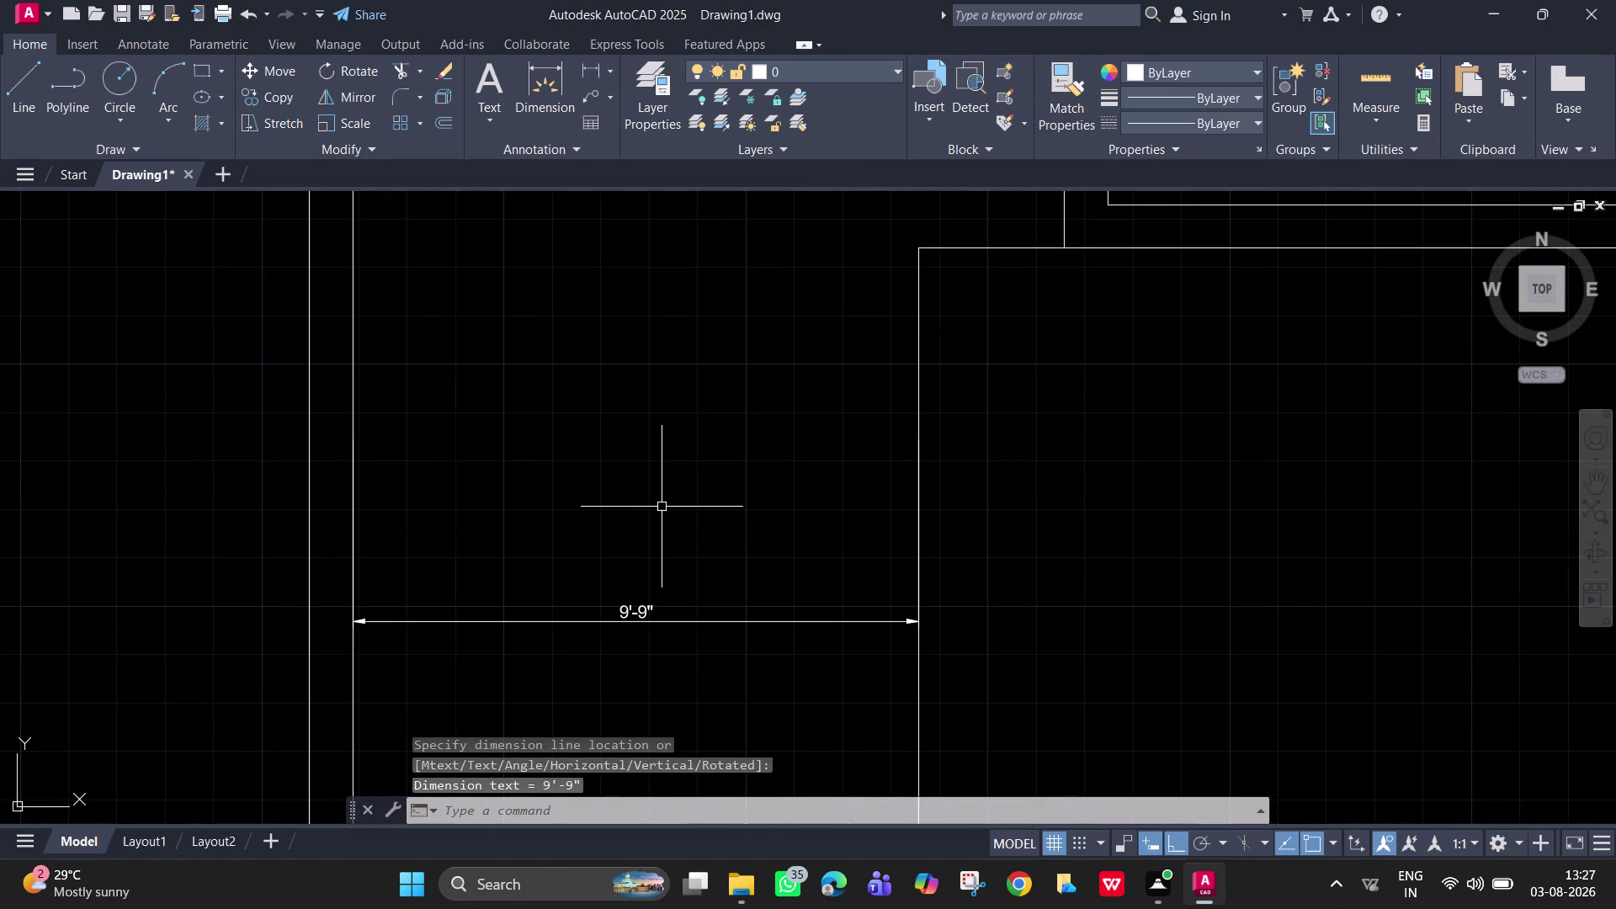
scroll(down, 3)
click(673, 572)
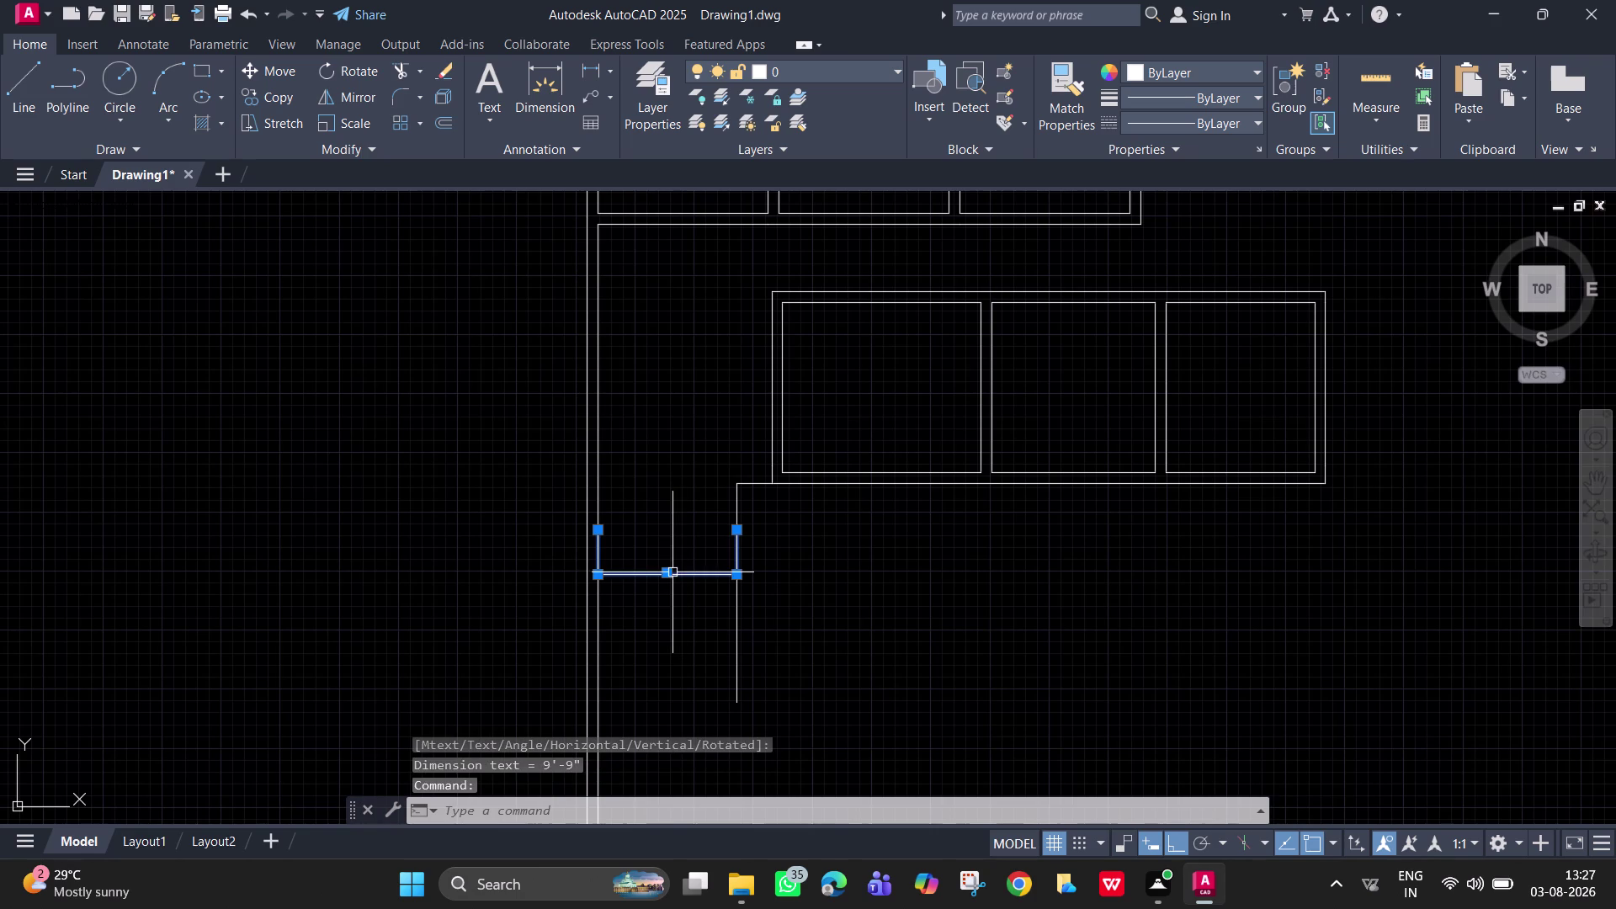
key(Delete)
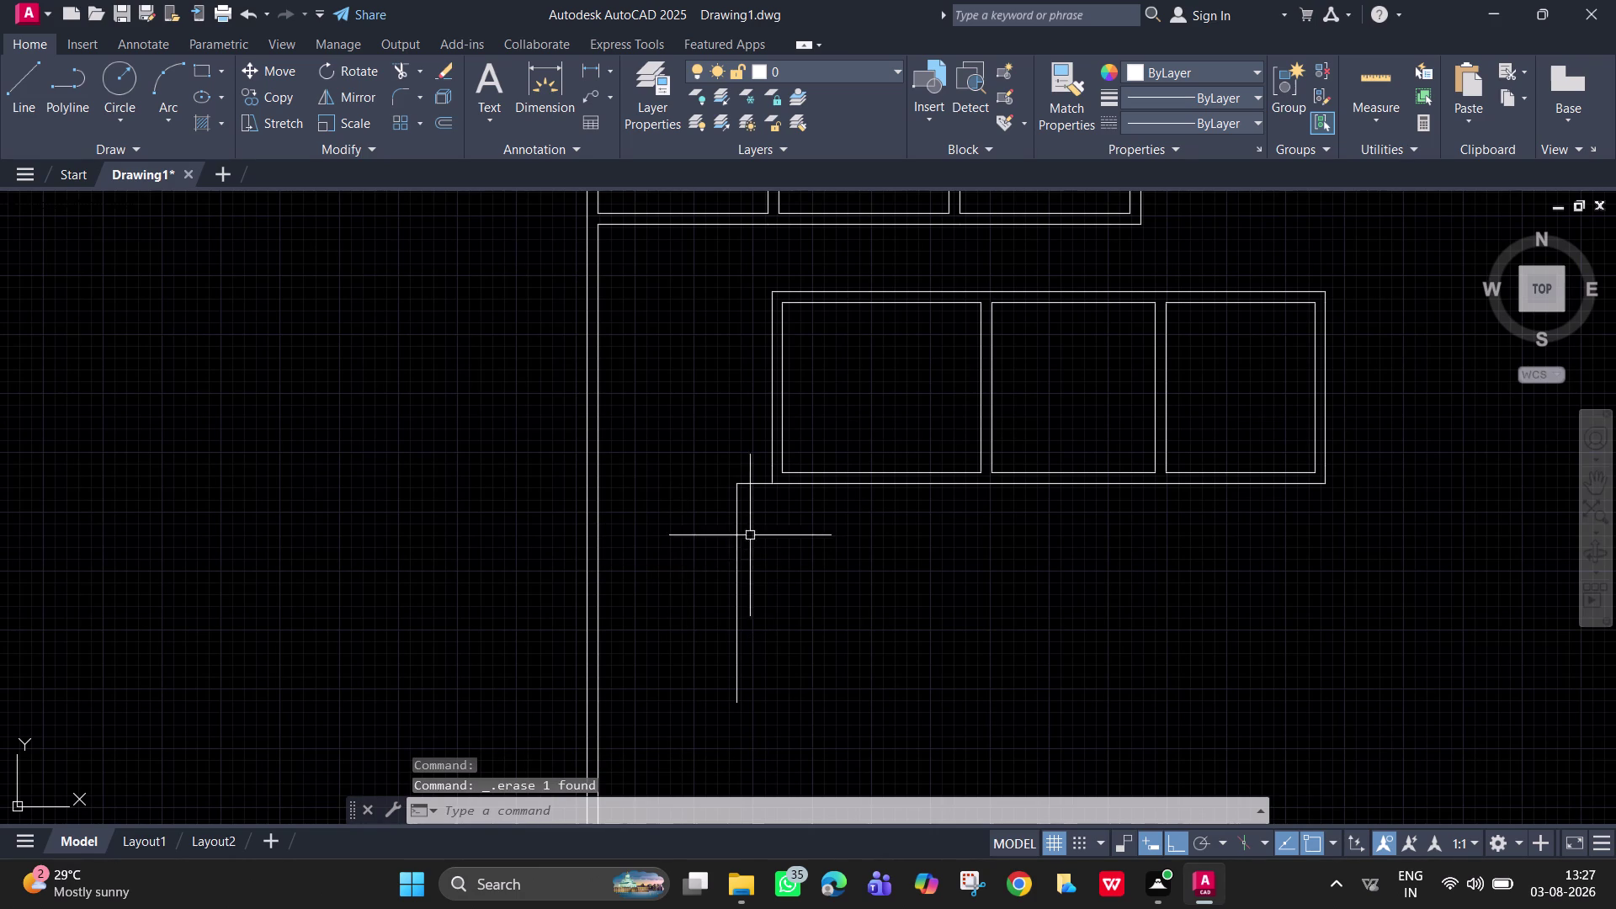
click(764, 482)
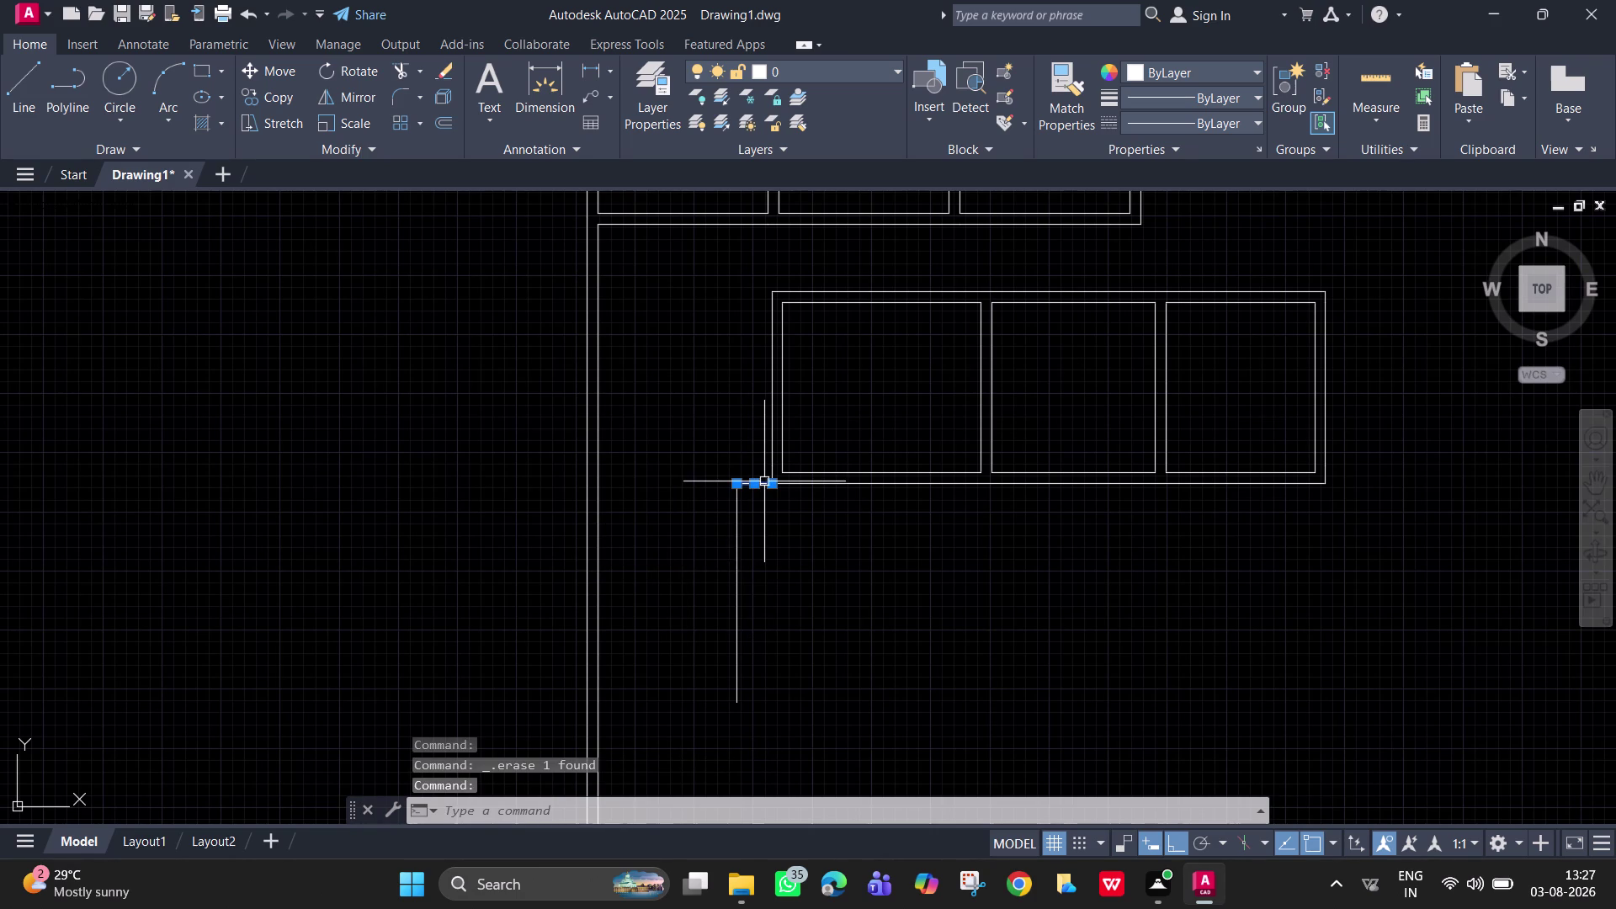
key(o)
key(Return)
Offset the short horizontal and vertical wall lines 9" and delete a leftover line.
key(9)
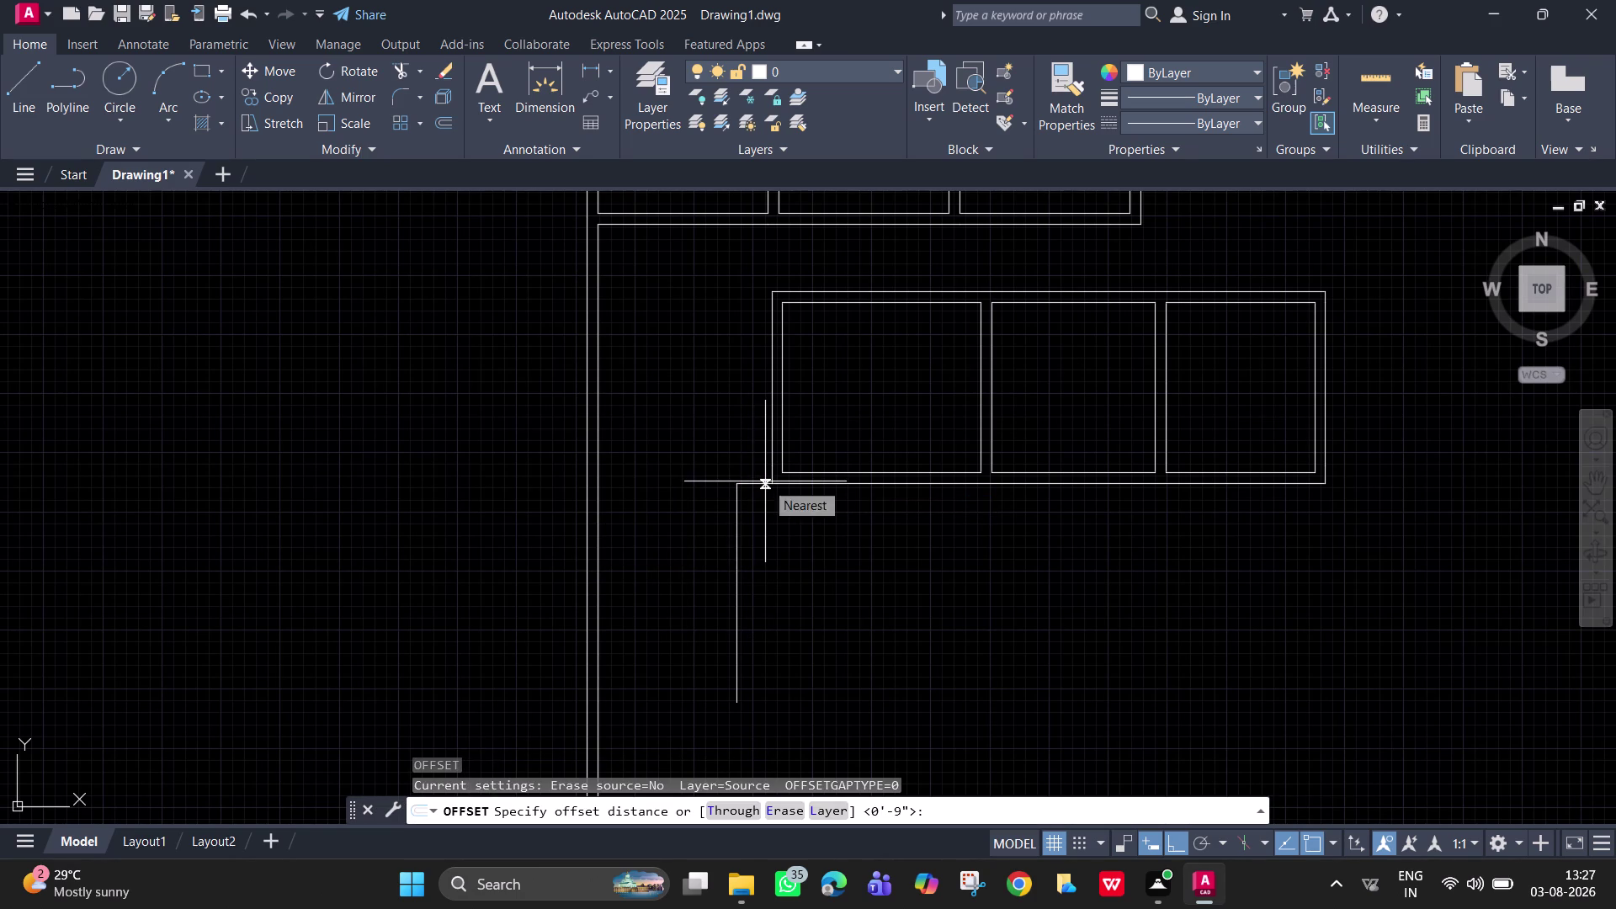
key(Return)
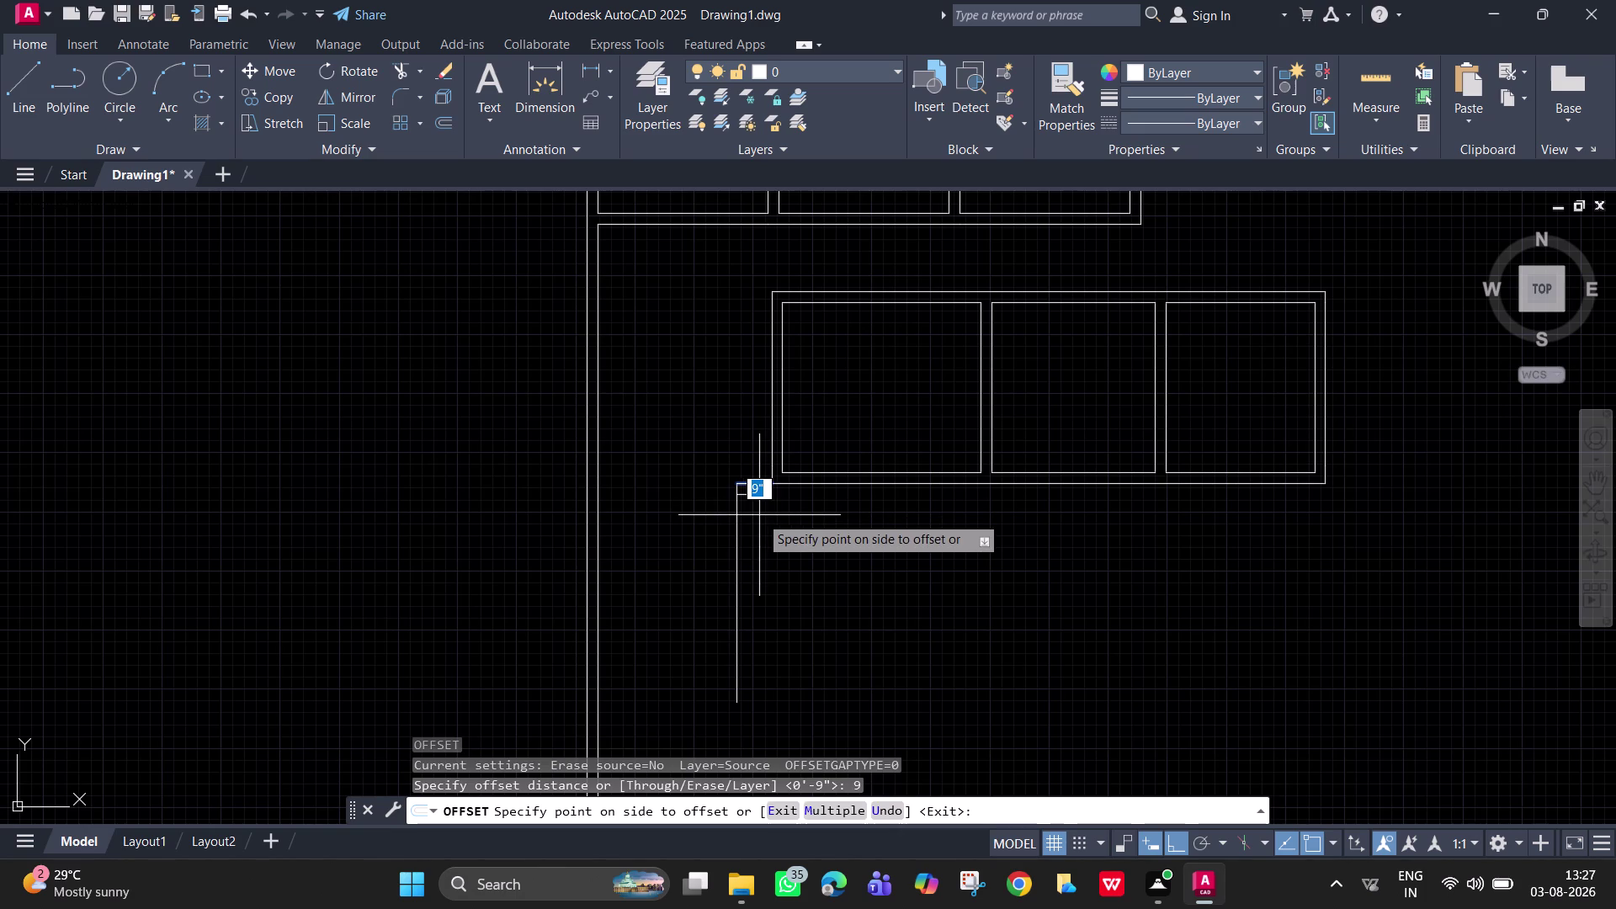
click(760, 515)
click(736, 537)
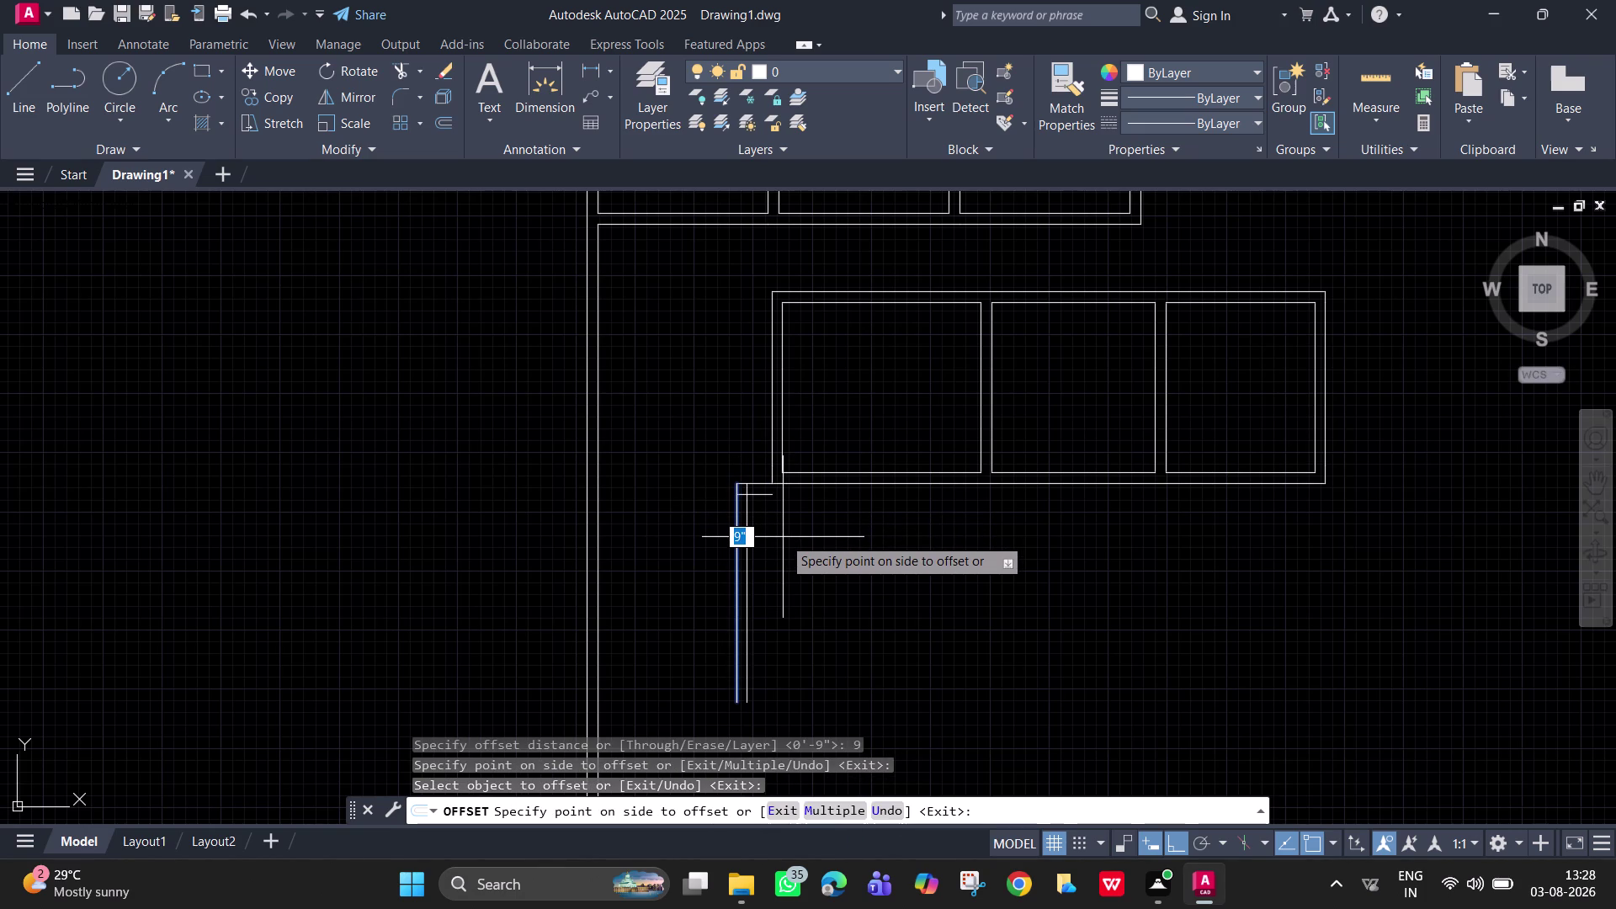
click(783, 537)
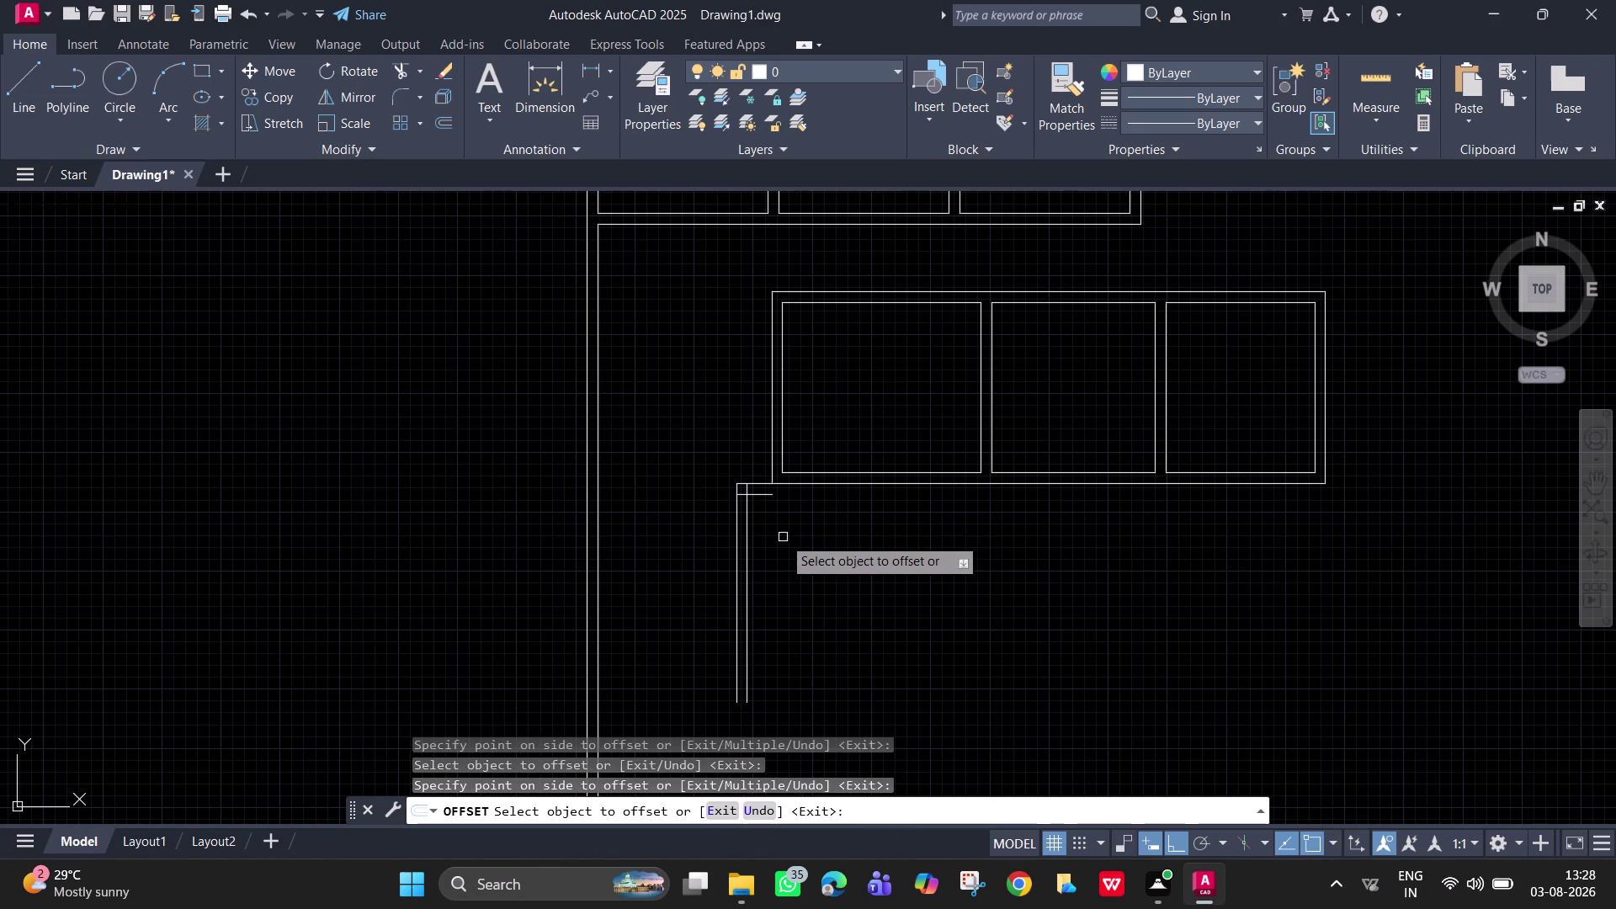
key(Escape)
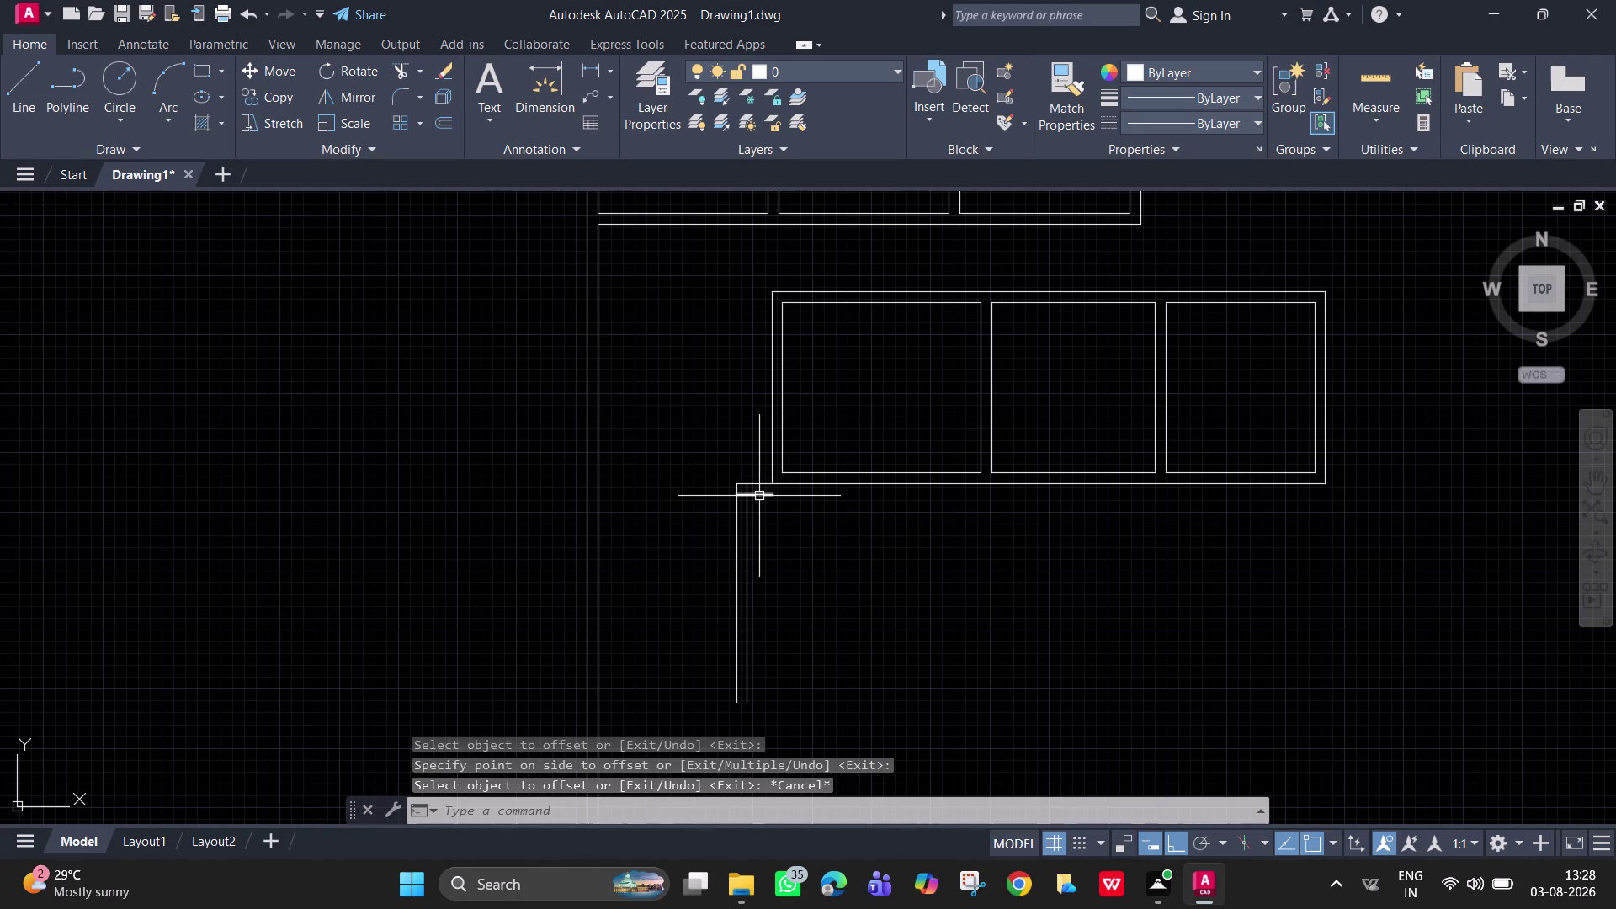
click(759, 495)
key(Delete)
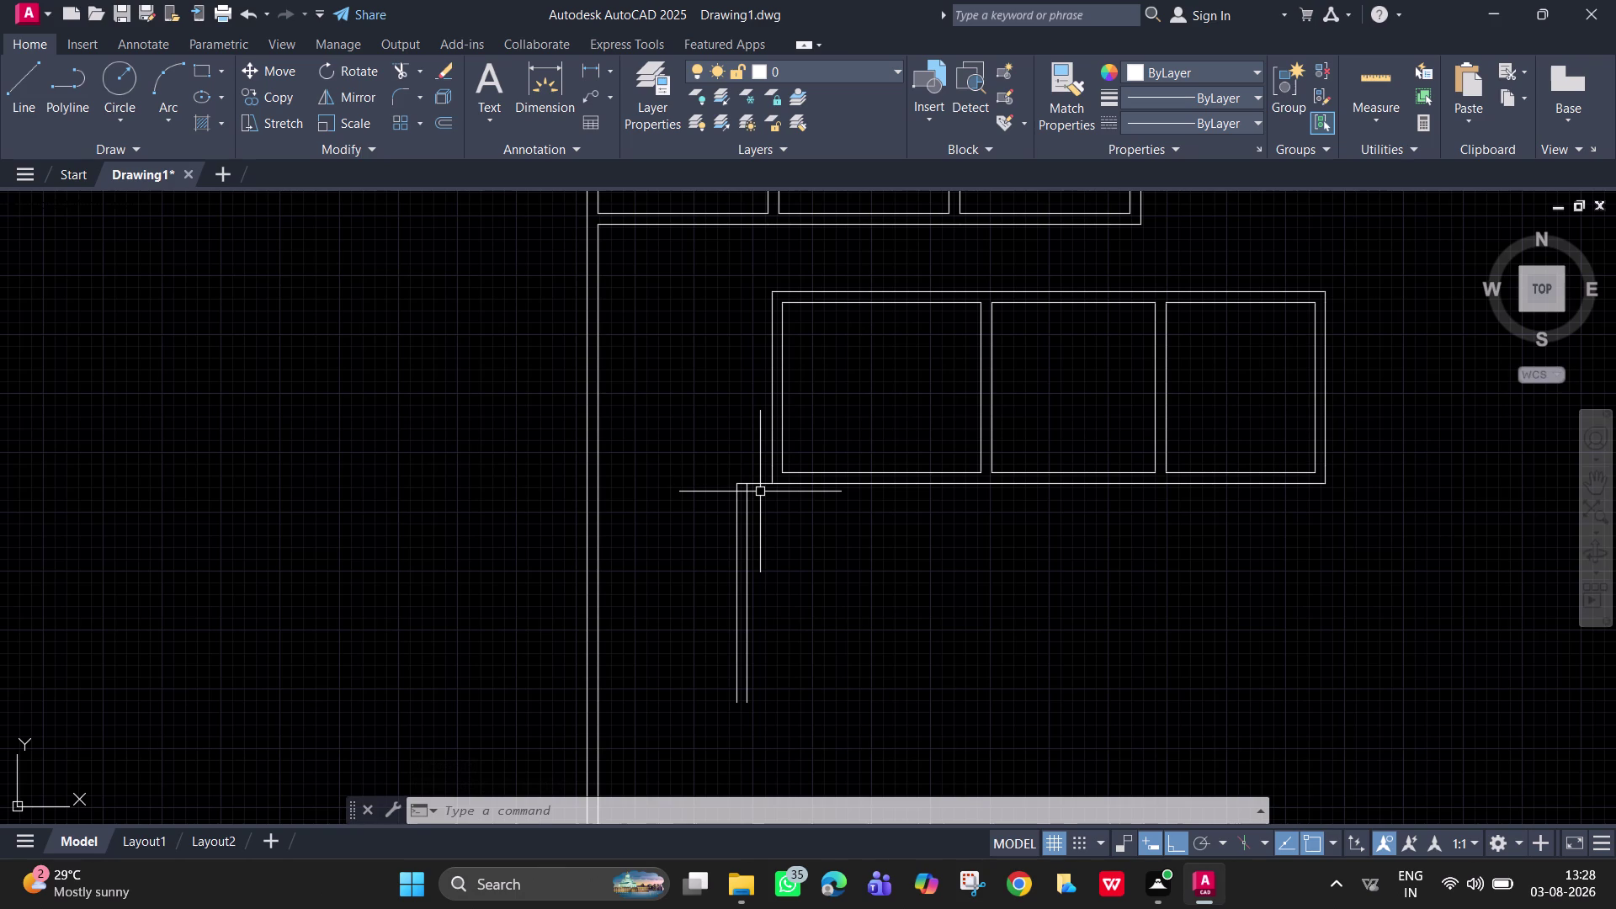
scroll(up, 3)
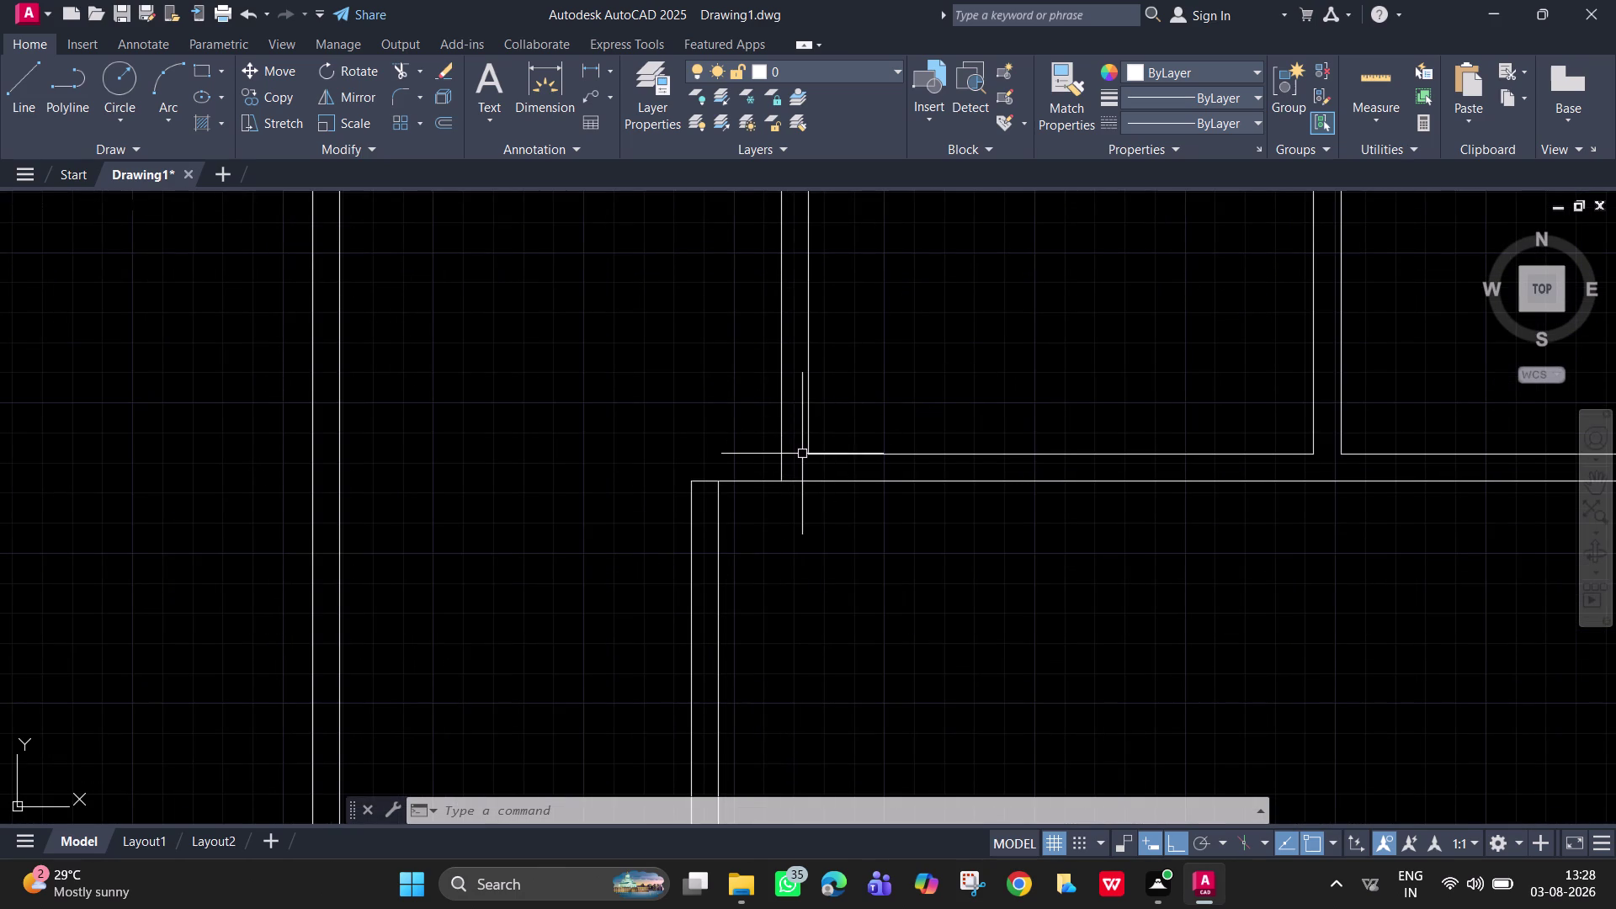
Attempt a new wall line from the corner and an extension, cancelling both.
key(l)
key(Return)
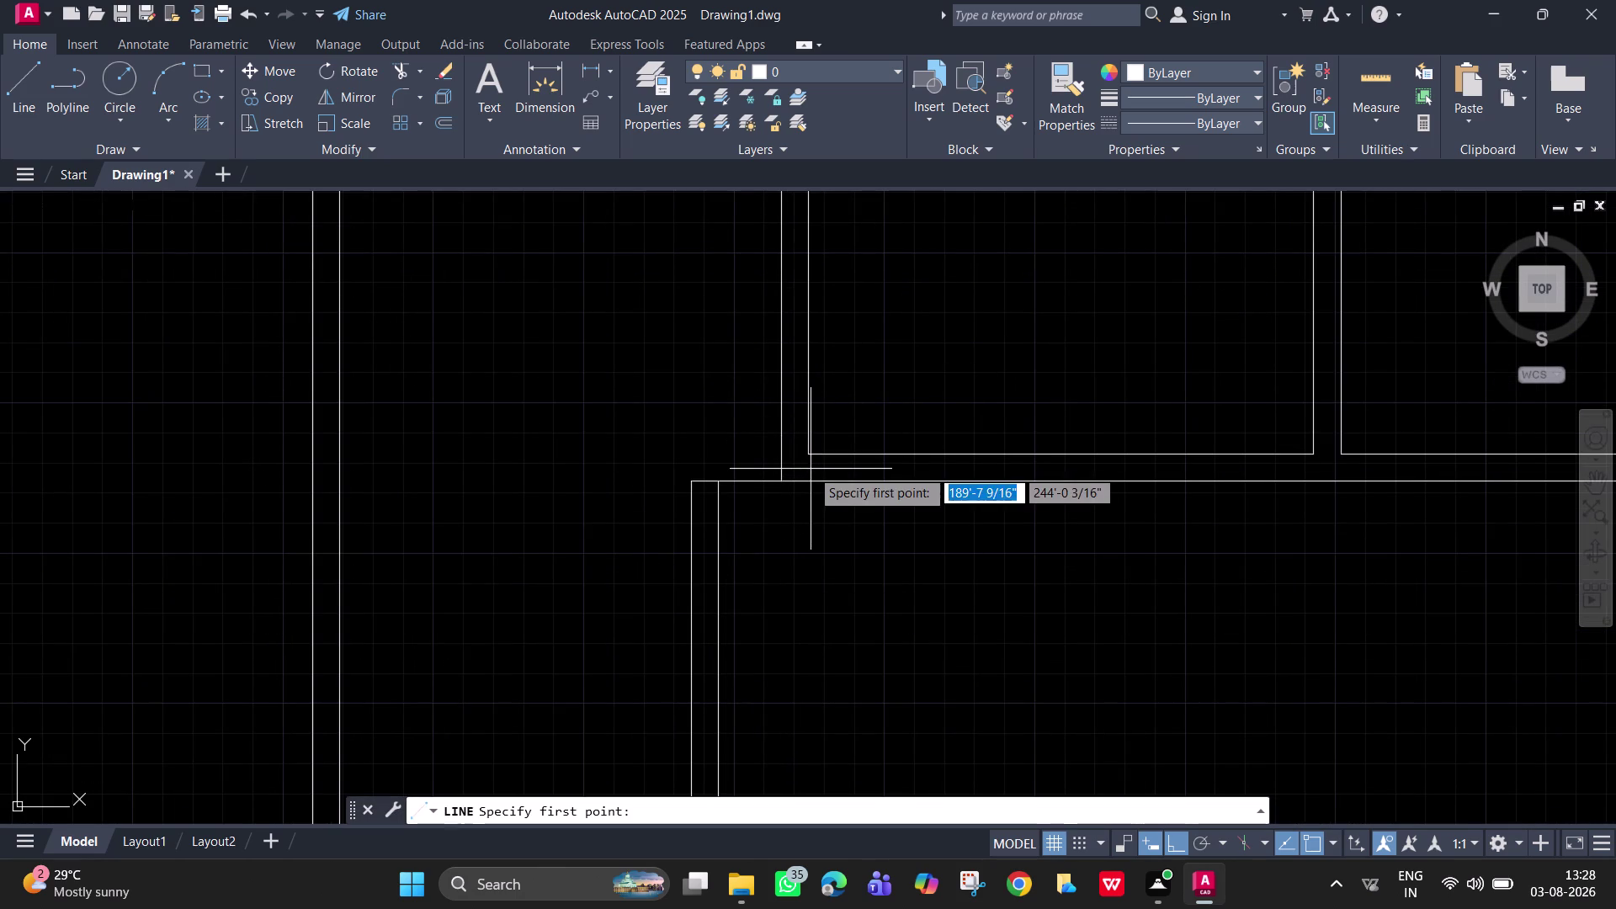
click(808, 453)
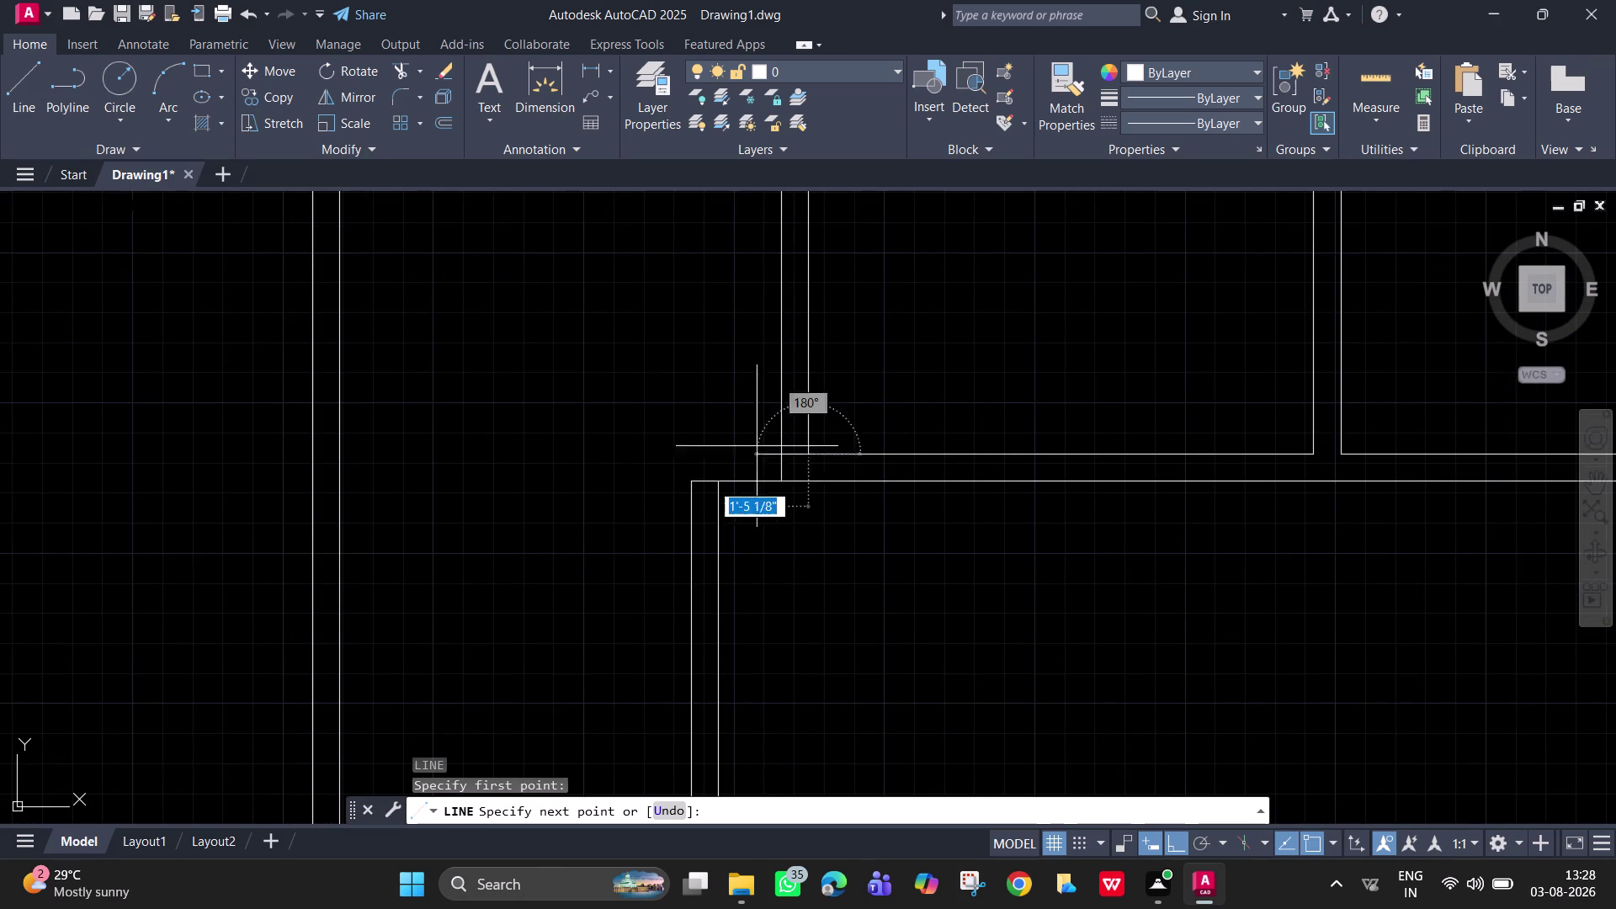
click(657, 447)
key(Escape)
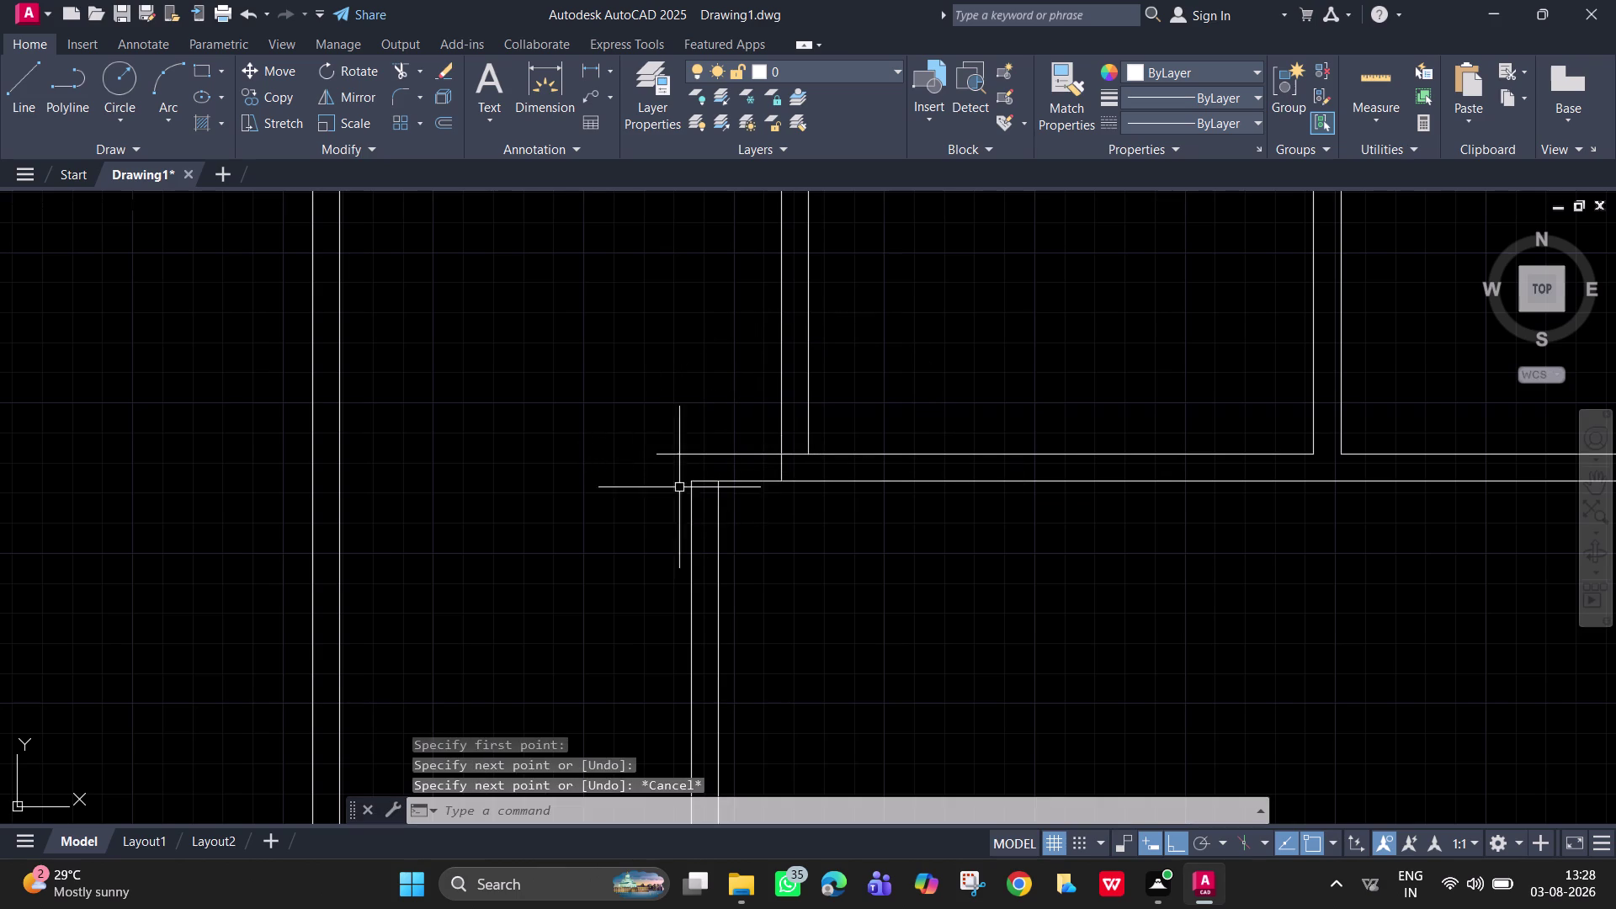
text(ex)
key(space)
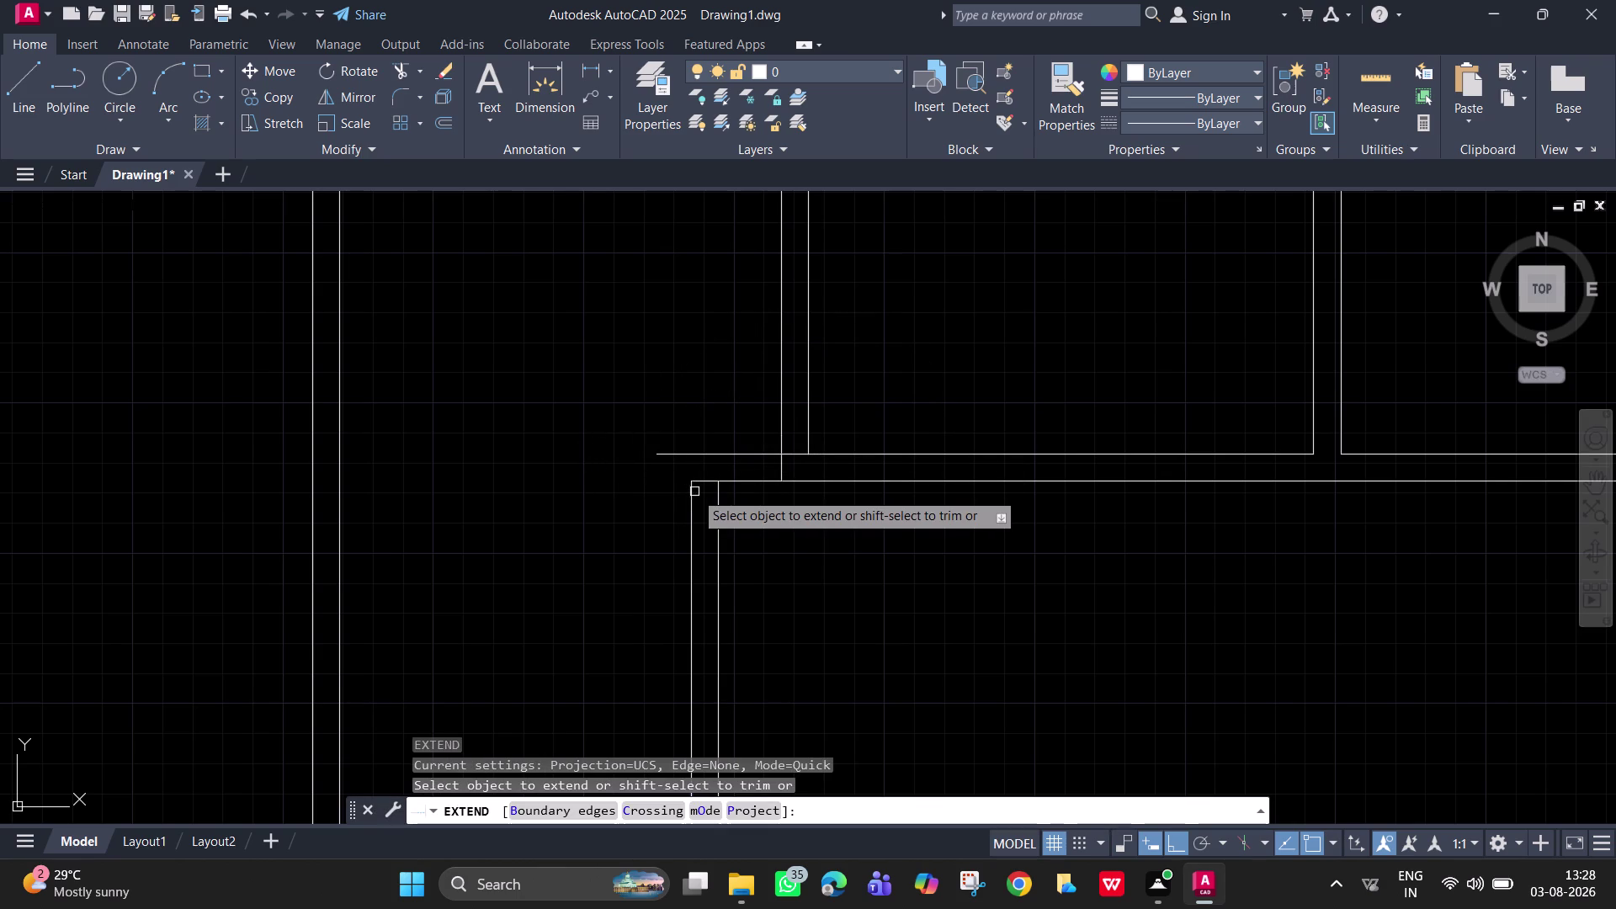
click(694, 492)
key(Escape)
Trim the overhanging and stray line ends so the corner walls join cleanly.
text(tr)
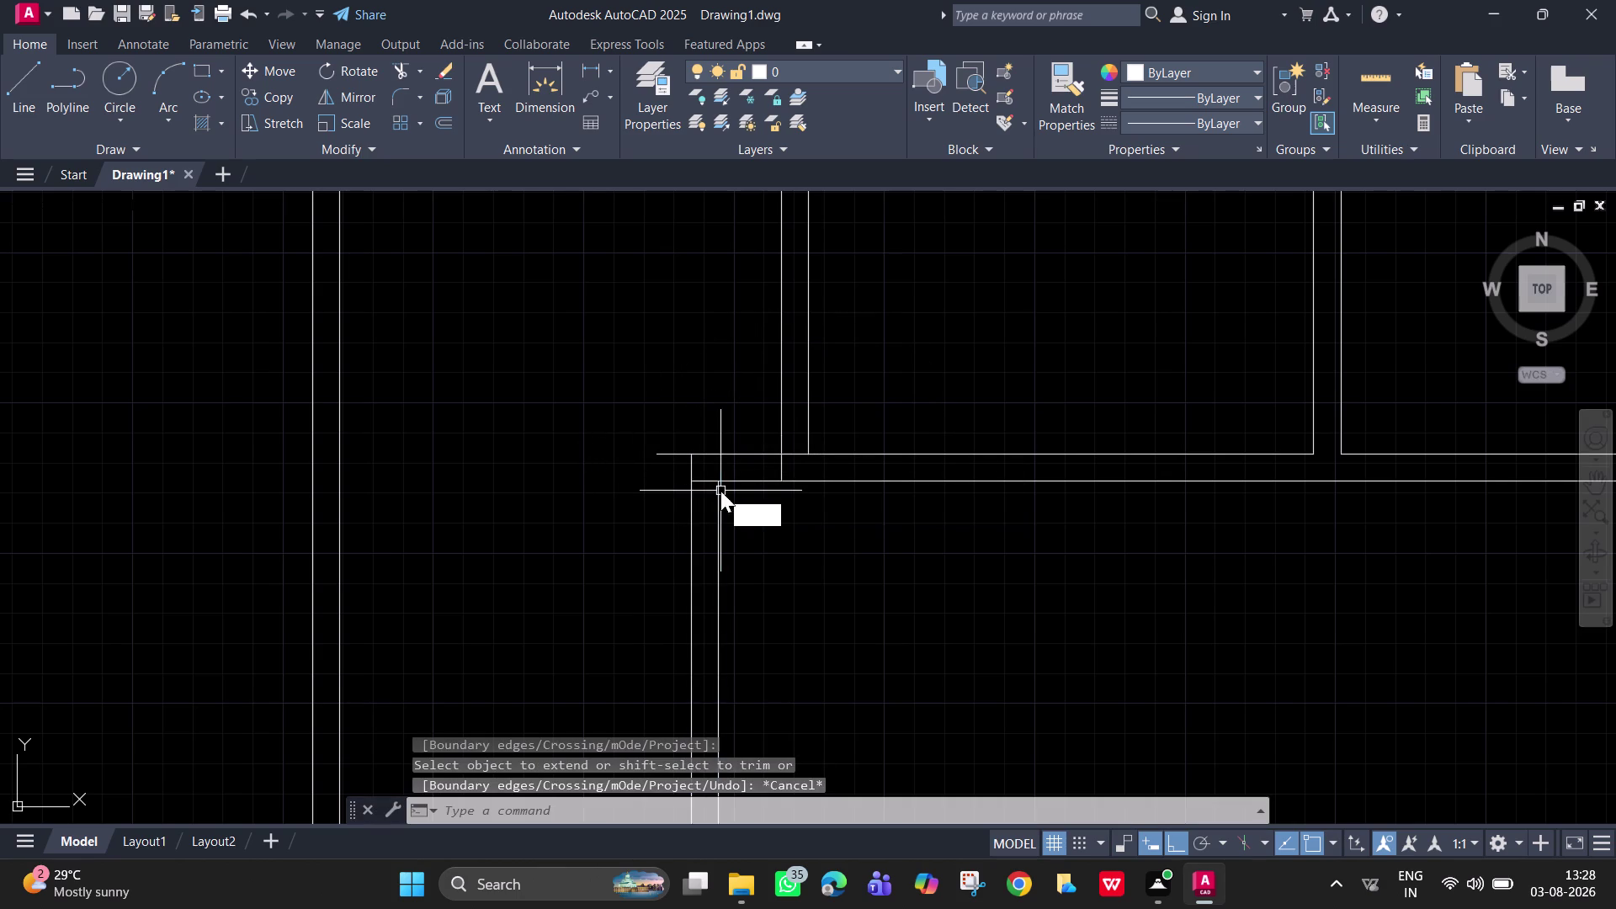
key(space)
click(704, 481)
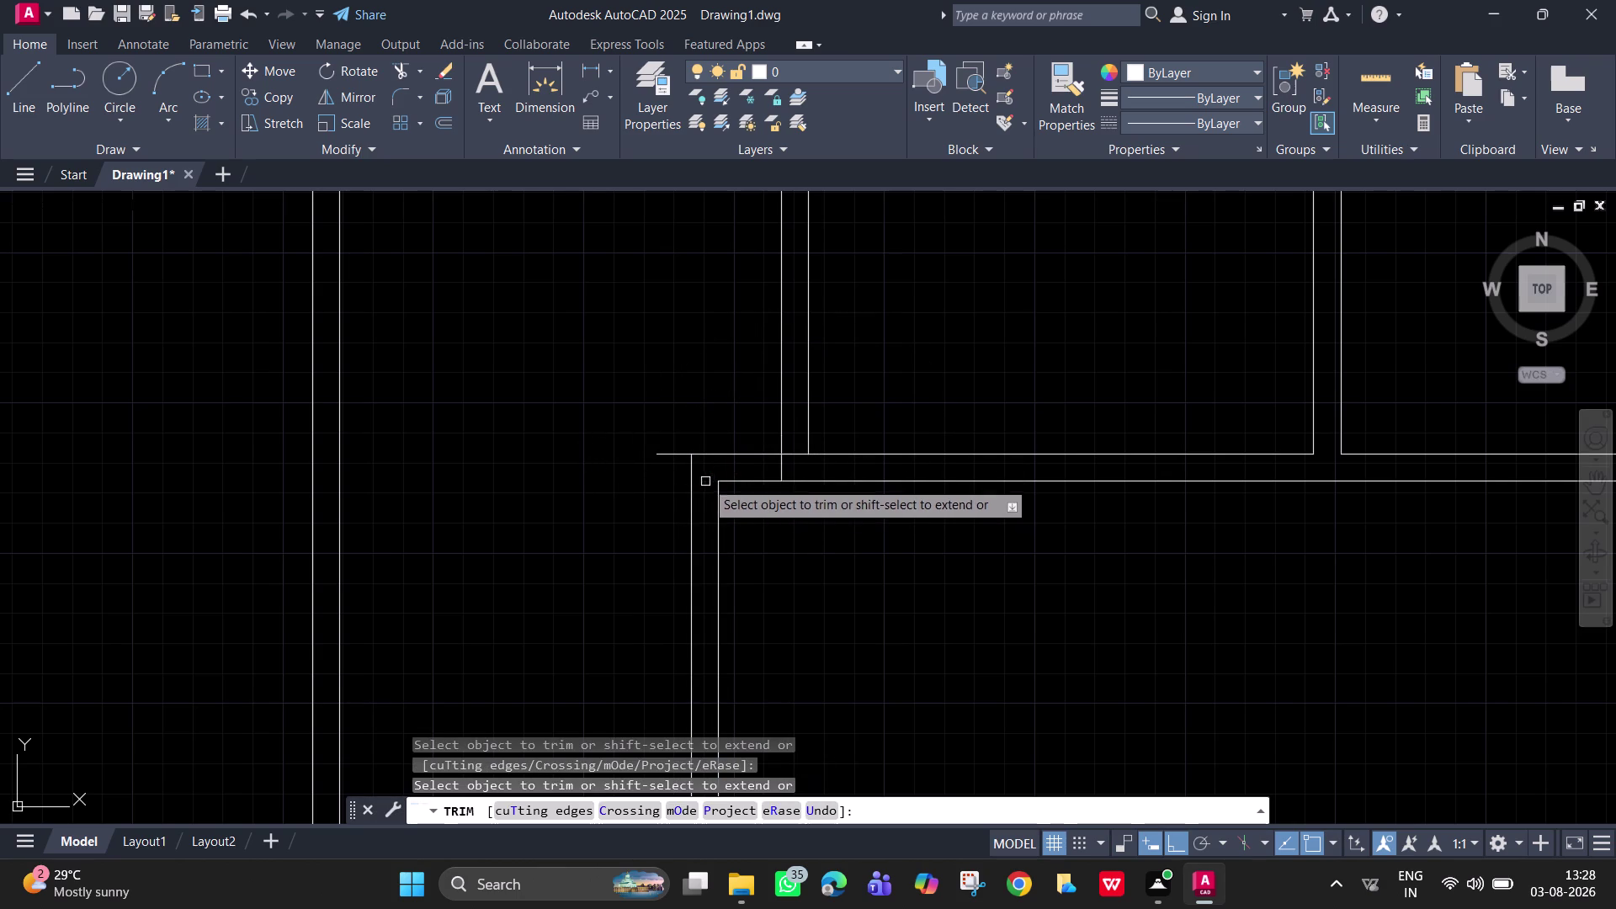
click(785, 469)
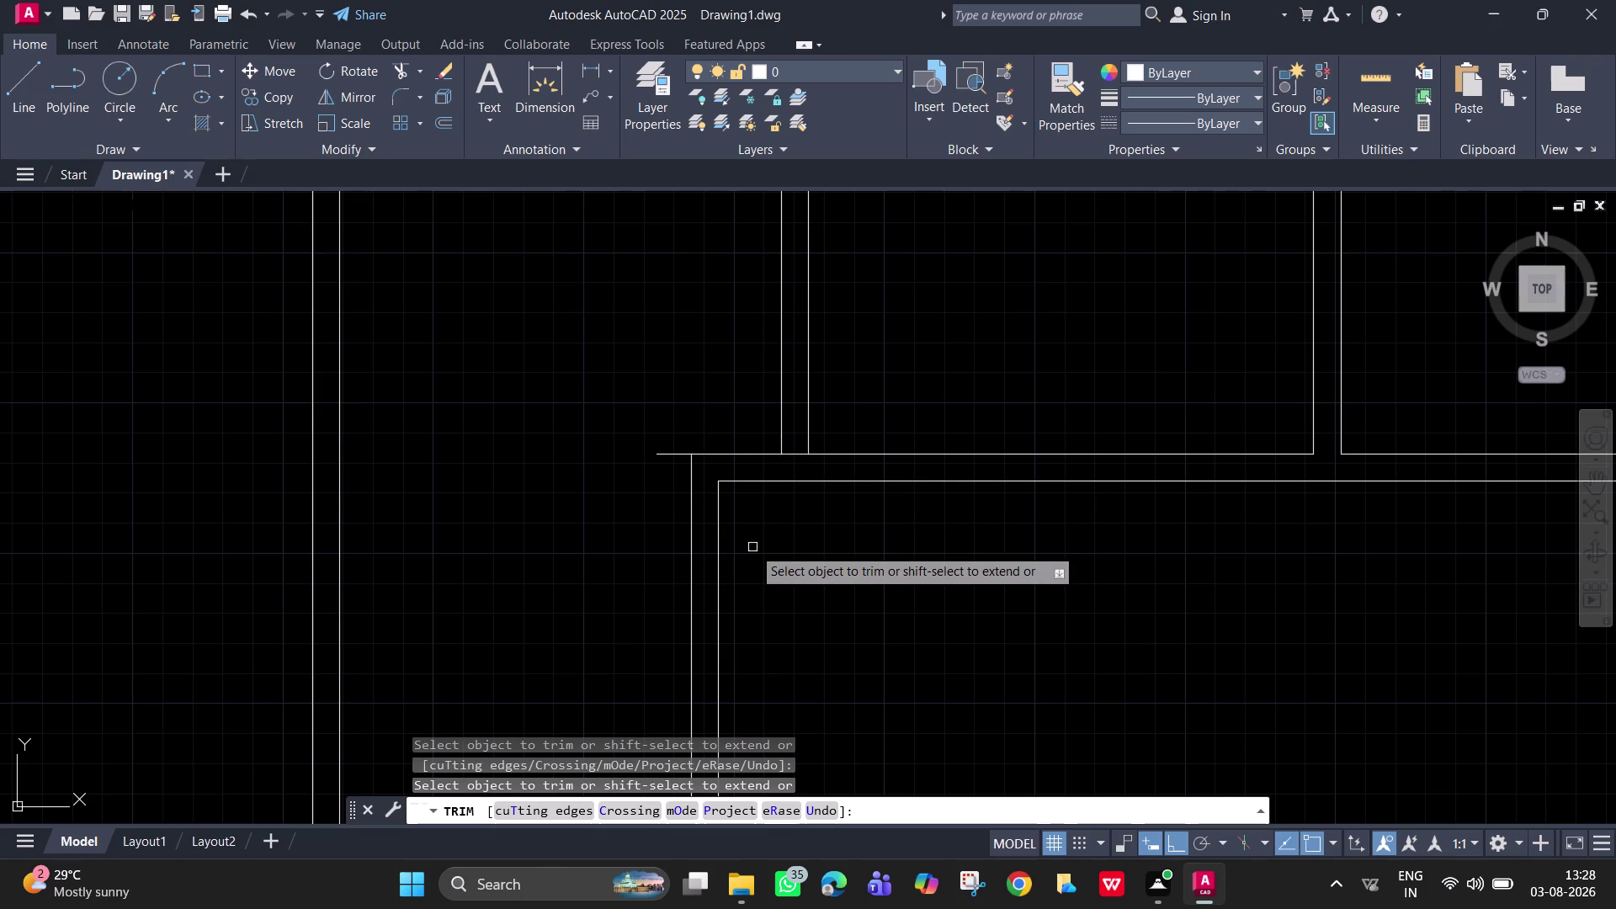
scroll(down, 3)
click(702, 487)
scroll(down, 3)
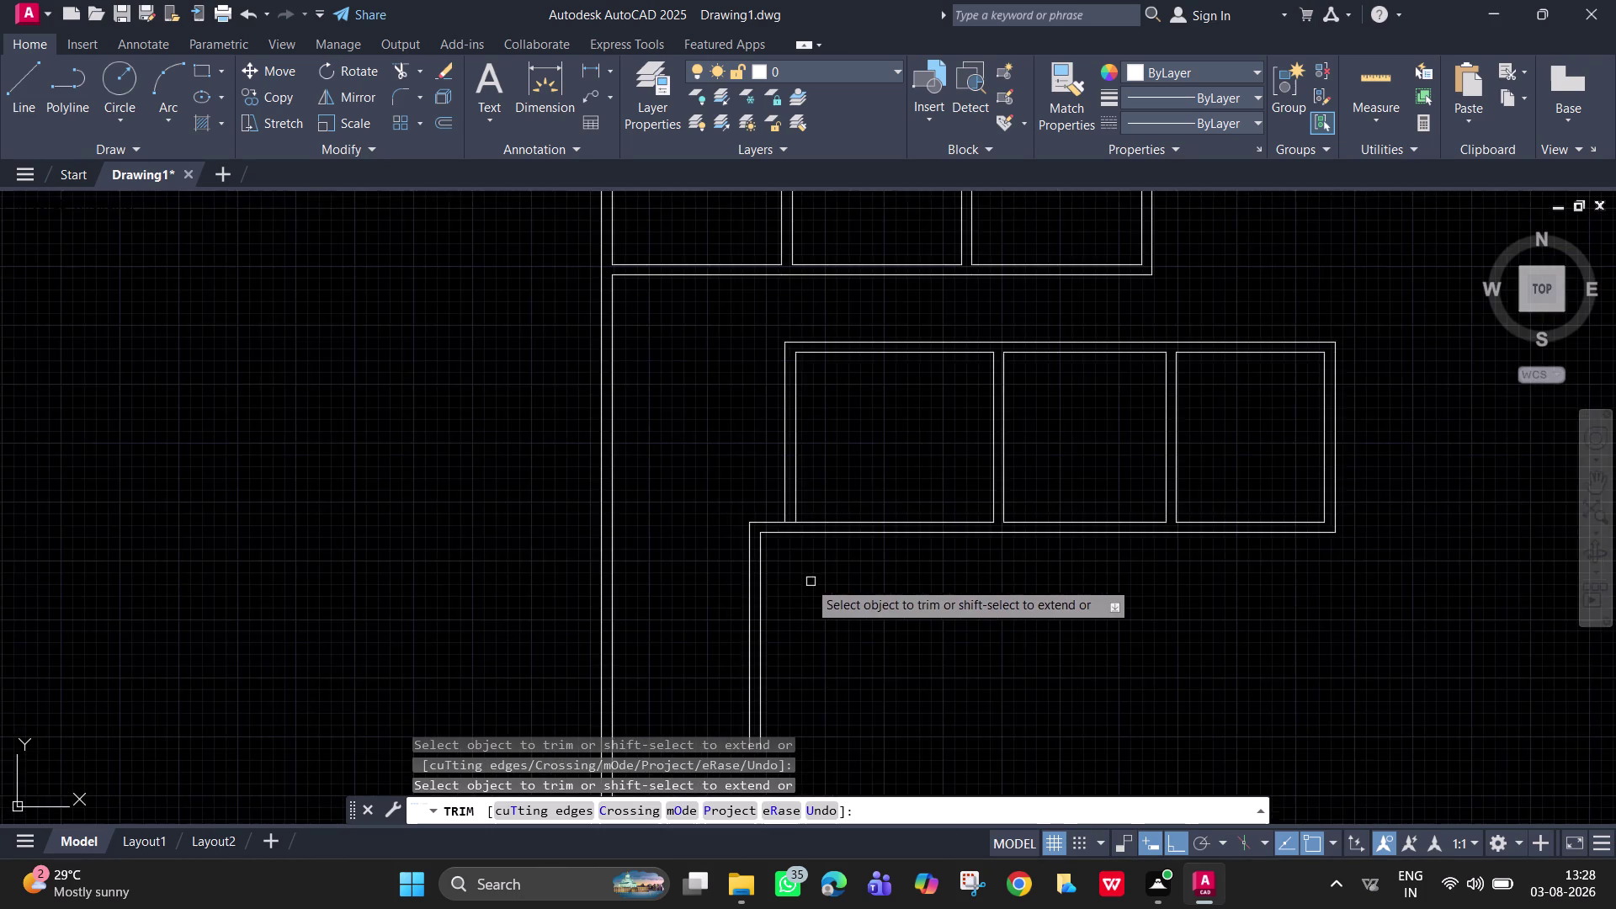
middle_drag(797, 565, 751, 440)
key(Escape)
key(space)
key(space)
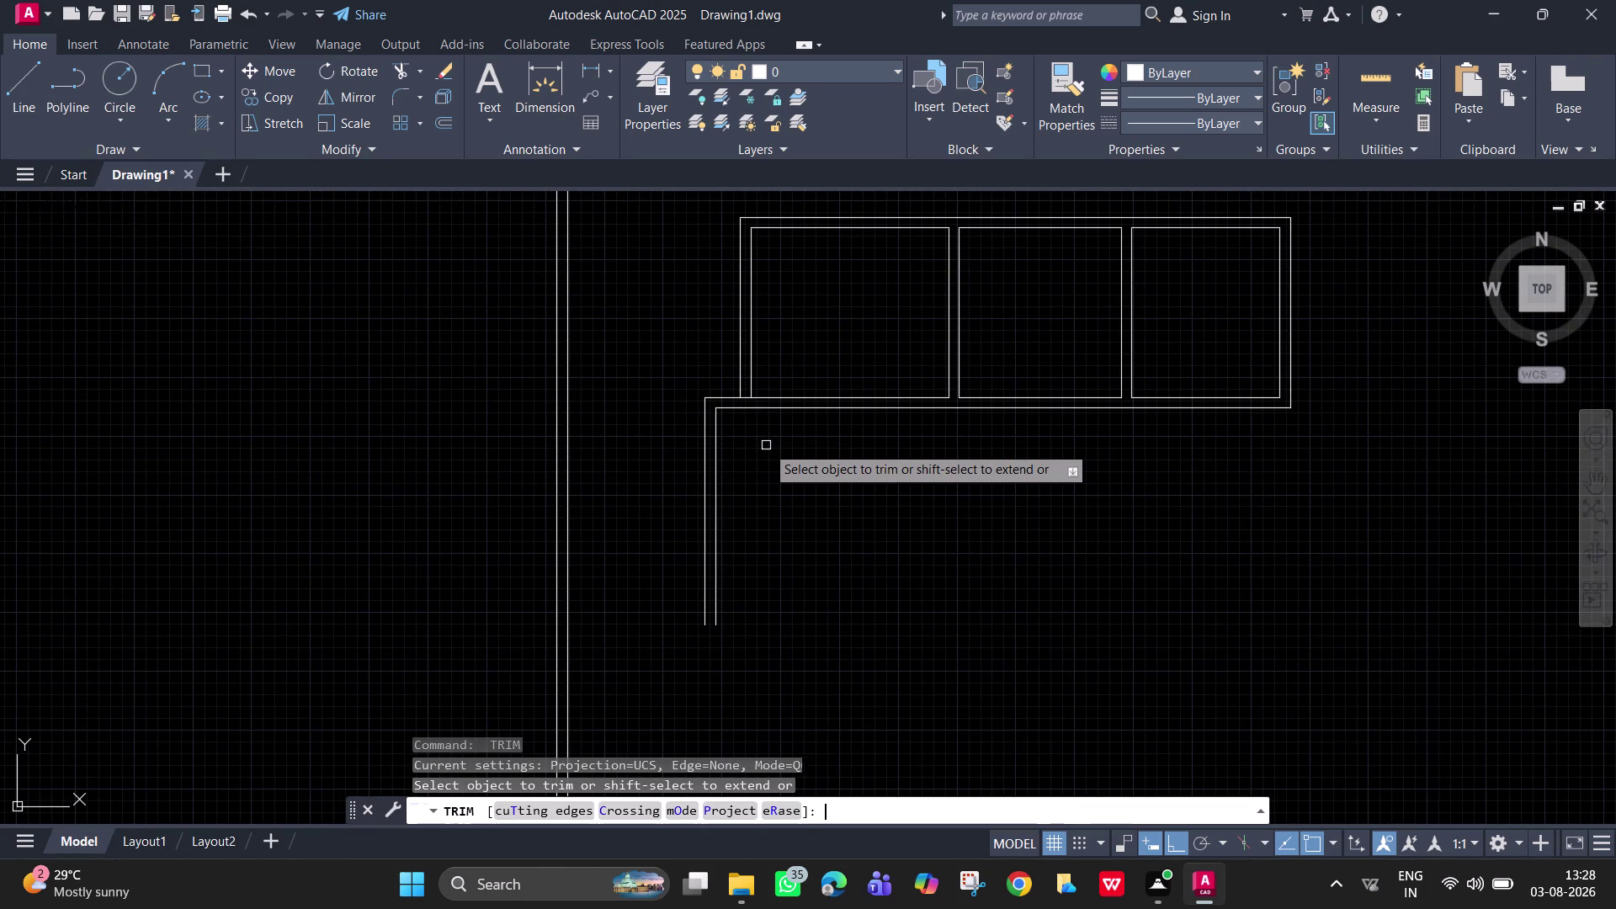
key(Escape)
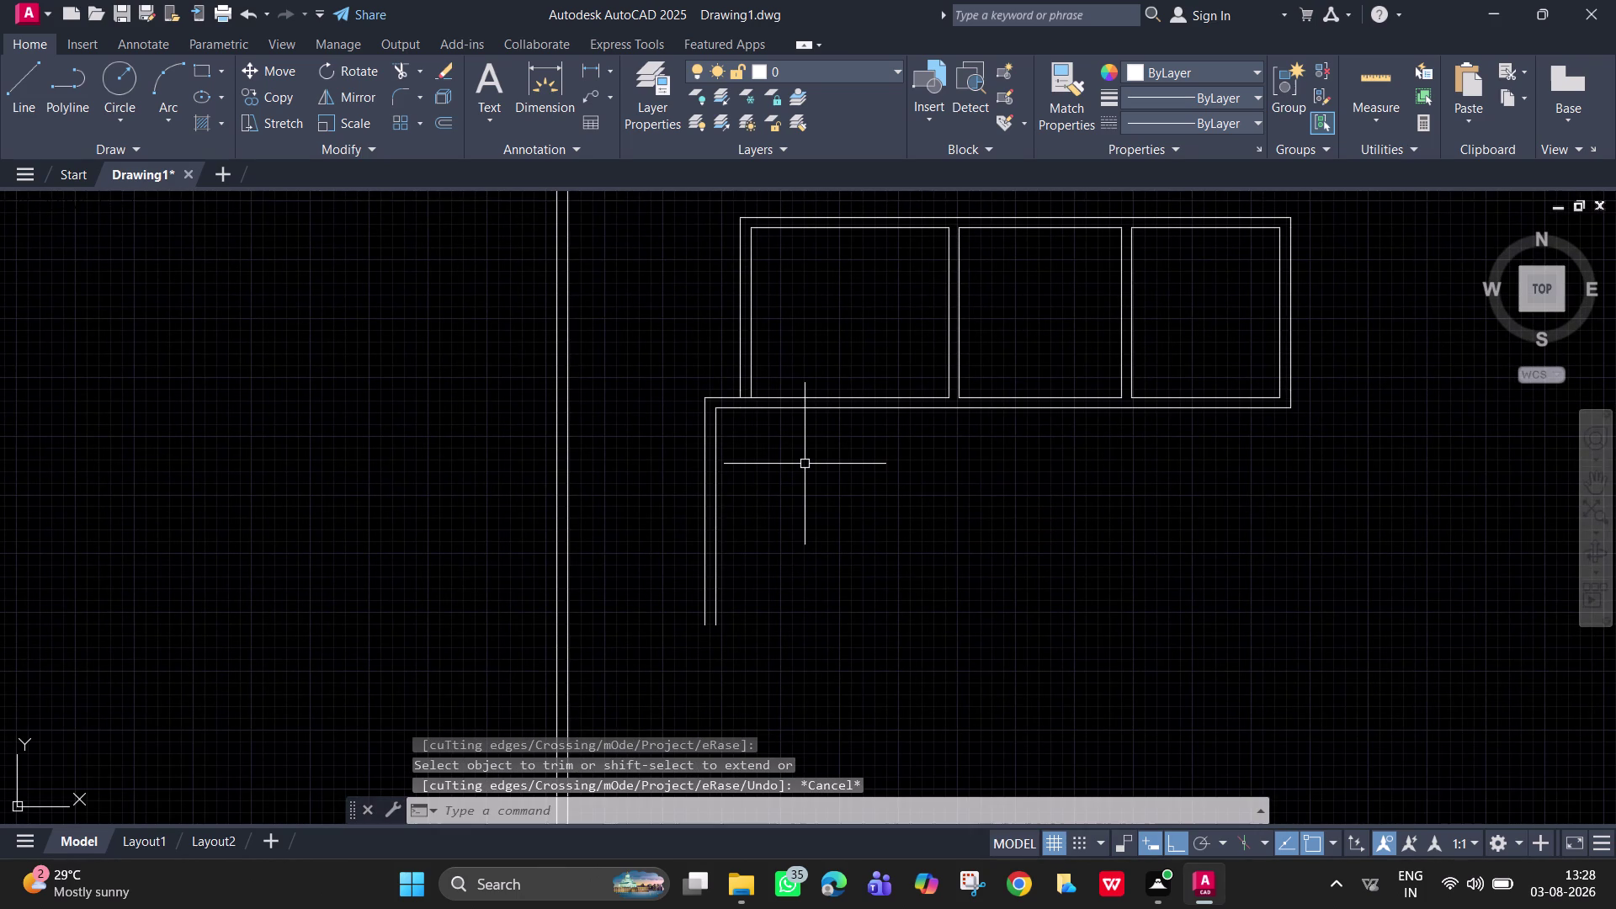
Offset a wall line 12'3" right of the inner left wall and double it with a 9" copy.
text(o)
key(space)
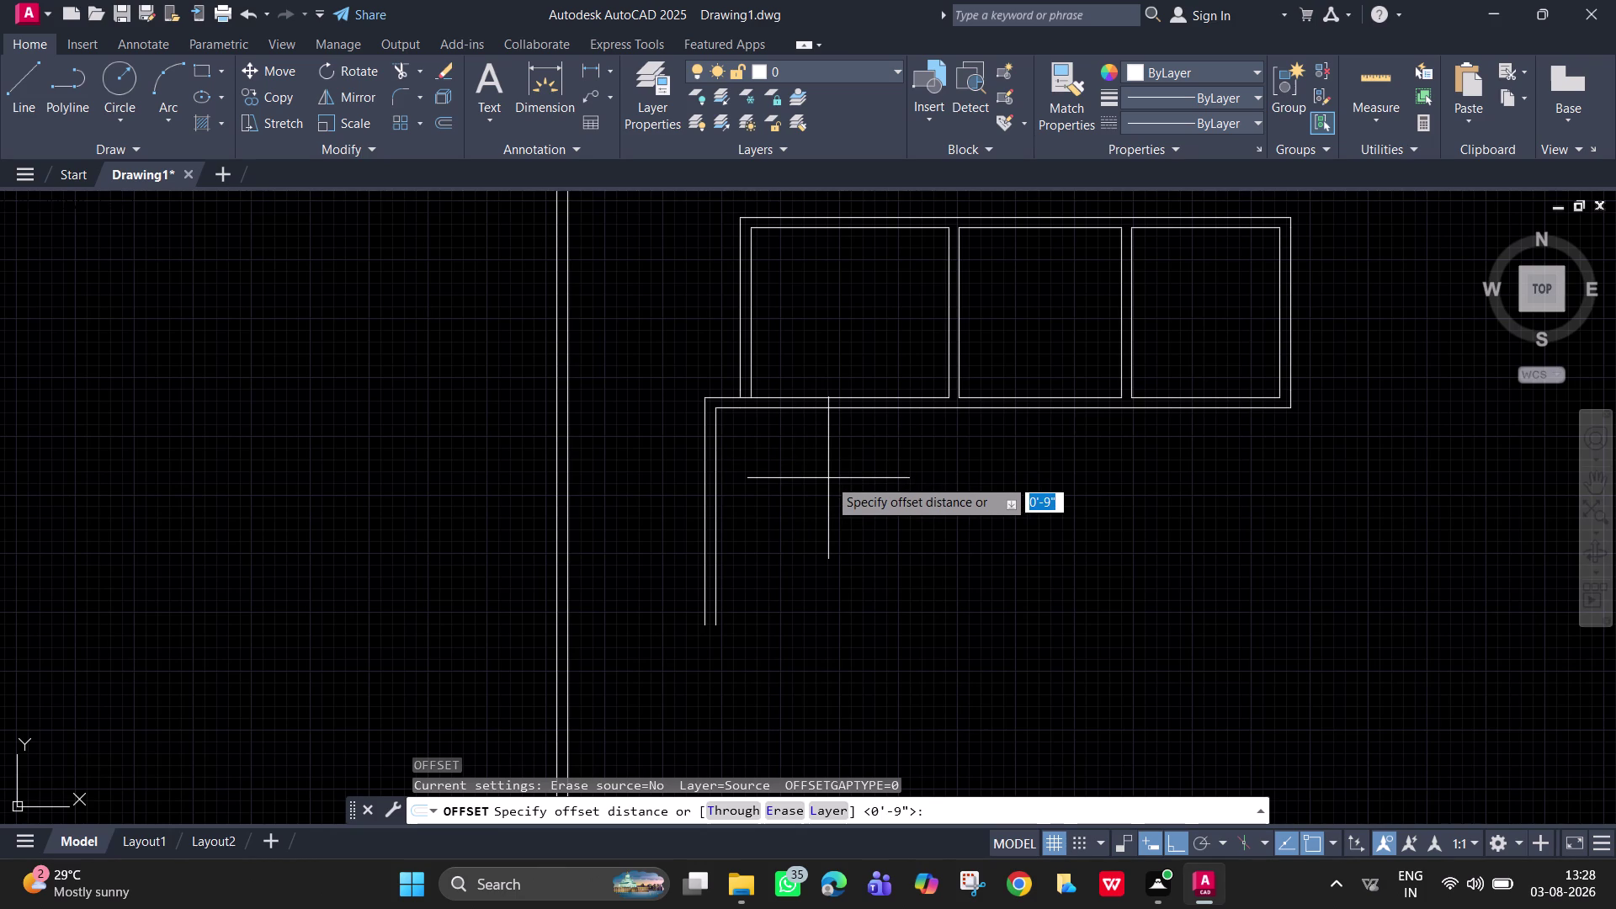
text(12')
text(3")
key(Return)
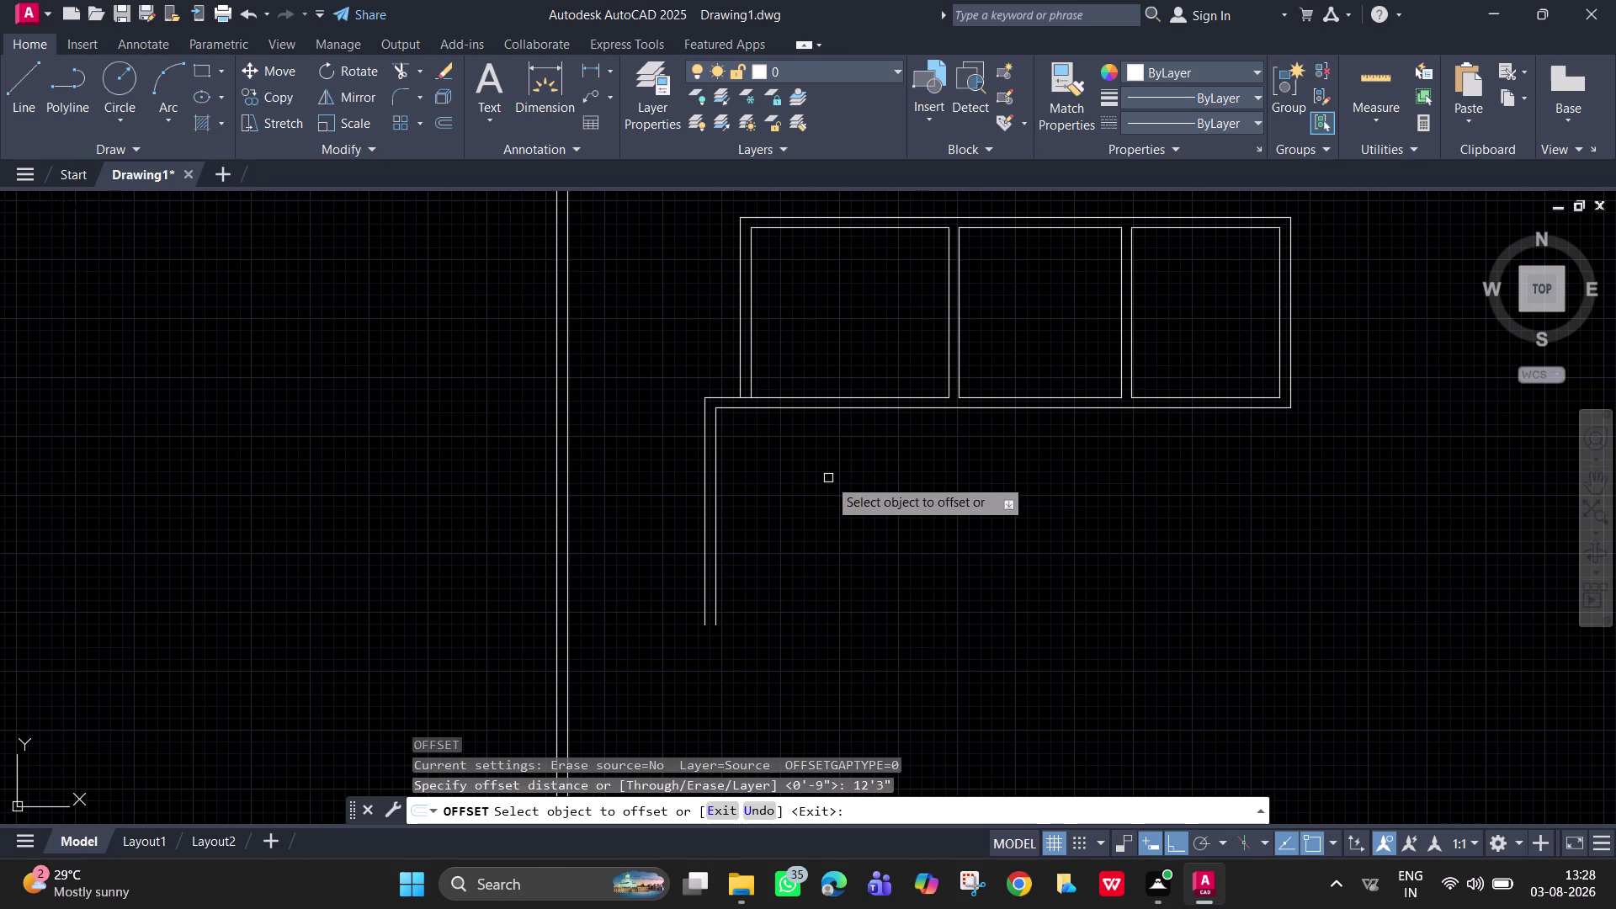
click(718, 522)
click(956, 503)
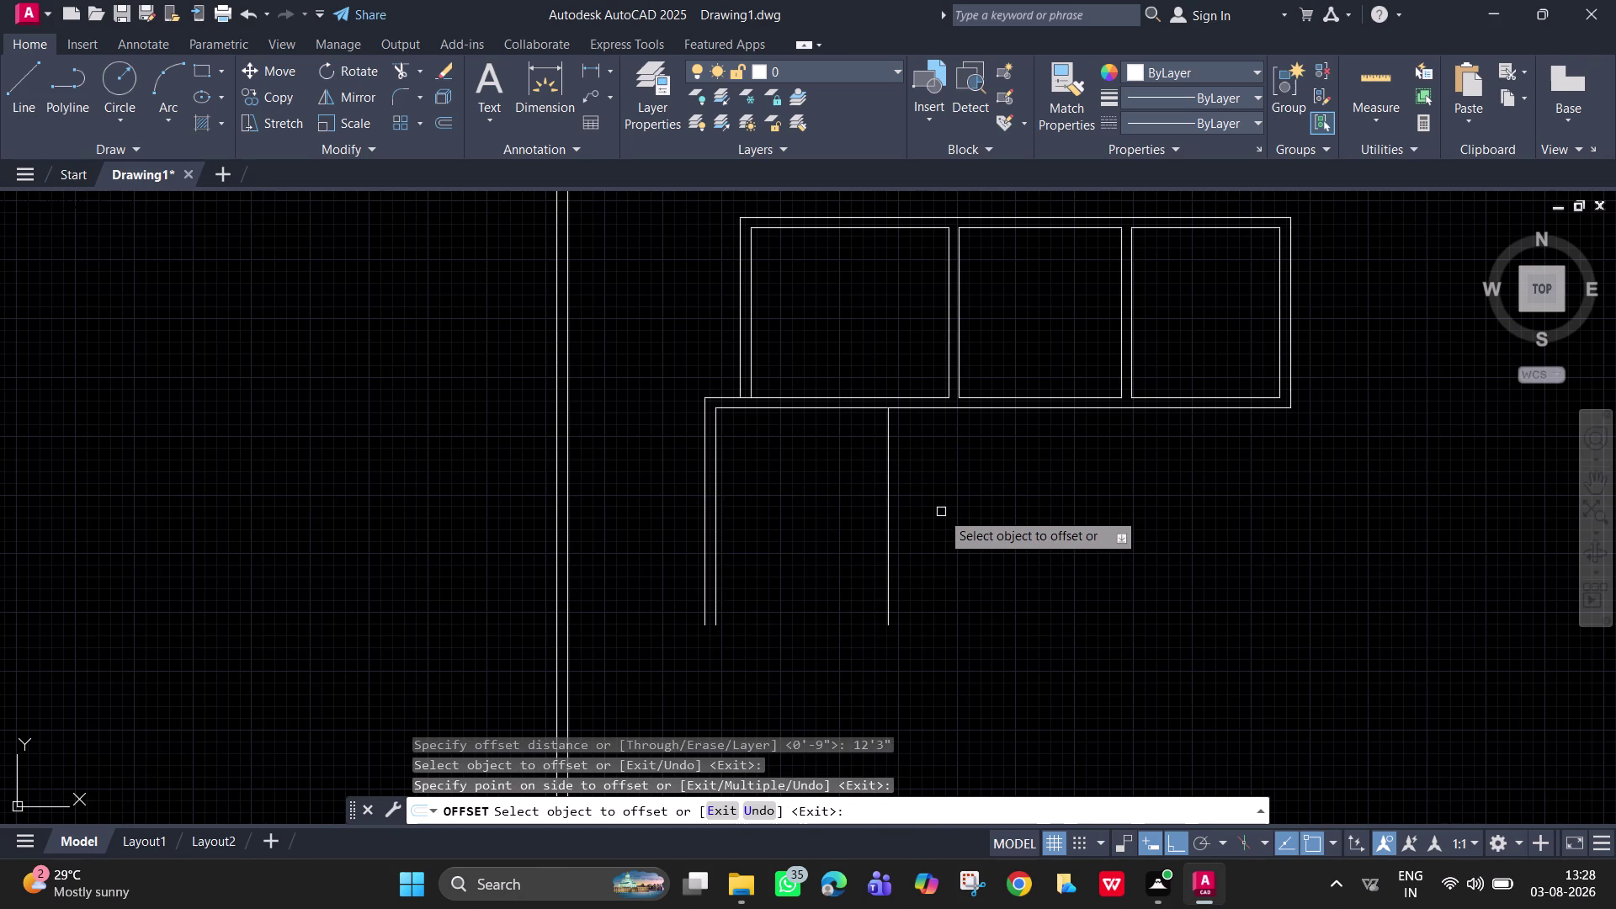
key(space)
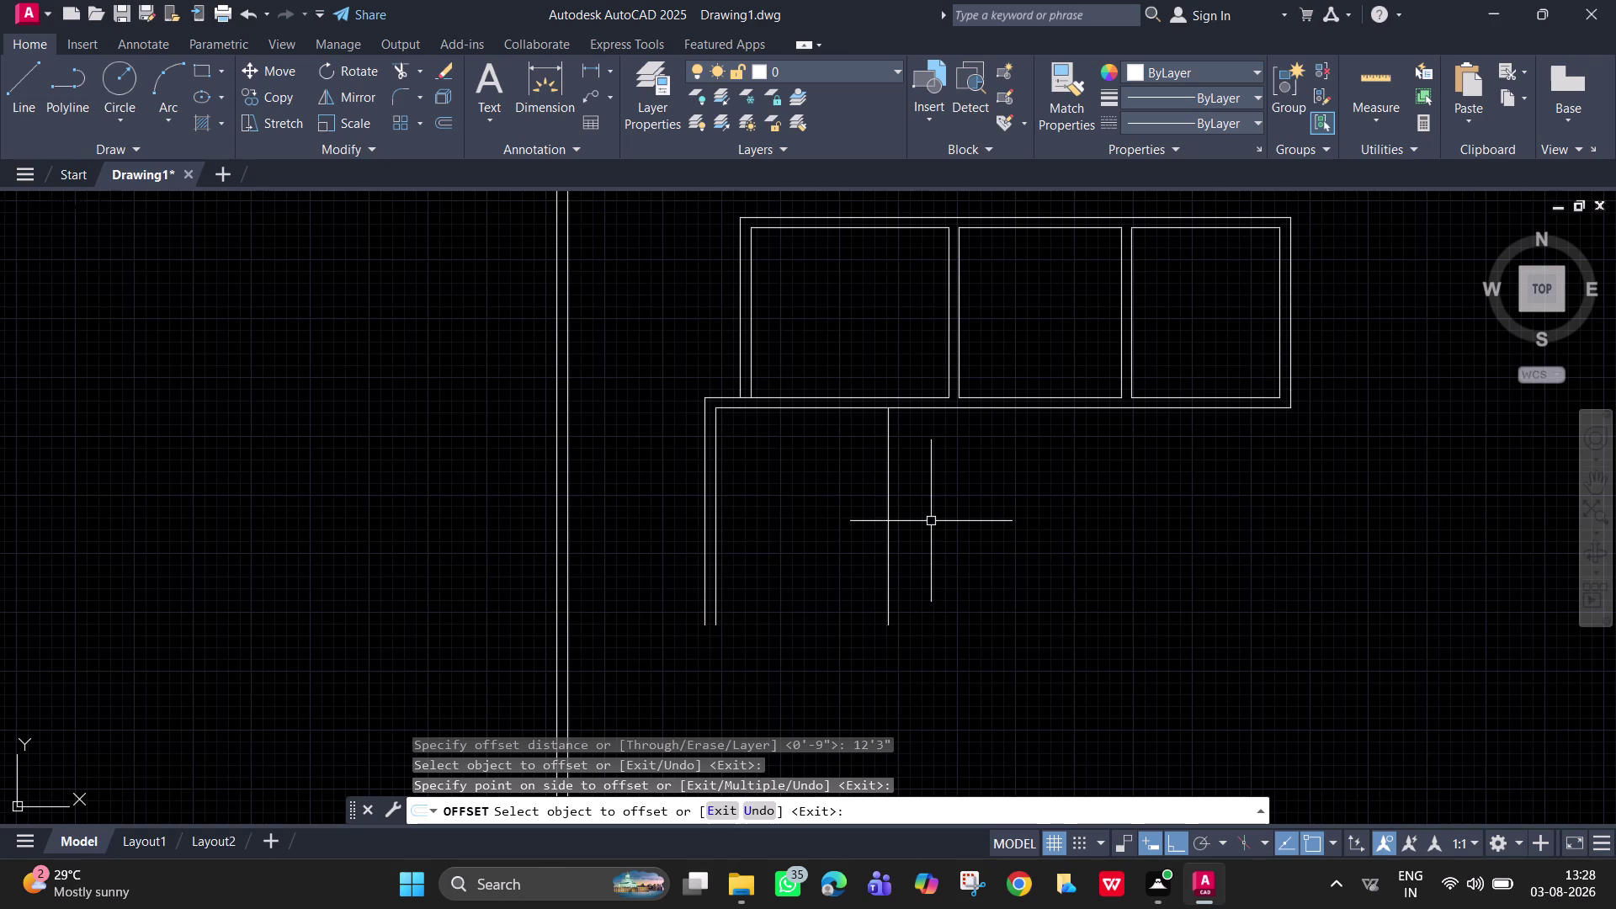
key(space)
text(9)
key(Return)
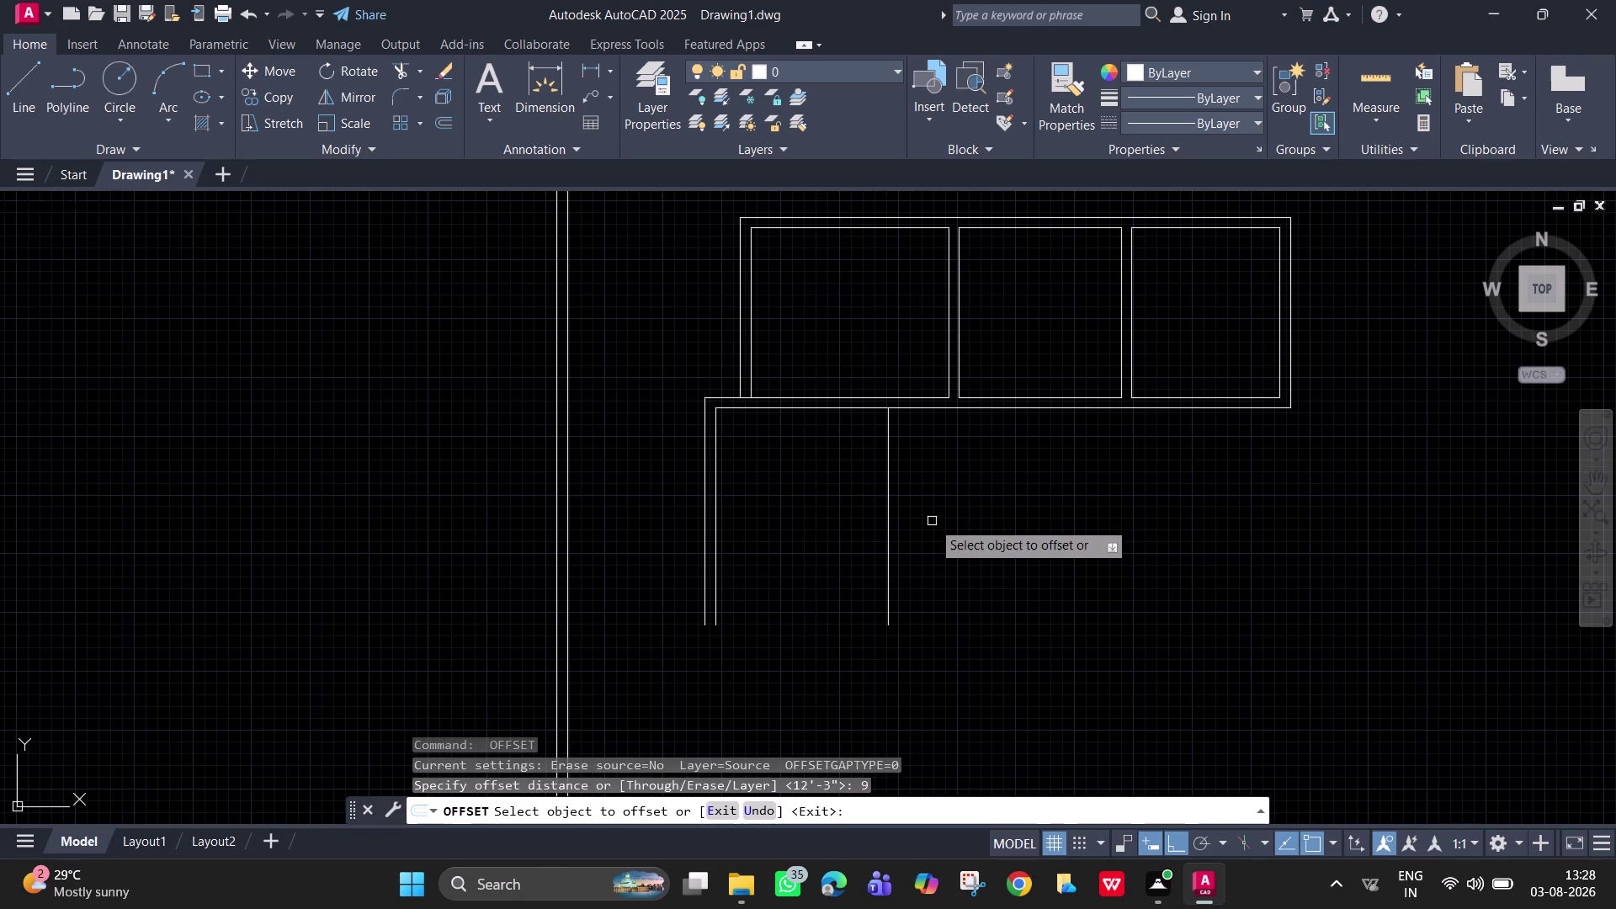
click(887, 522)
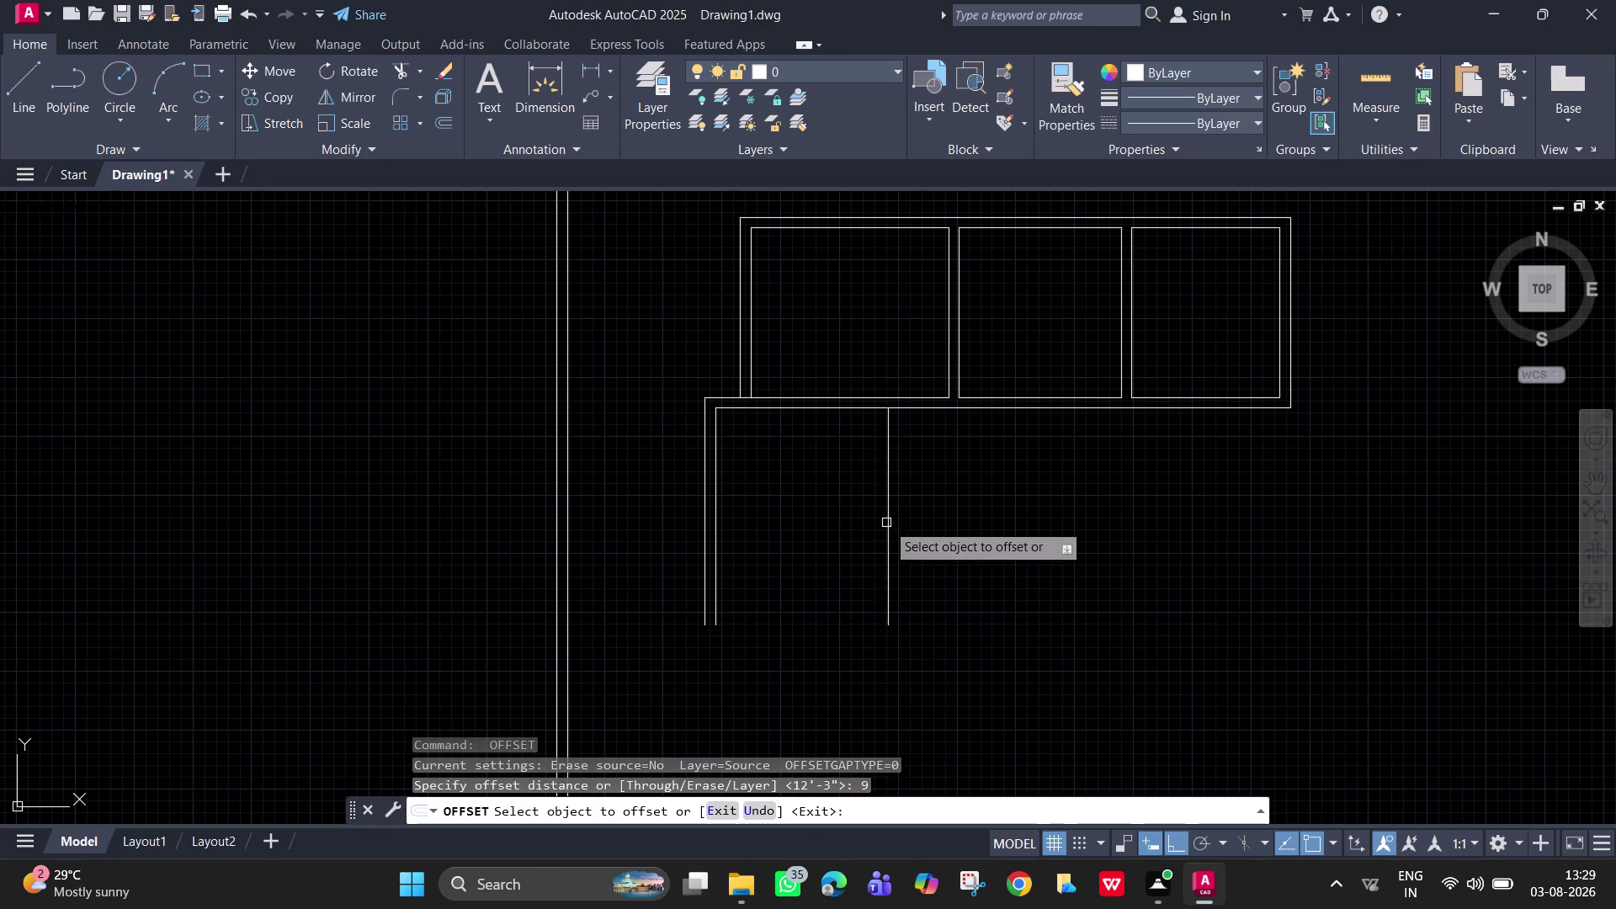
click(952, 526)
key(space)
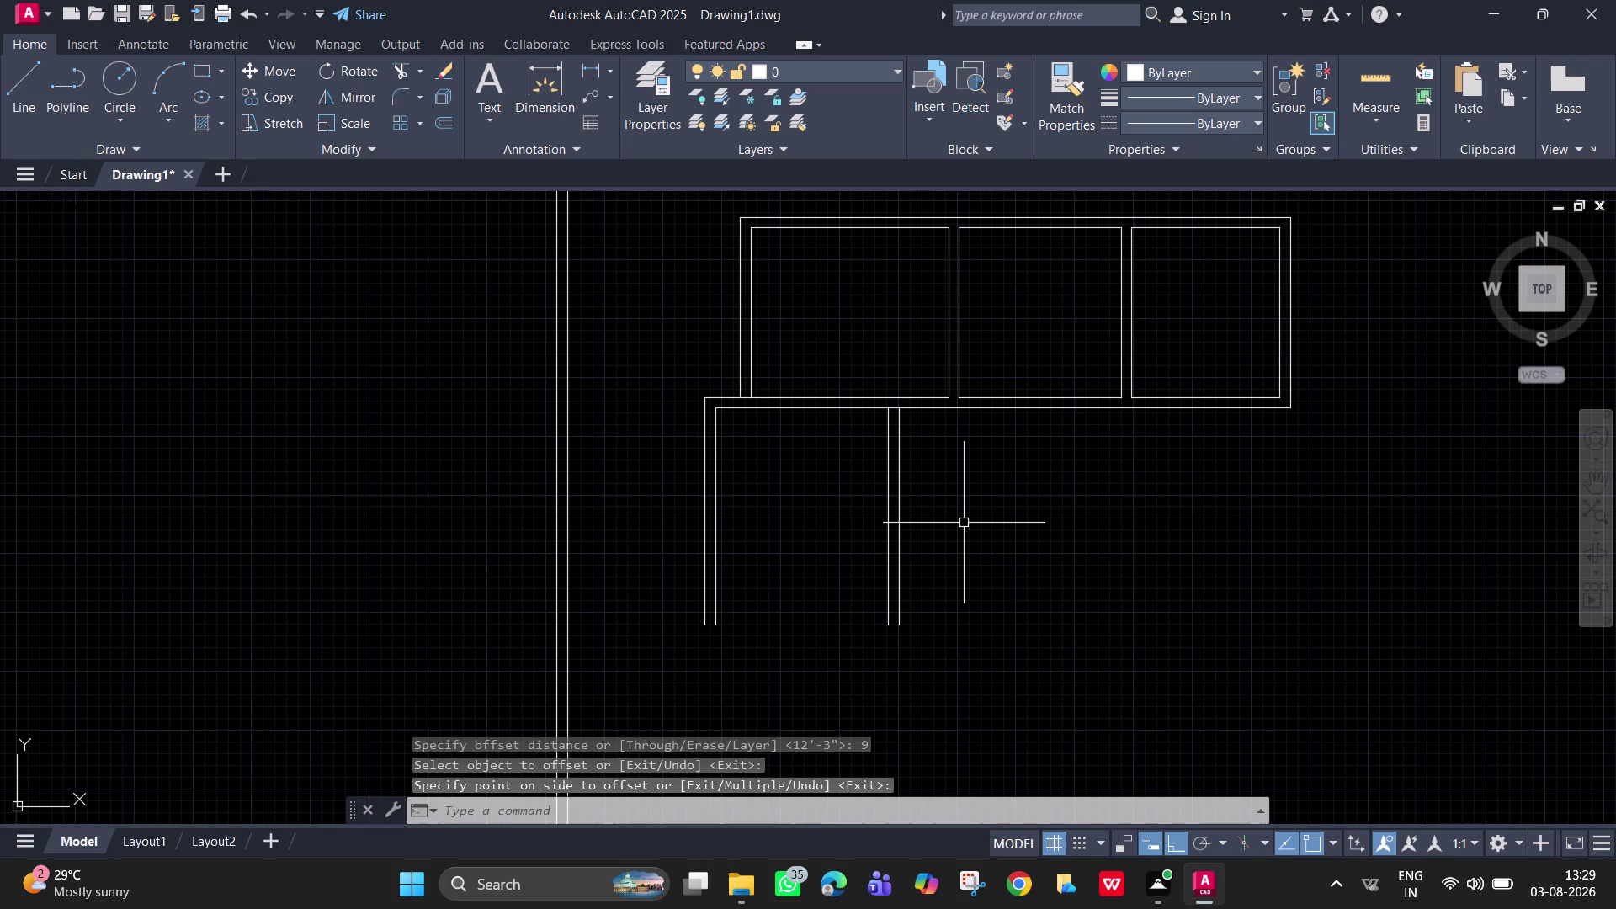
Add the second wall 15'9" to the right, doubled with a 9" copy.
key(space)
text(15)
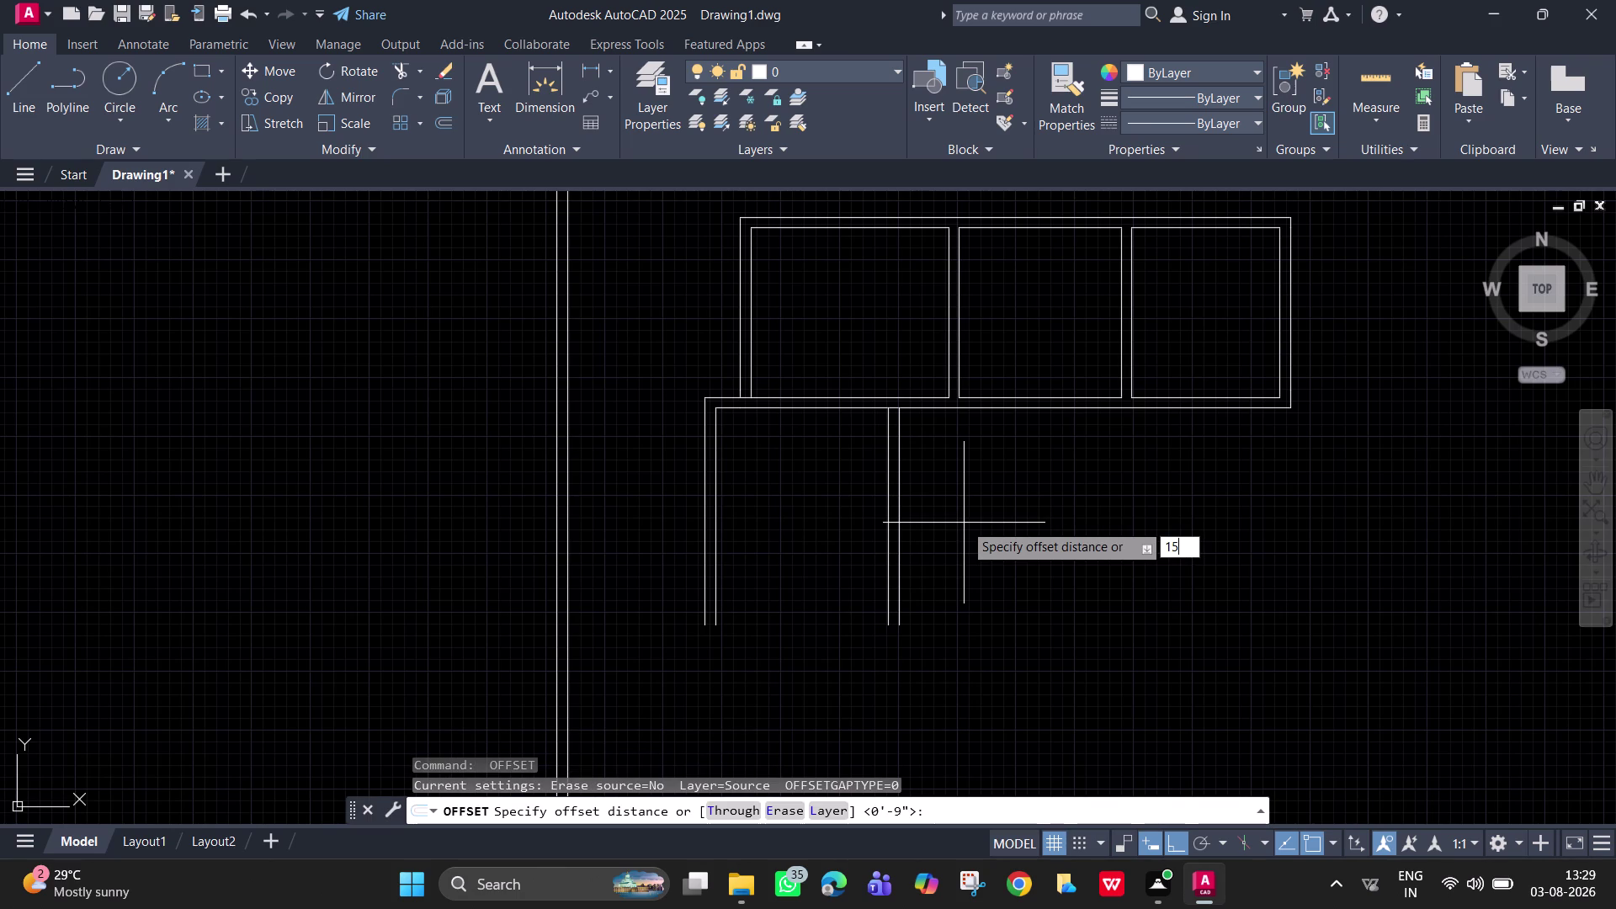
text(')
key(9)
key(shift+quotedbl)
key(Return)
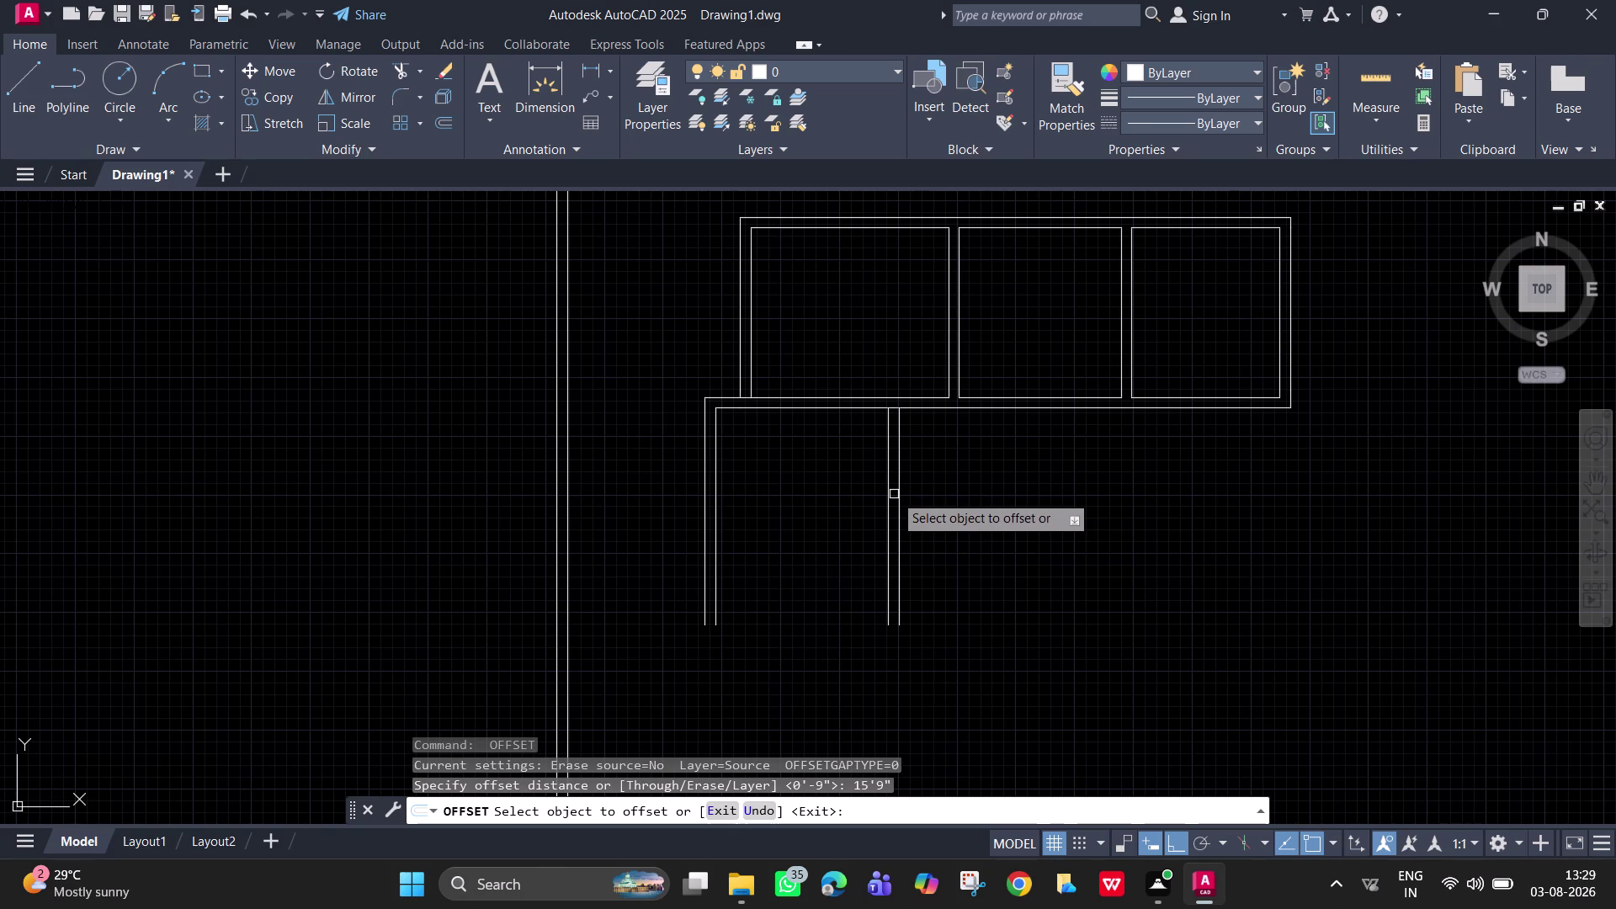
click(899, 496)
click(1220, 489)
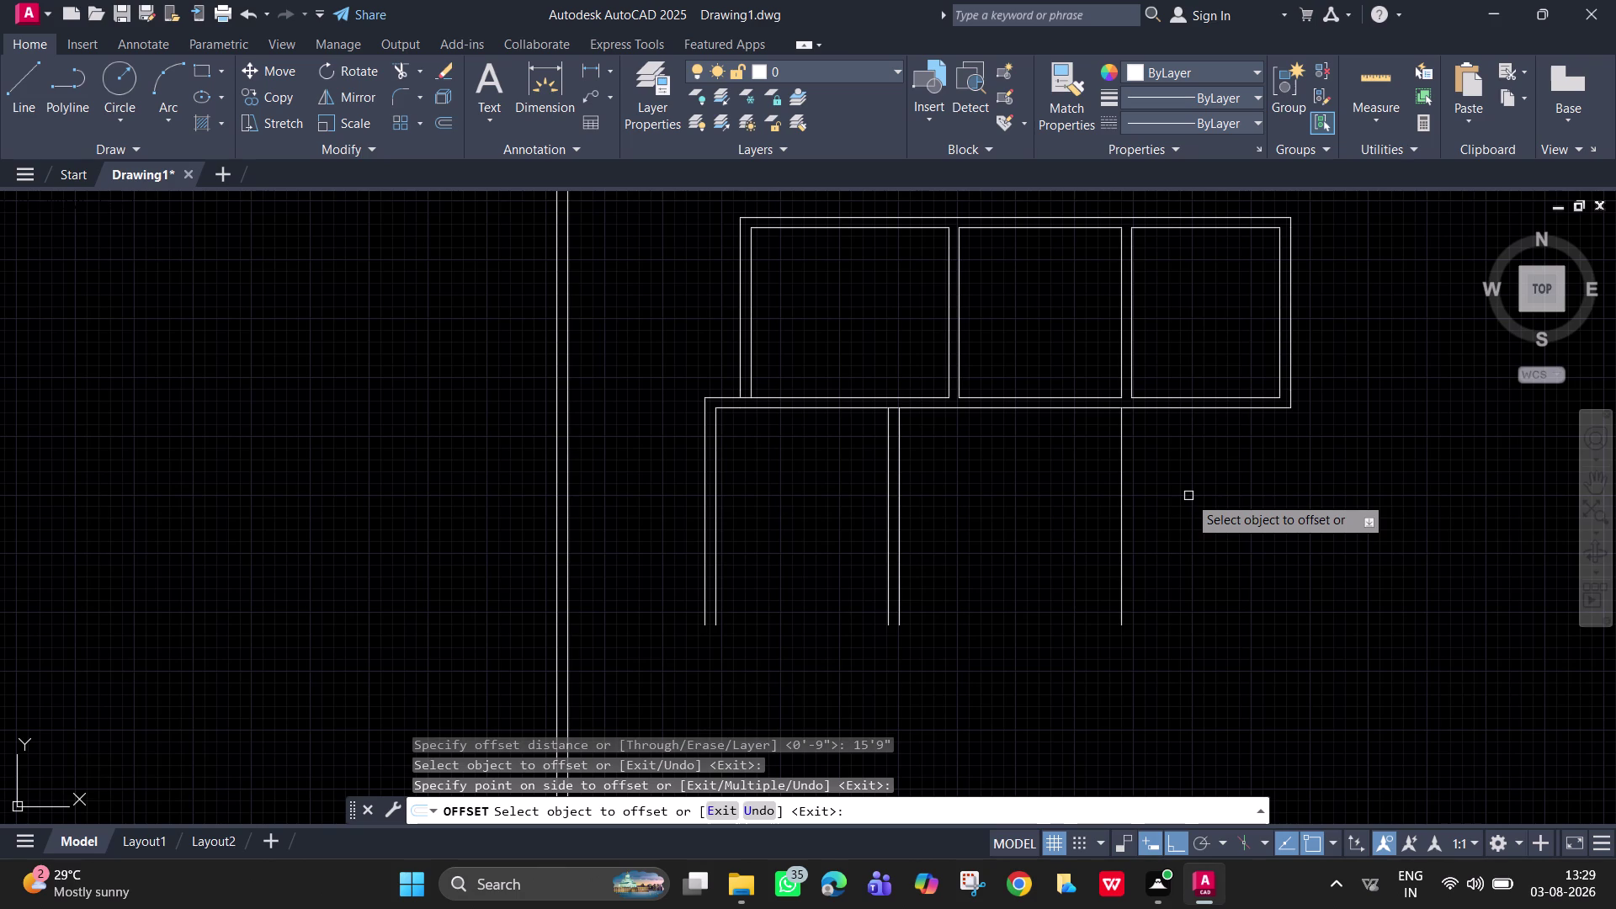
key(space)
key(space)
text(9)
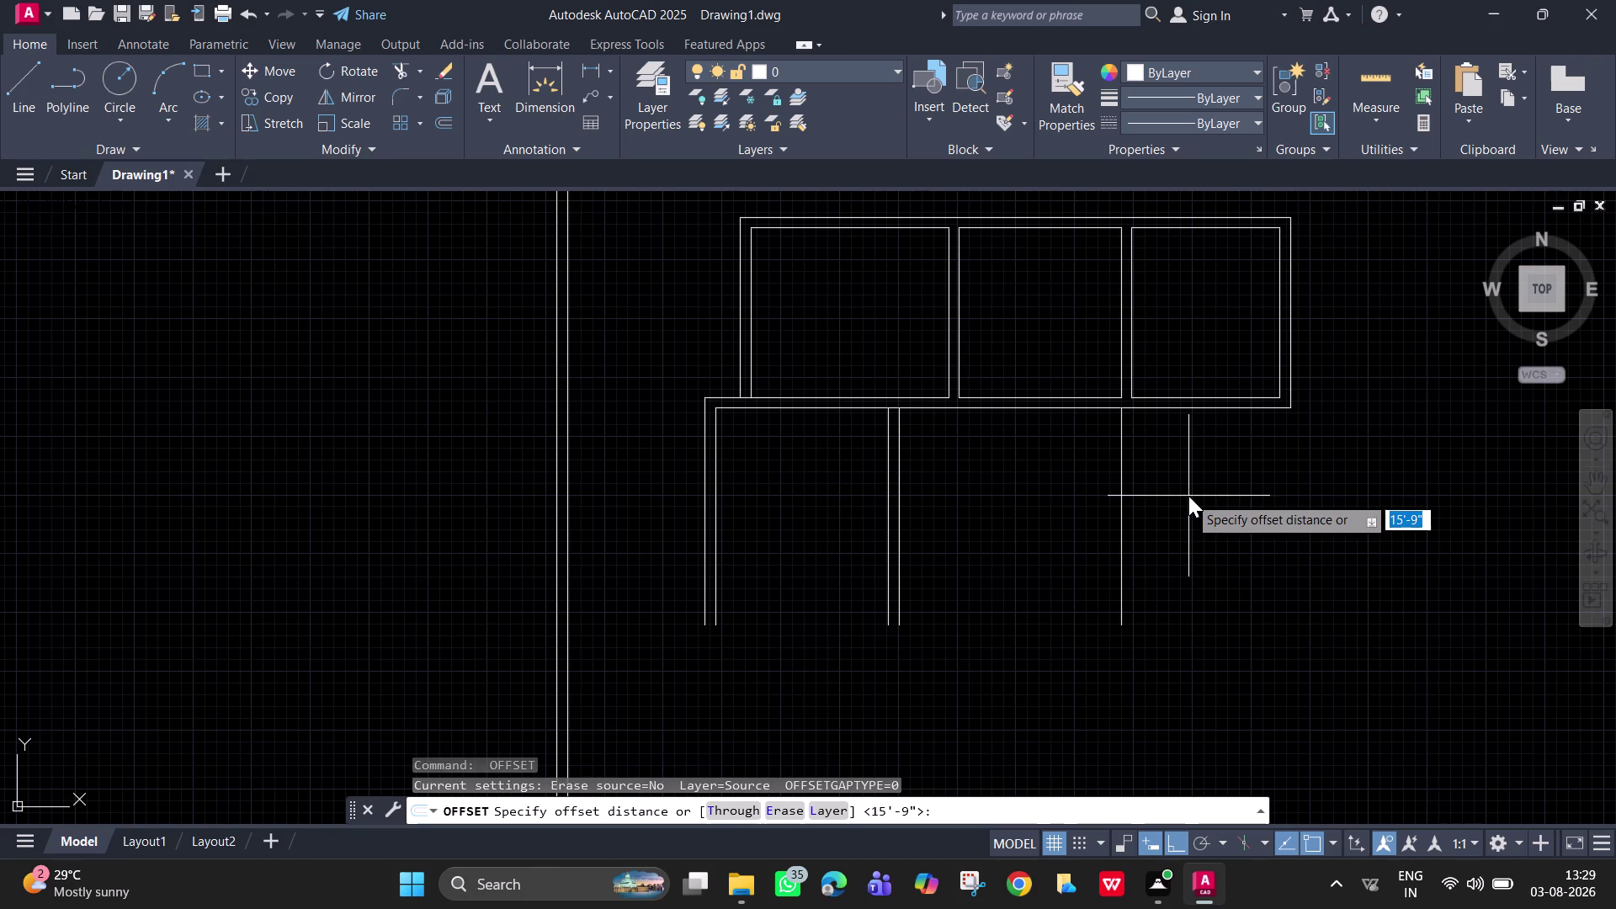
key(Return)
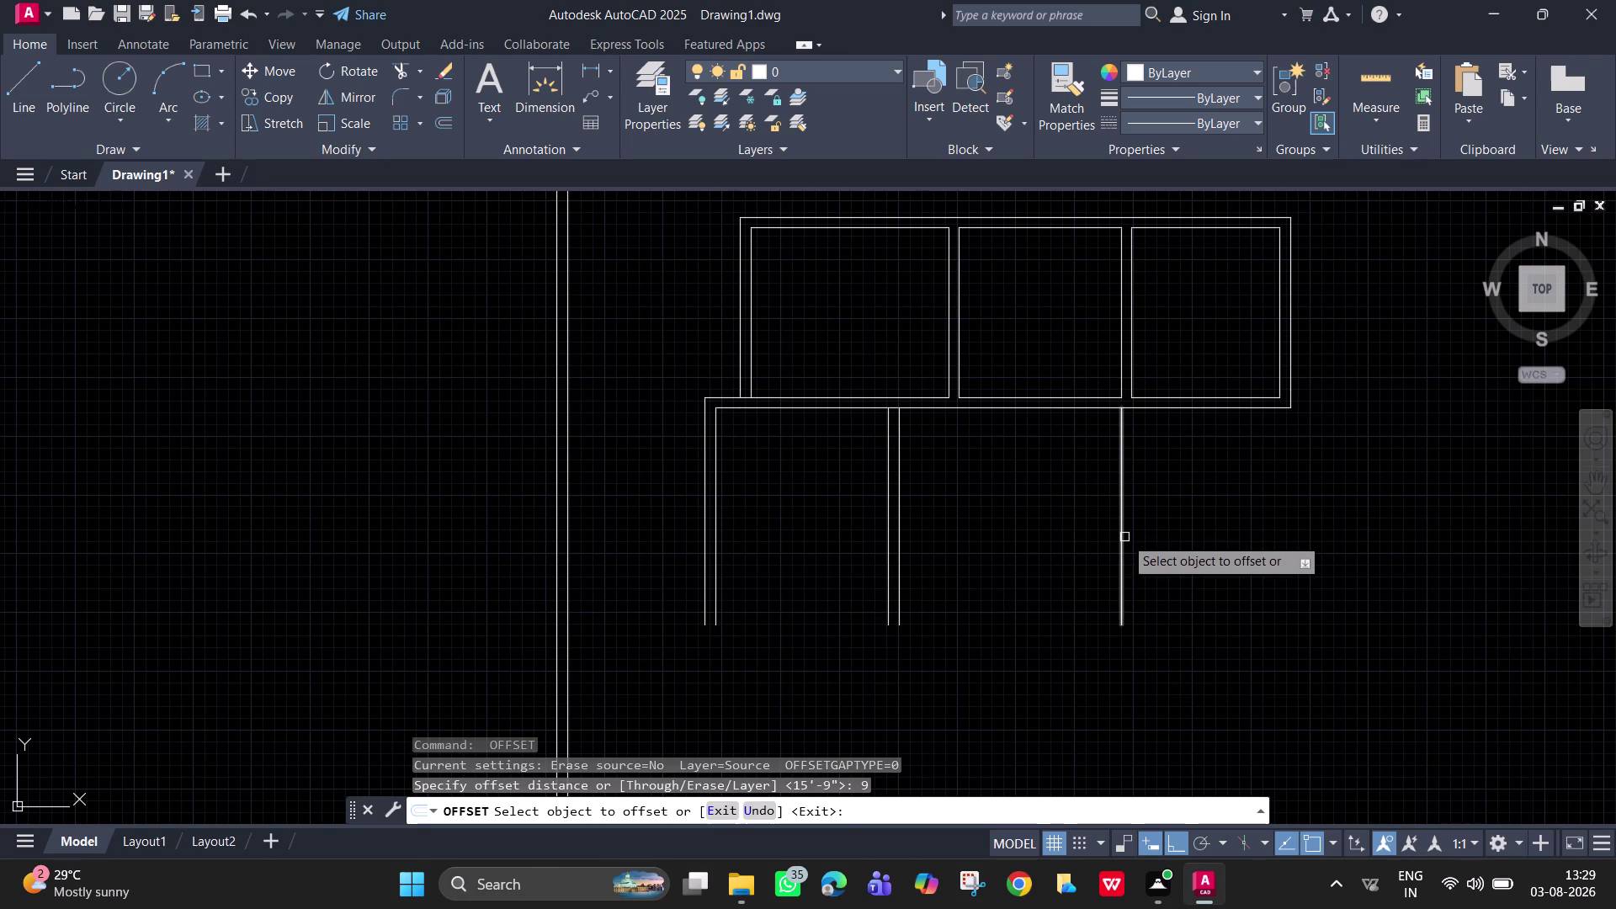
click(1125, 537)
click(1201, 533)
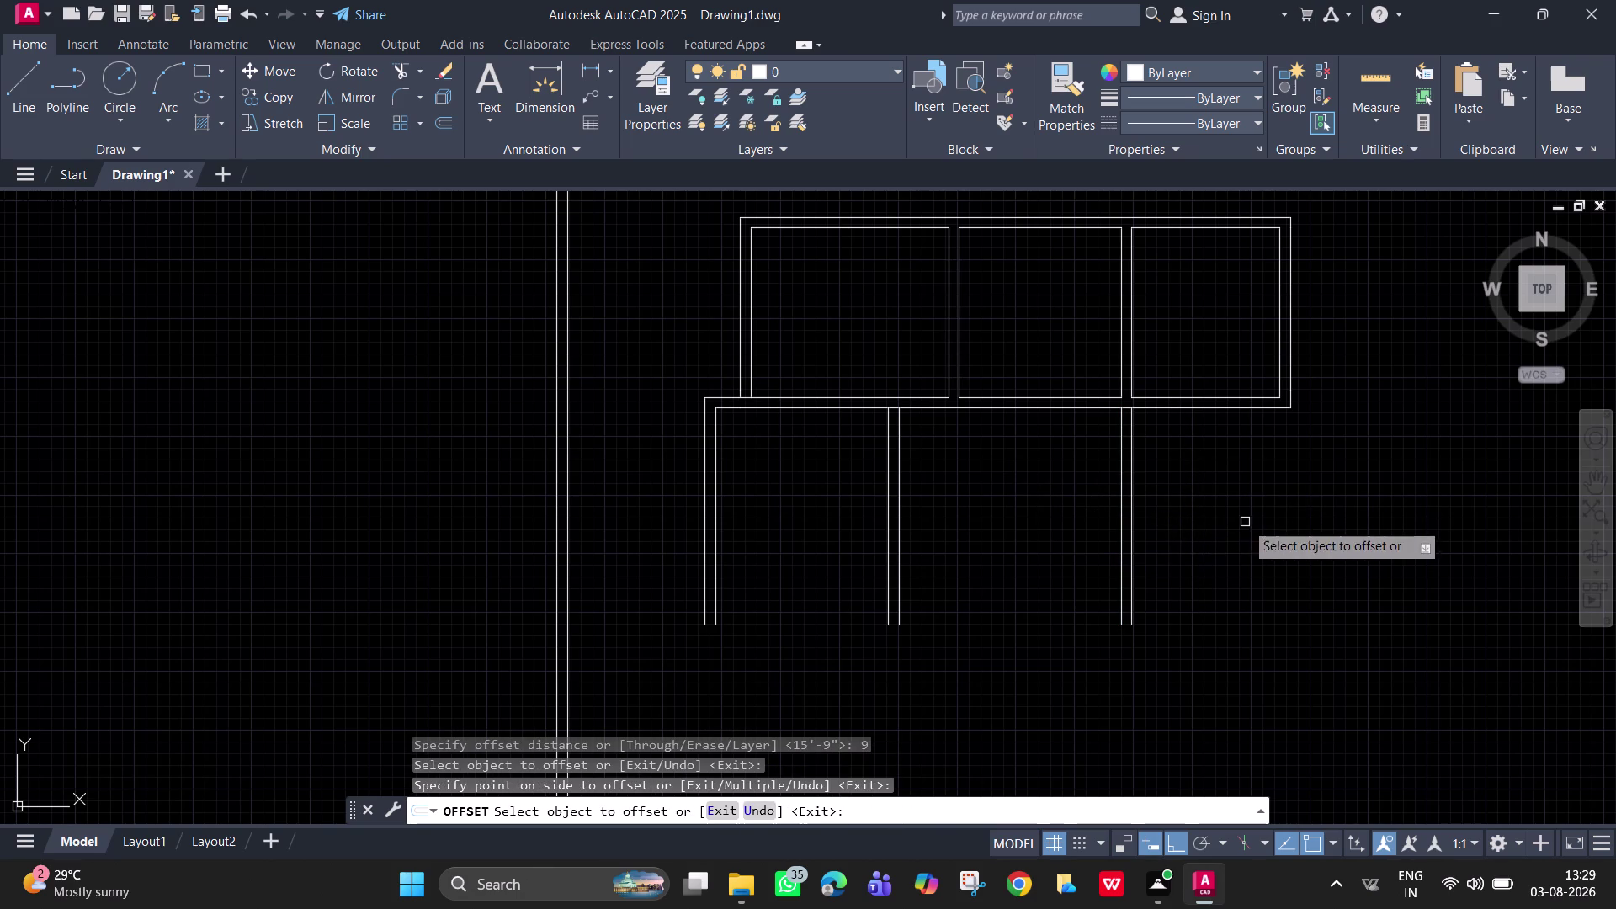
middle_drag(1244, 522, 1167, 542)
scroll(down, 3)
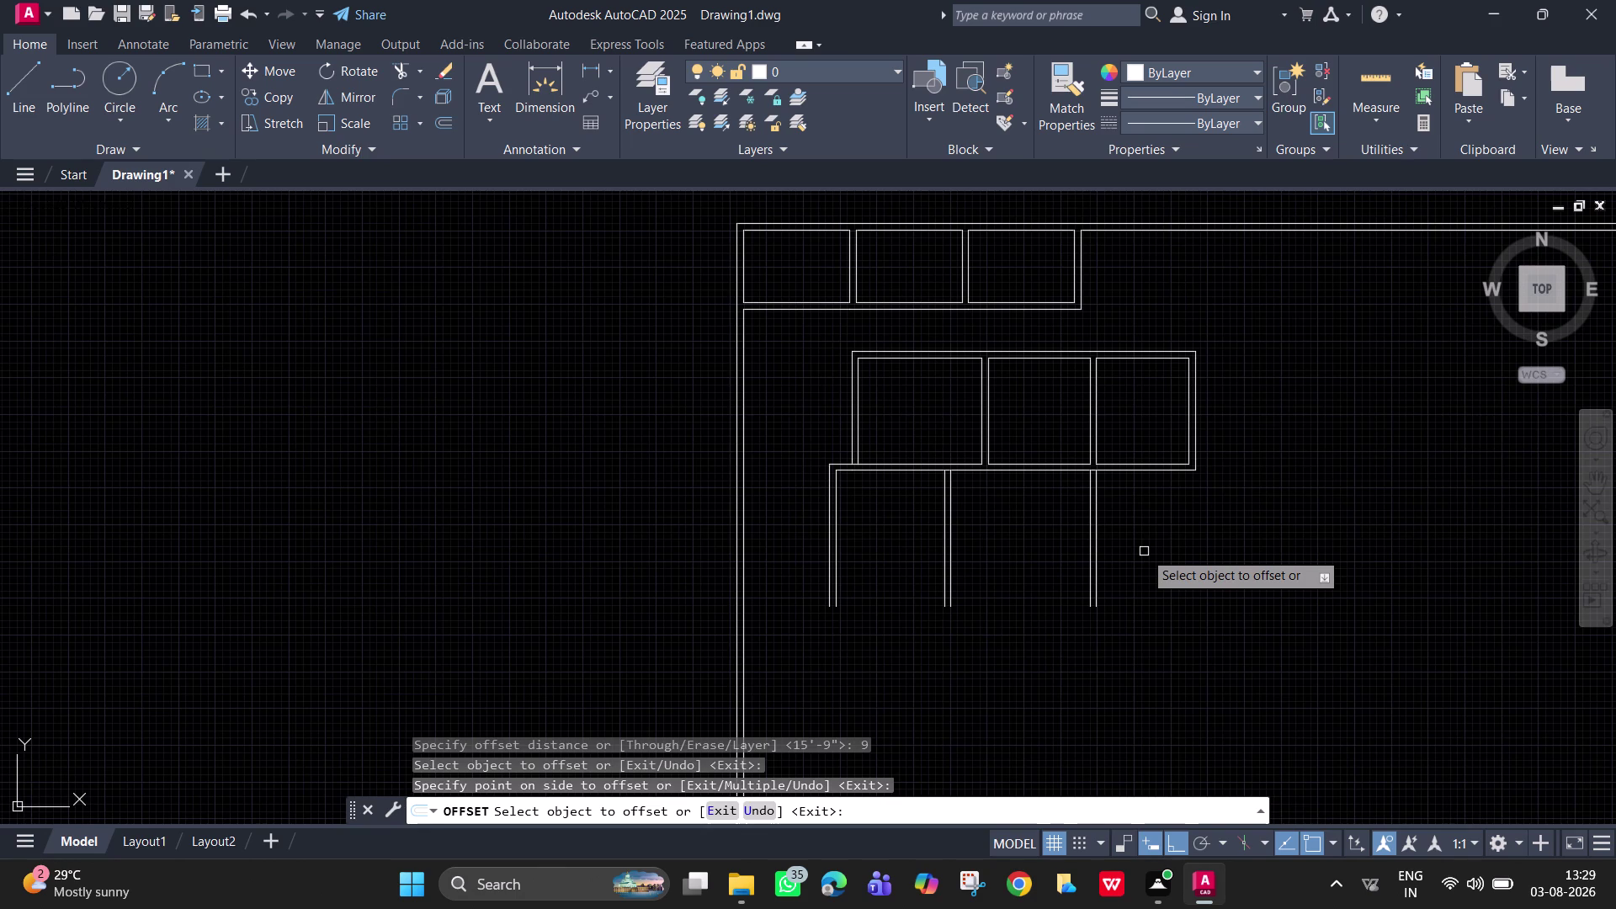
key(space)
Add the third wall 13' further right, doubled with a 9" copy.
key(space)
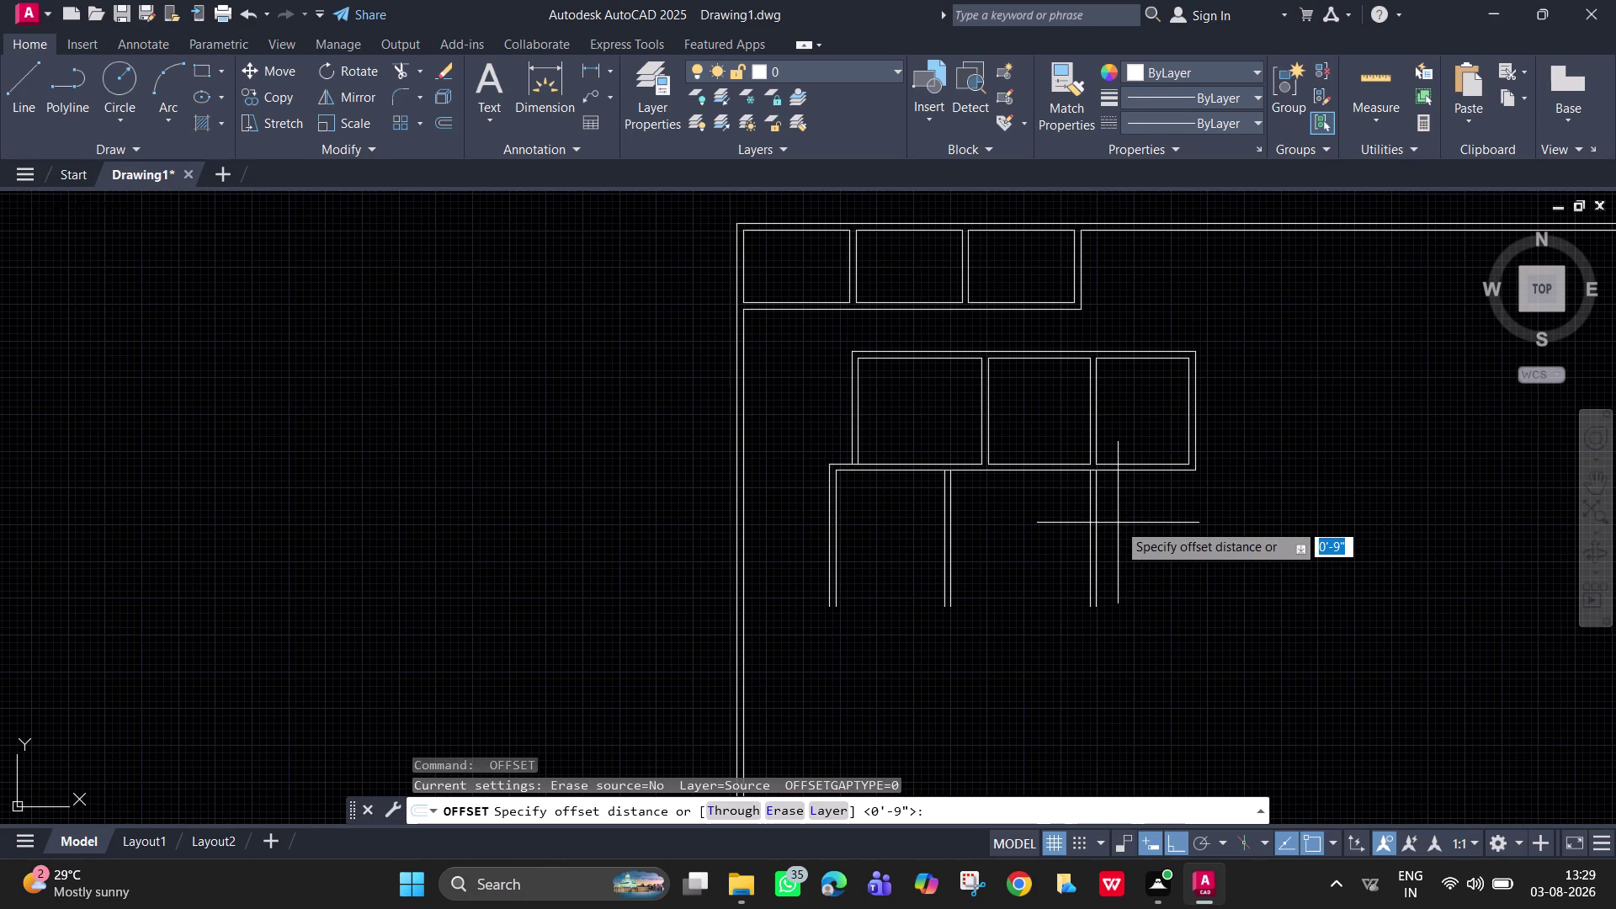
text(13)
text(')
key(Return)
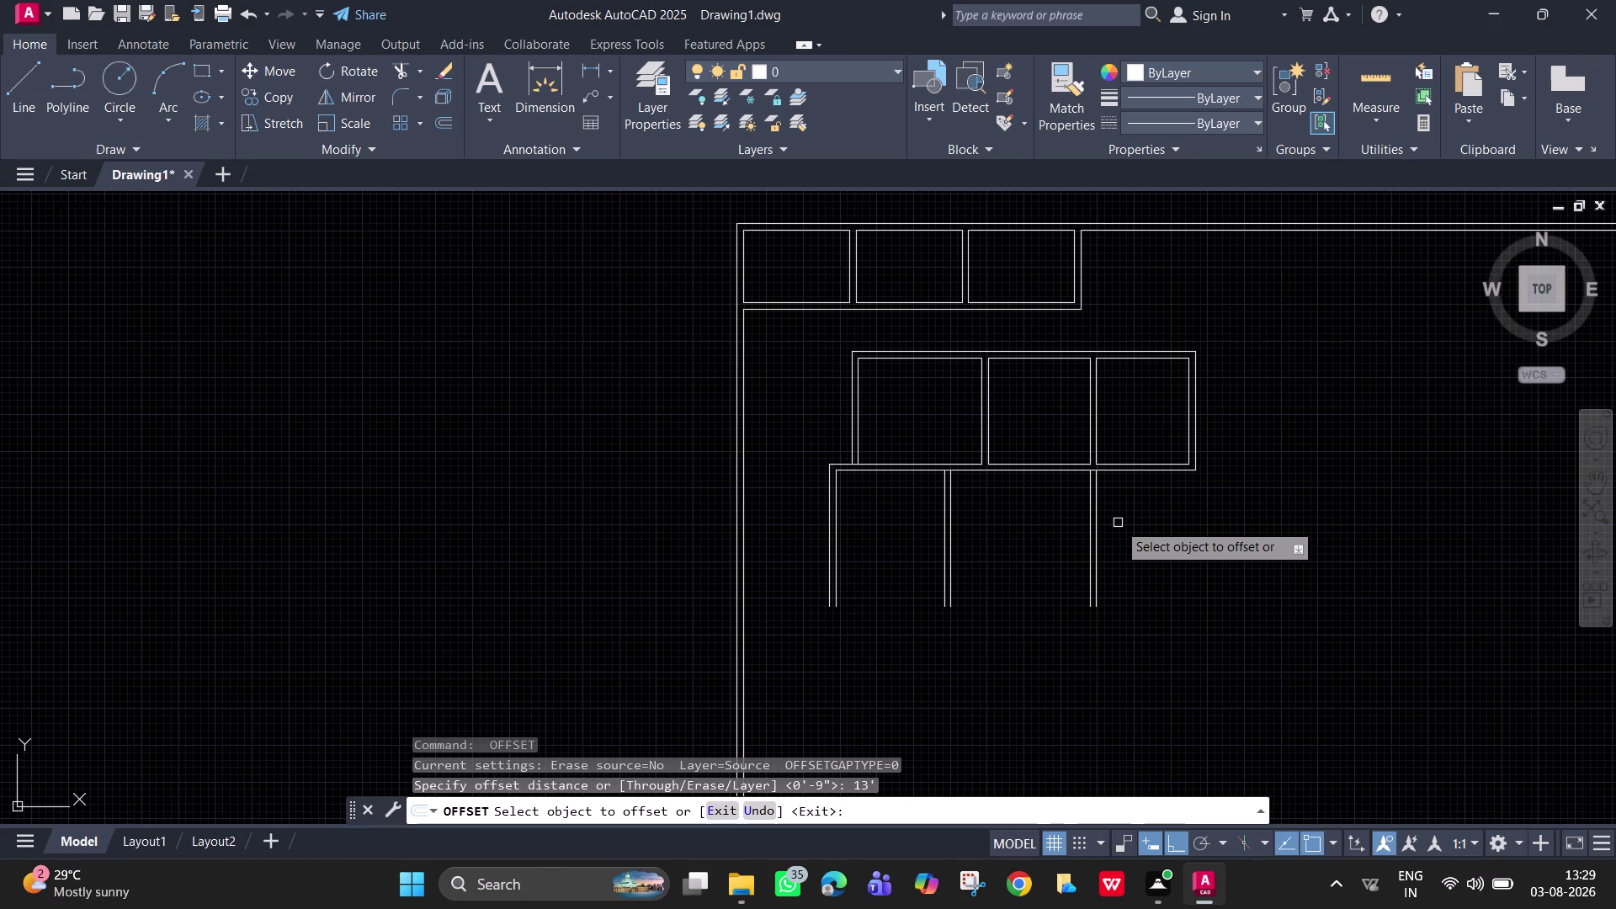
click(1098, 510)
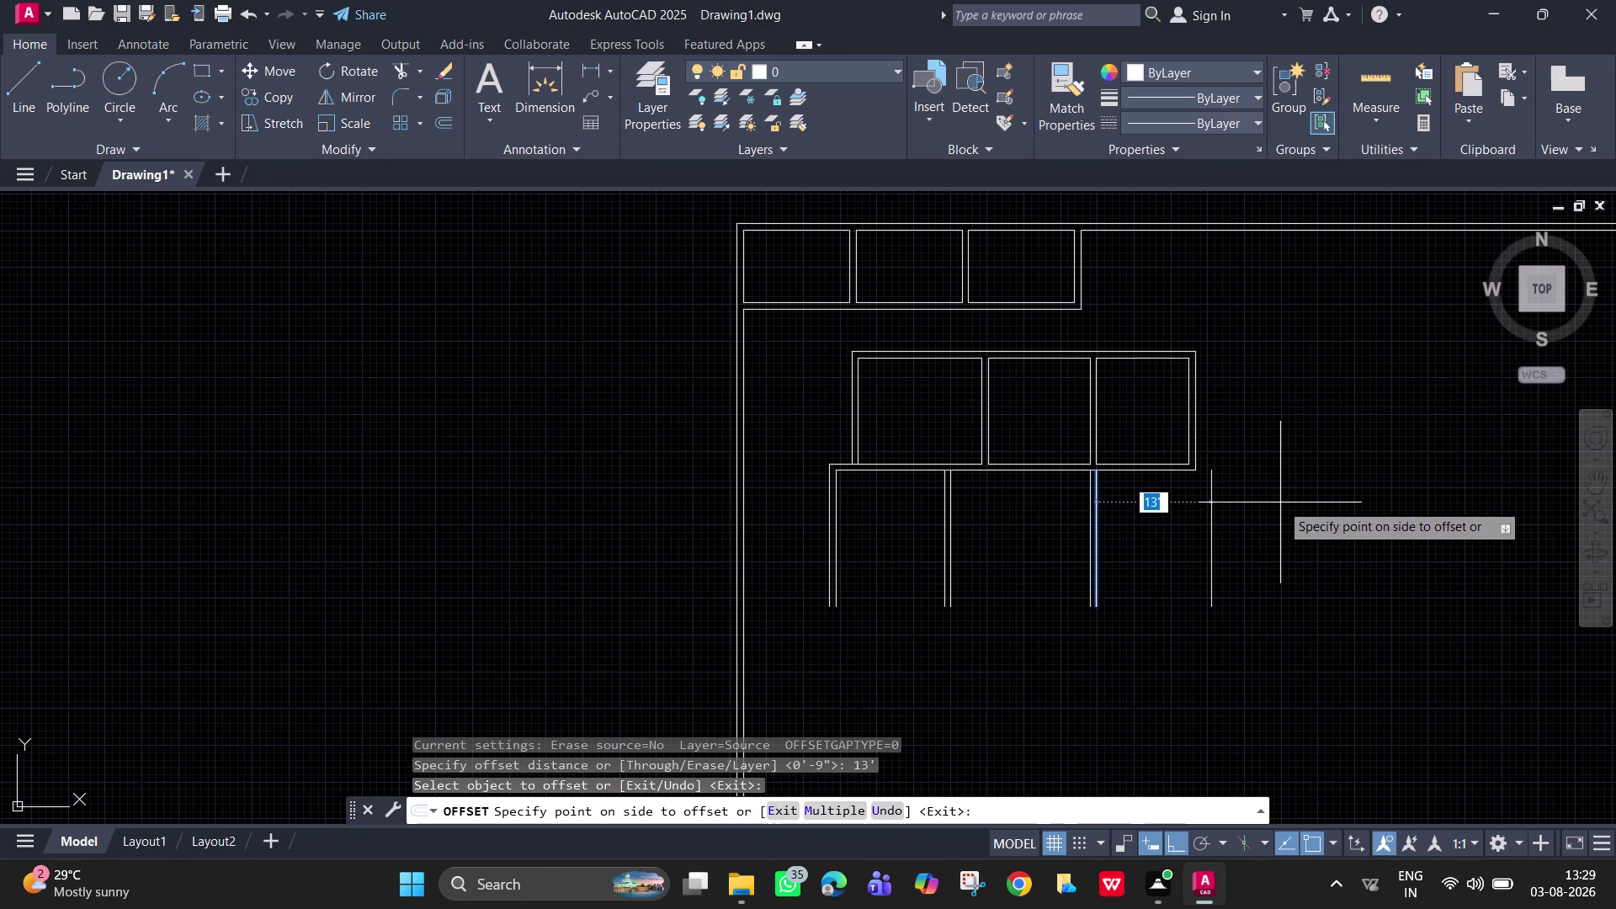
click(1280, 503)
key(space)
key(space)
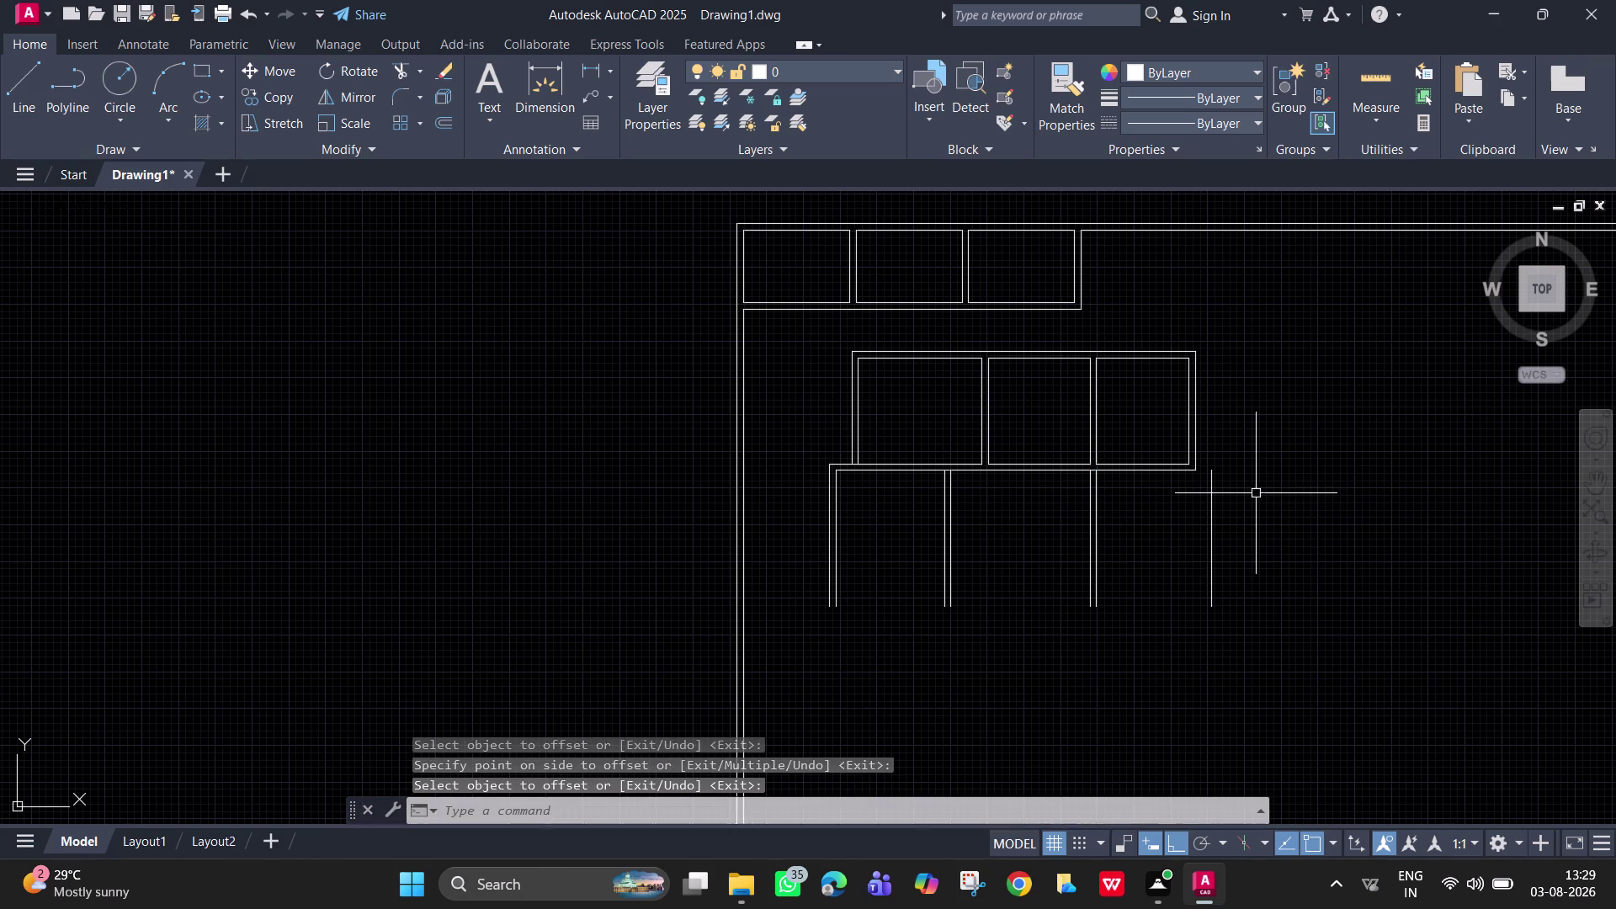
text(9)
key(Return)
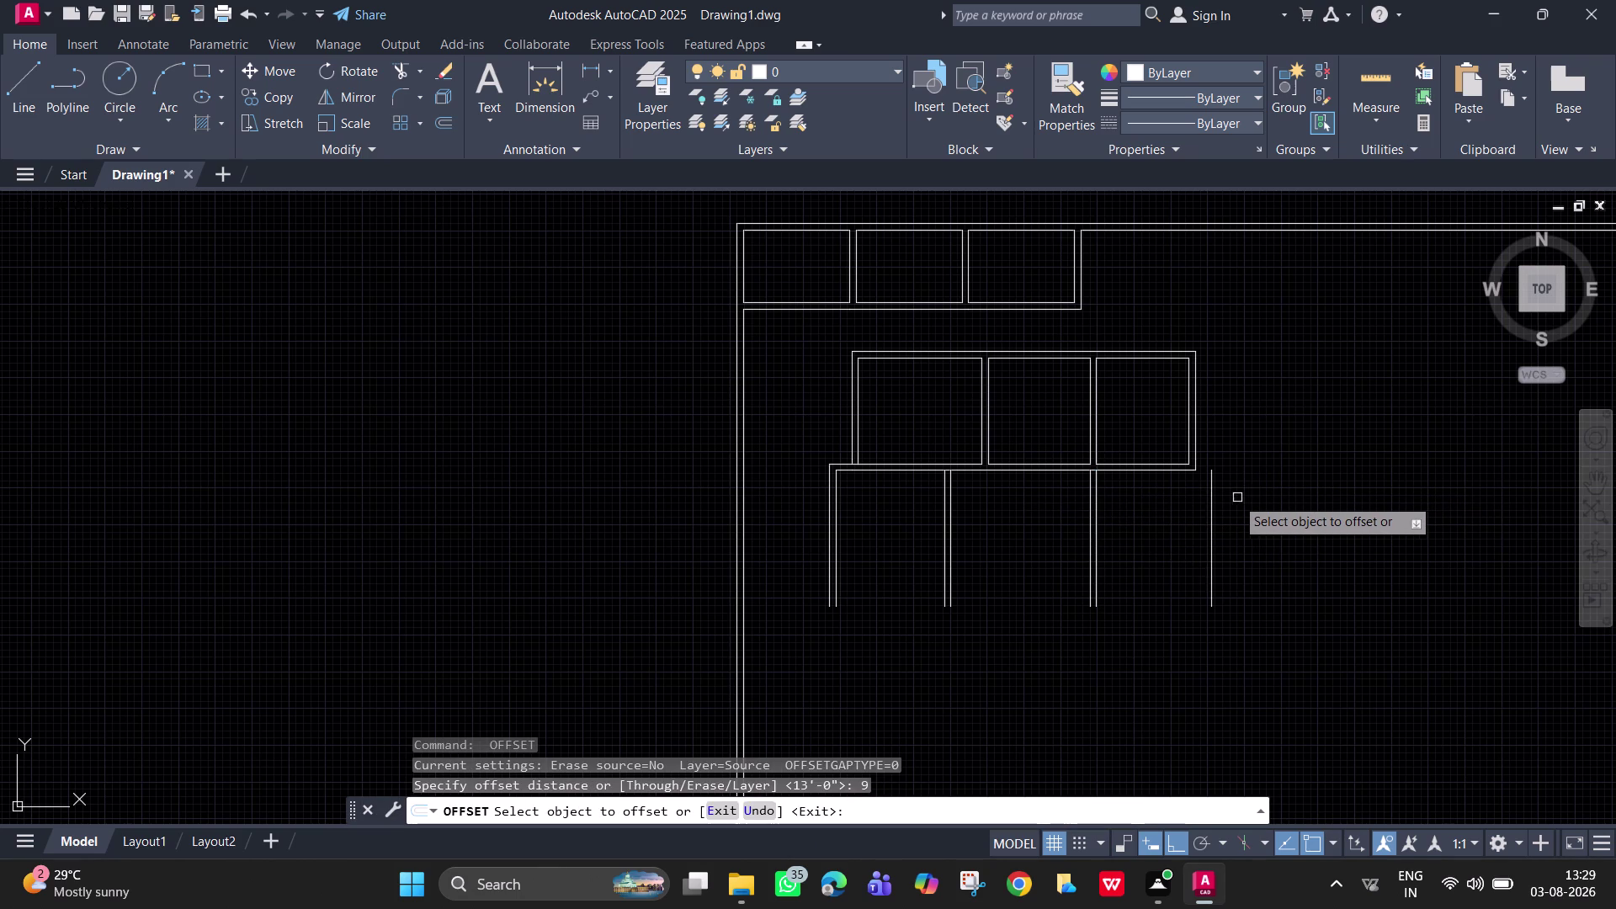
click(1214, 509)
click(1251, 513)
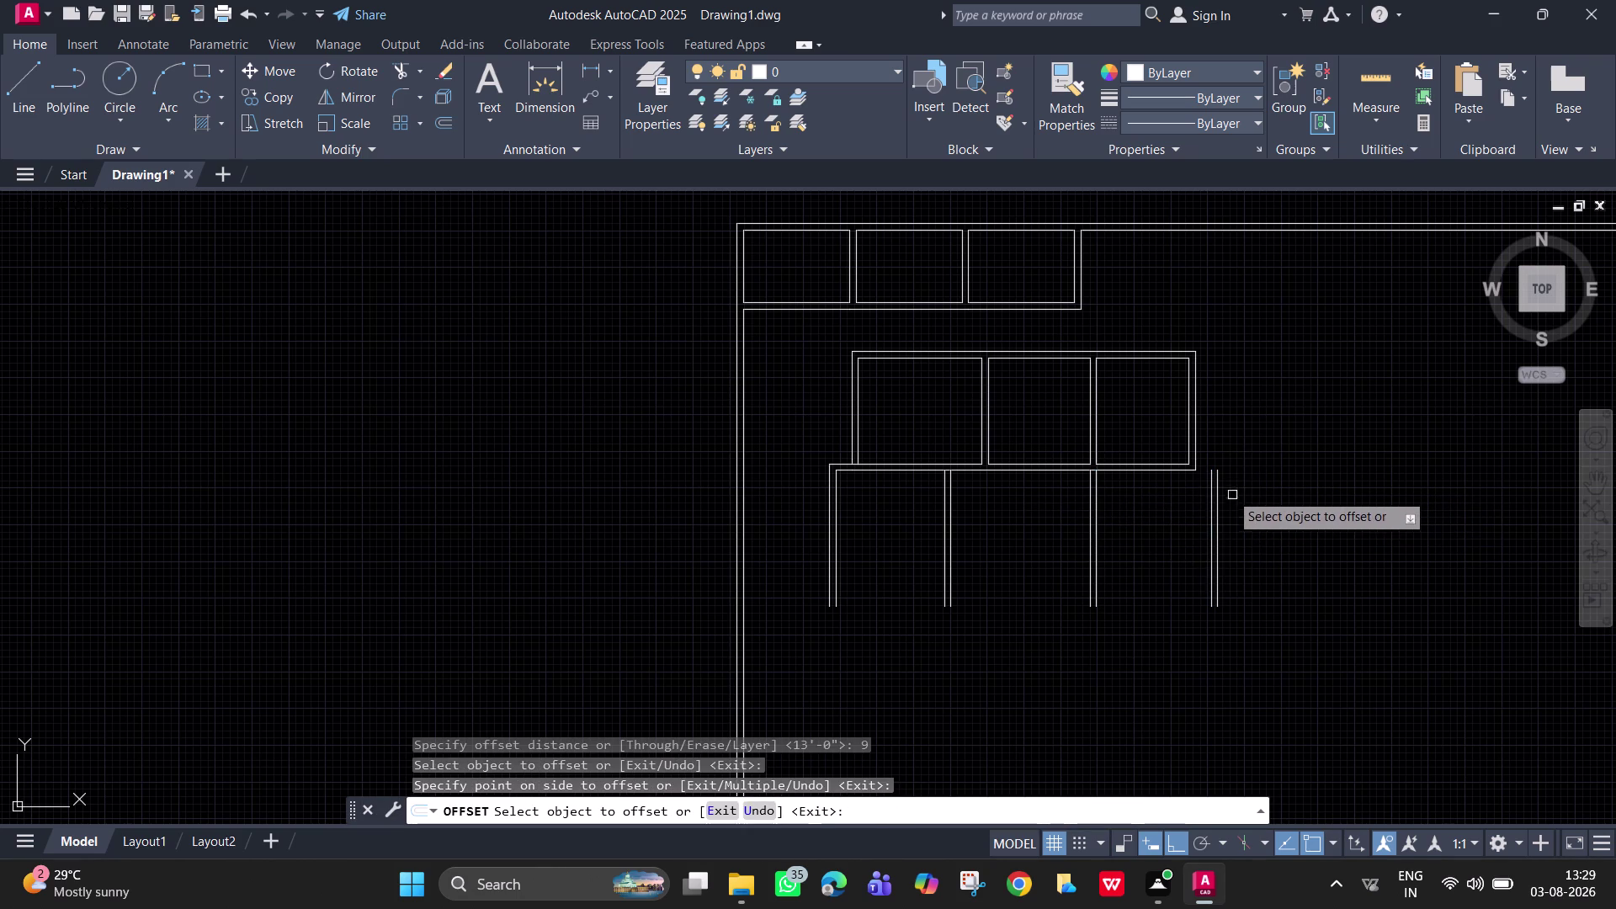
scroll(up, 3)
scroll(up, 3)
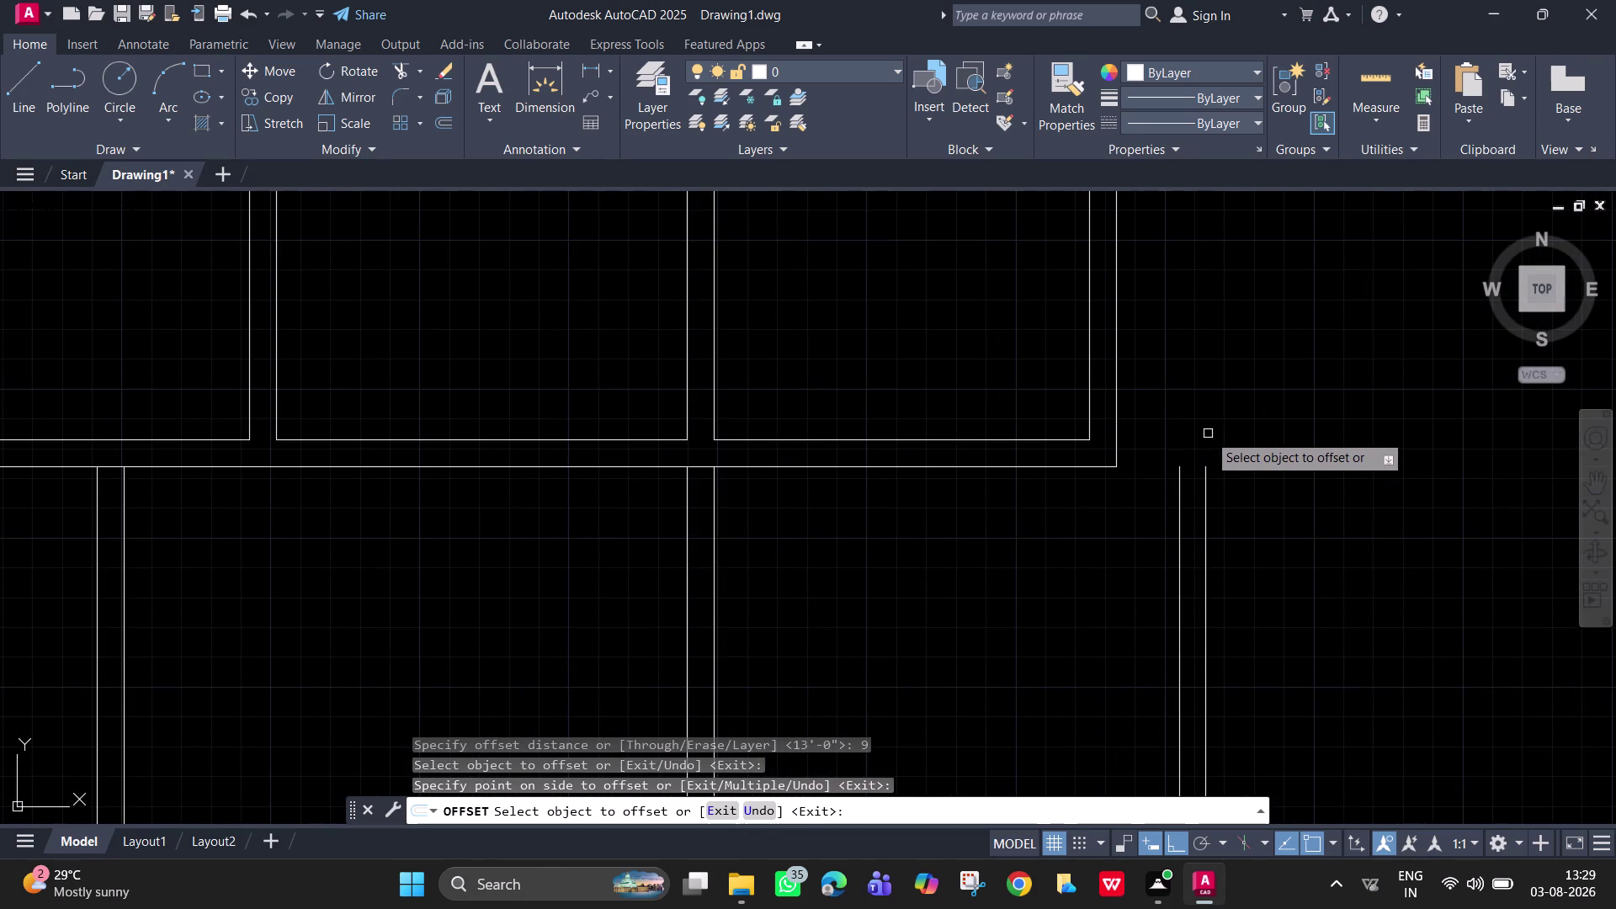
key(Escape)
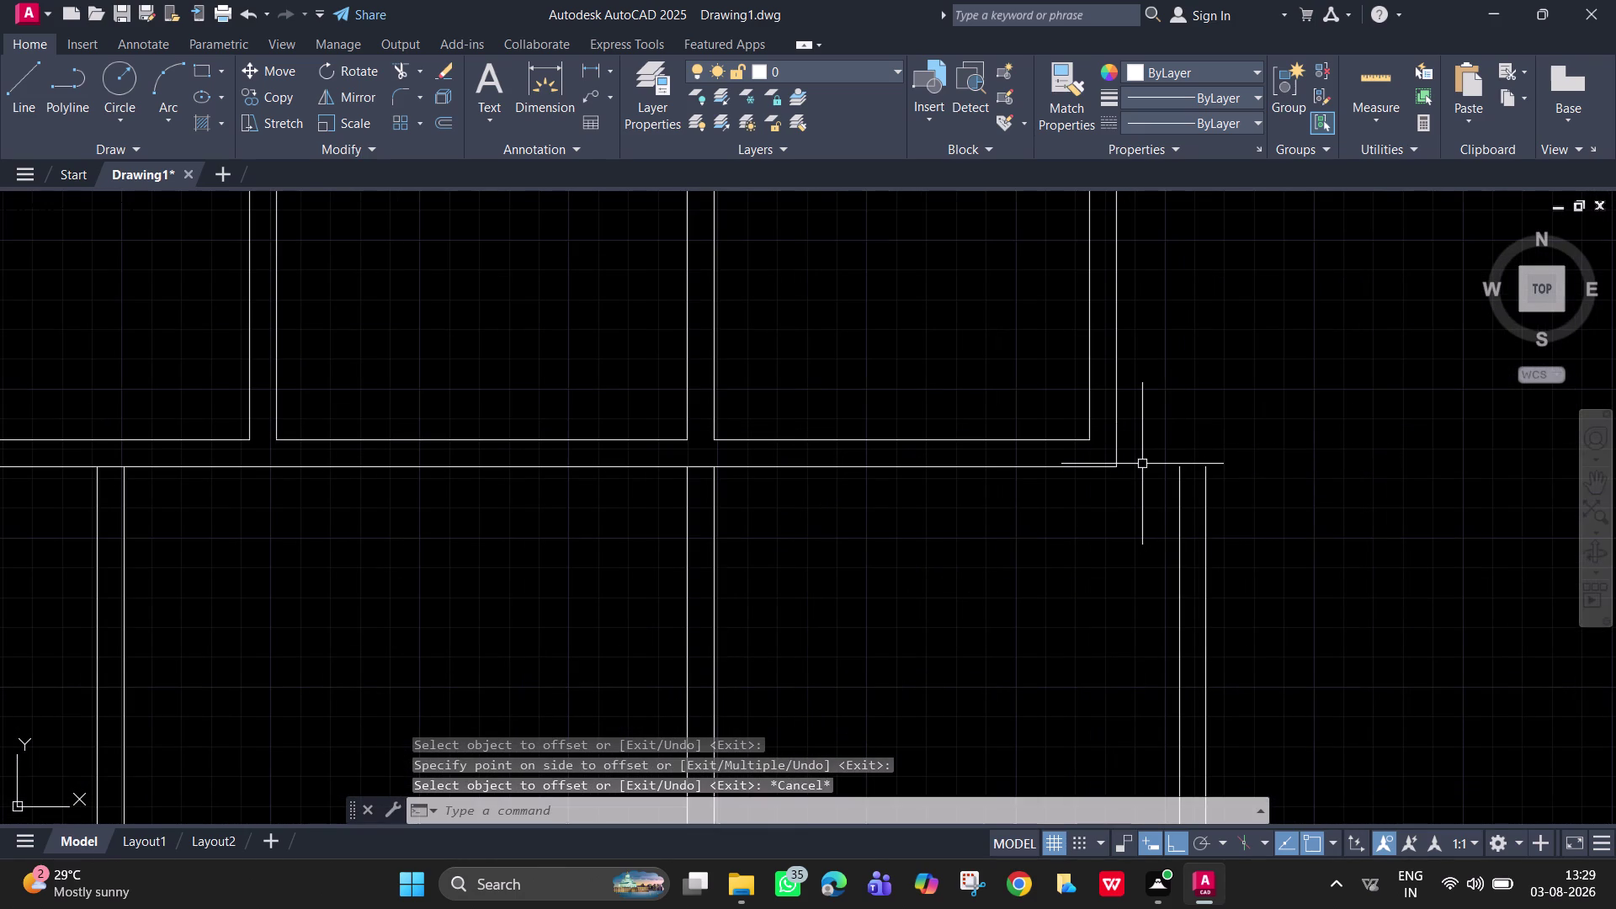
Close the right outer wall corner with a line from the upper block's corner.
text(ex)
key(space)
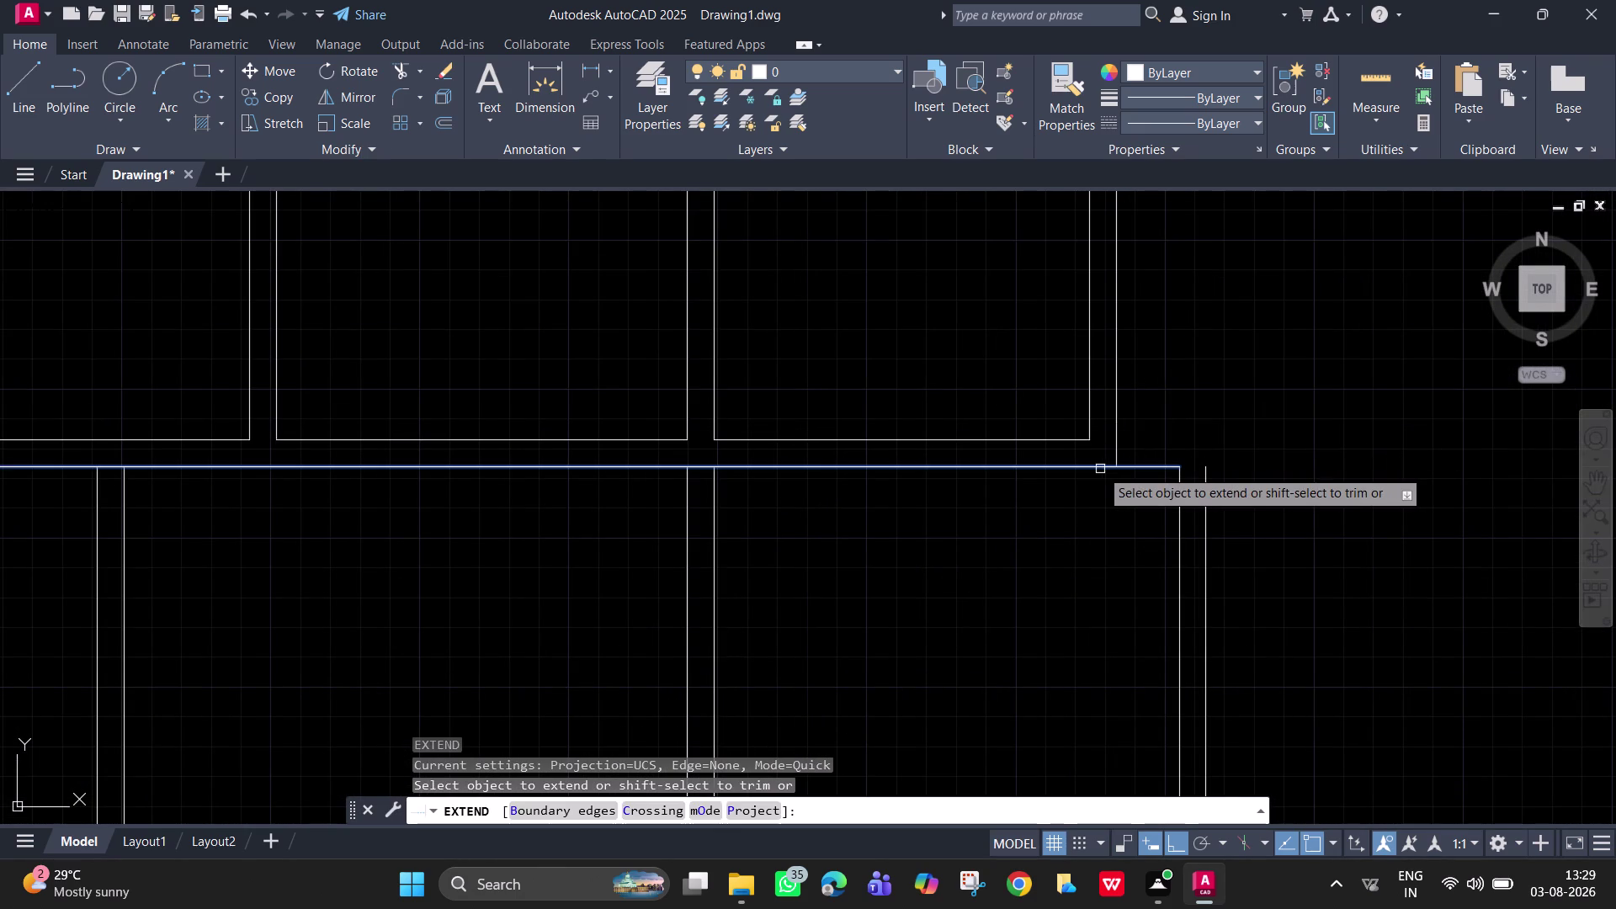
click(1100, 468)
key(Escape)
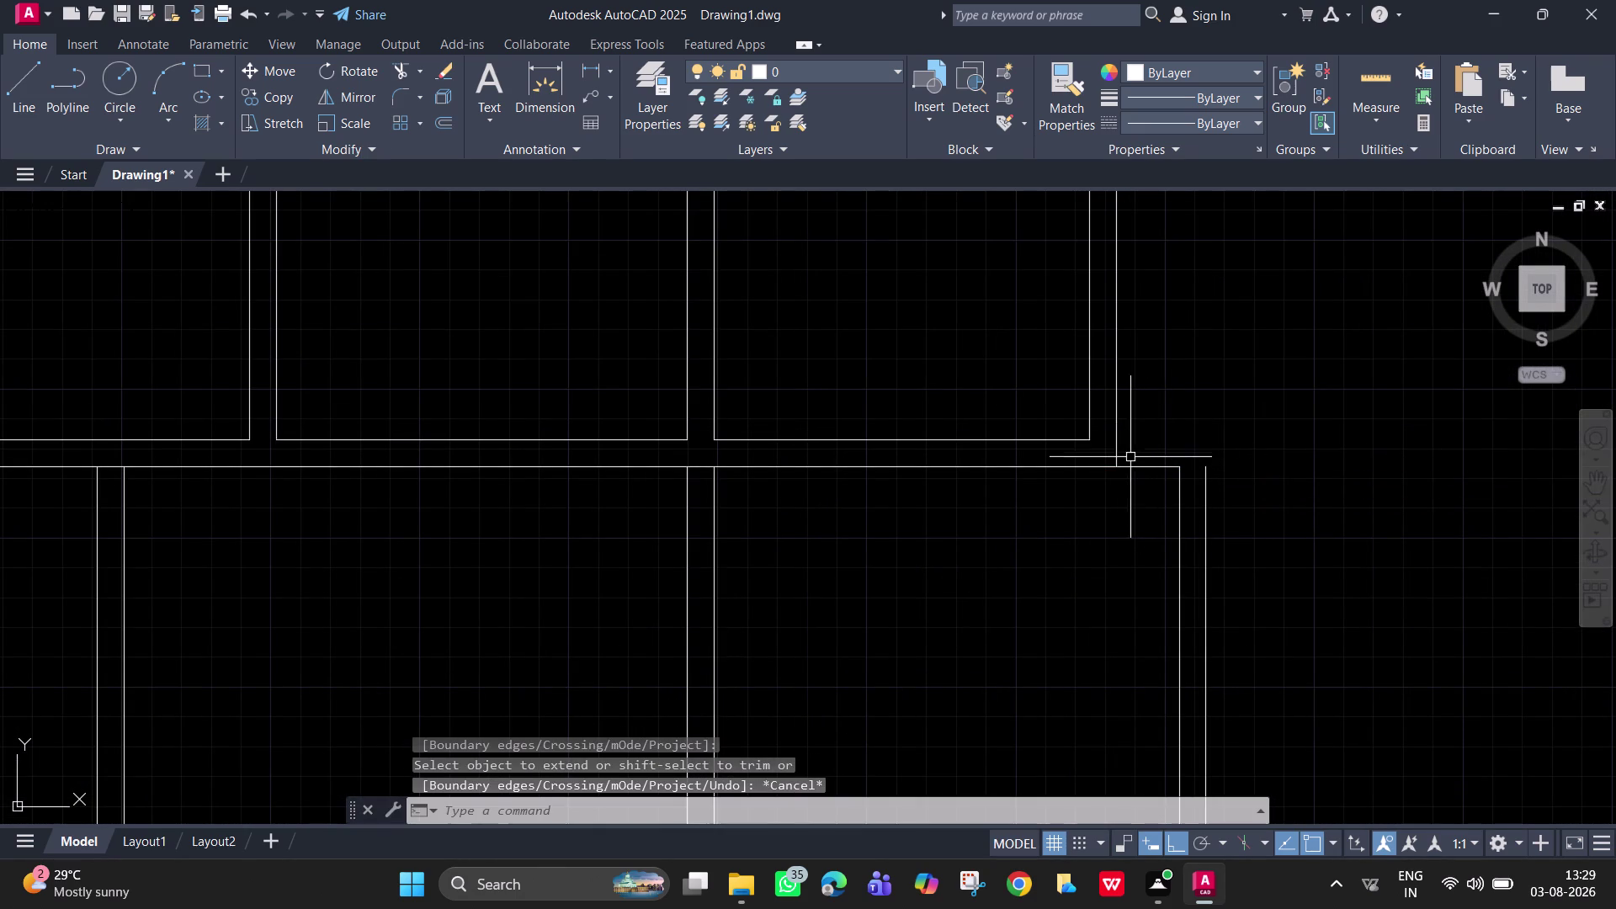
key(l)
key(Return)
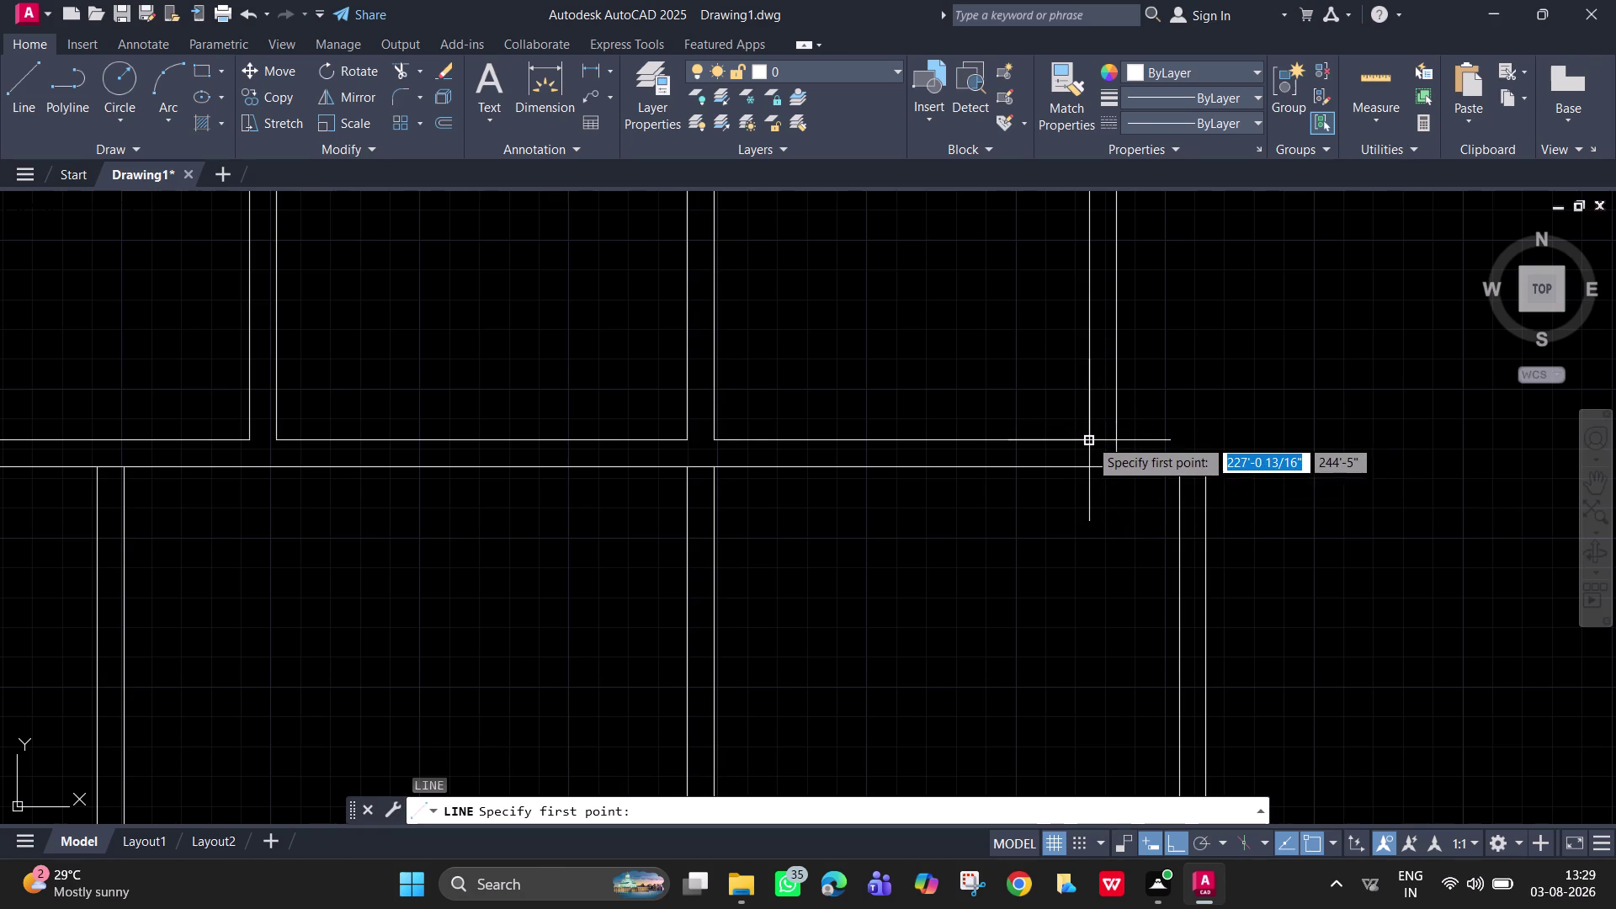
click(1087, 437)
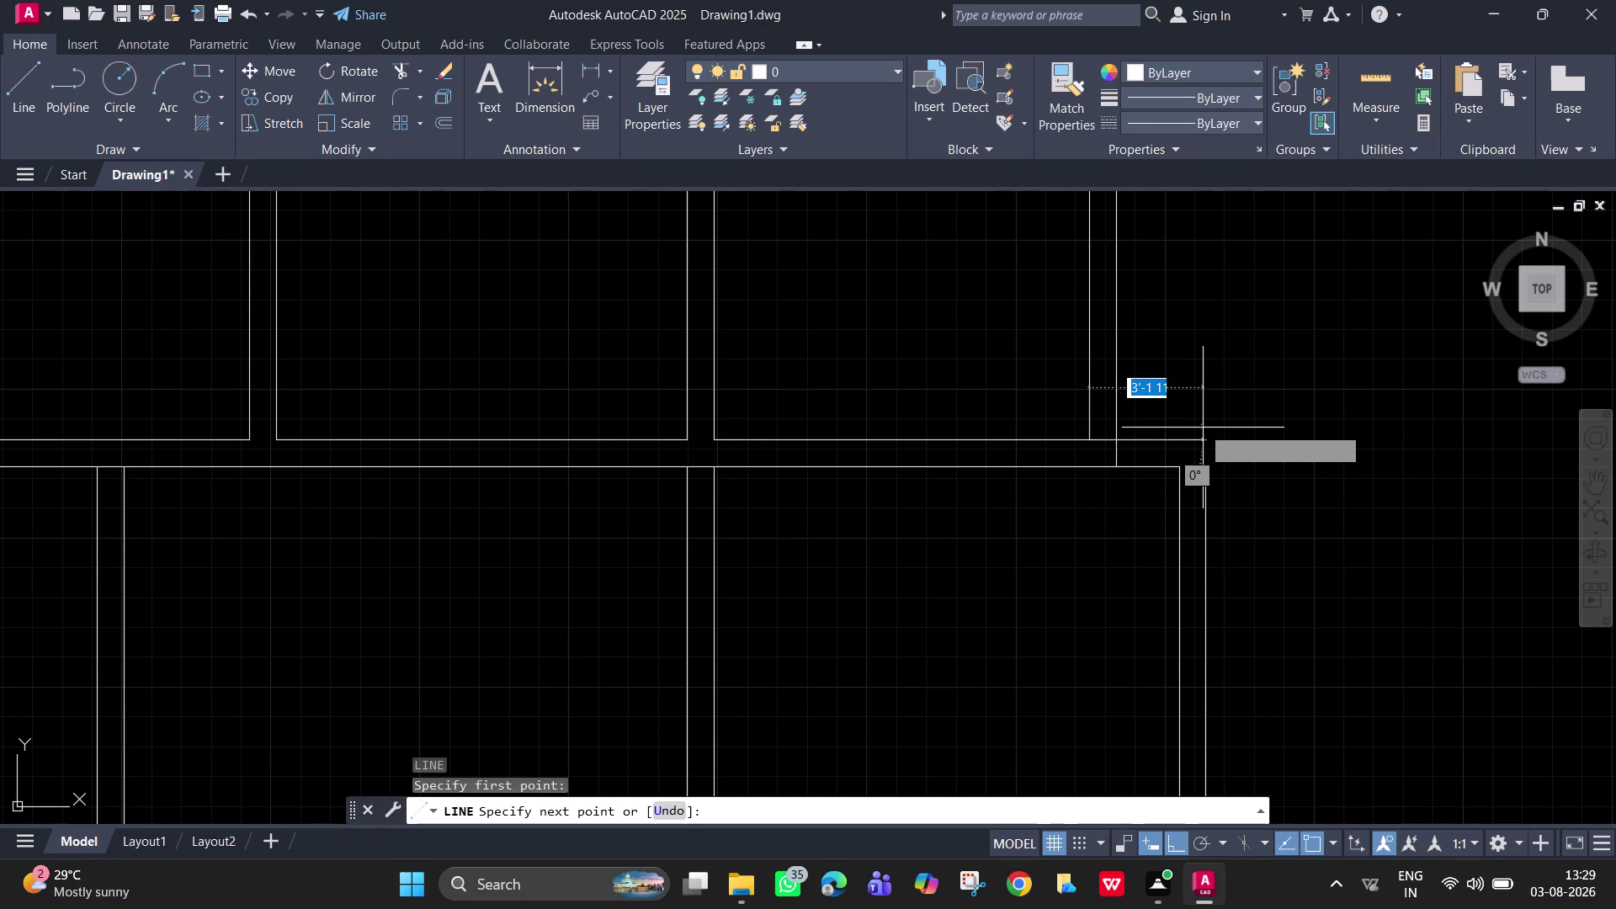
click(1205, 427)
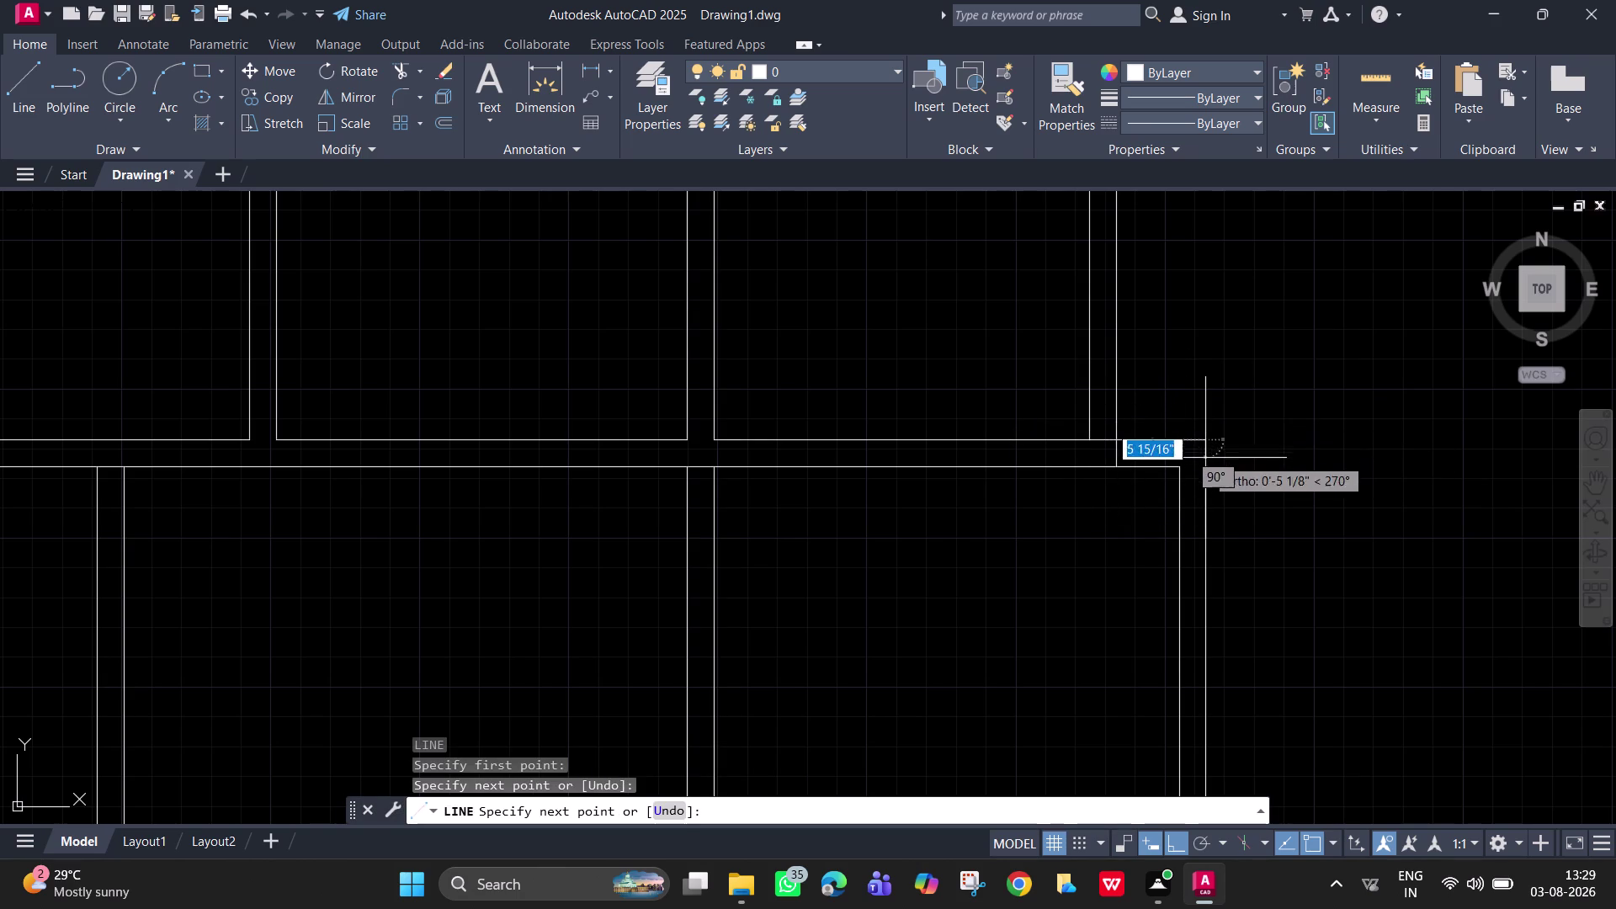
click(1203, 463)
key(Escape)
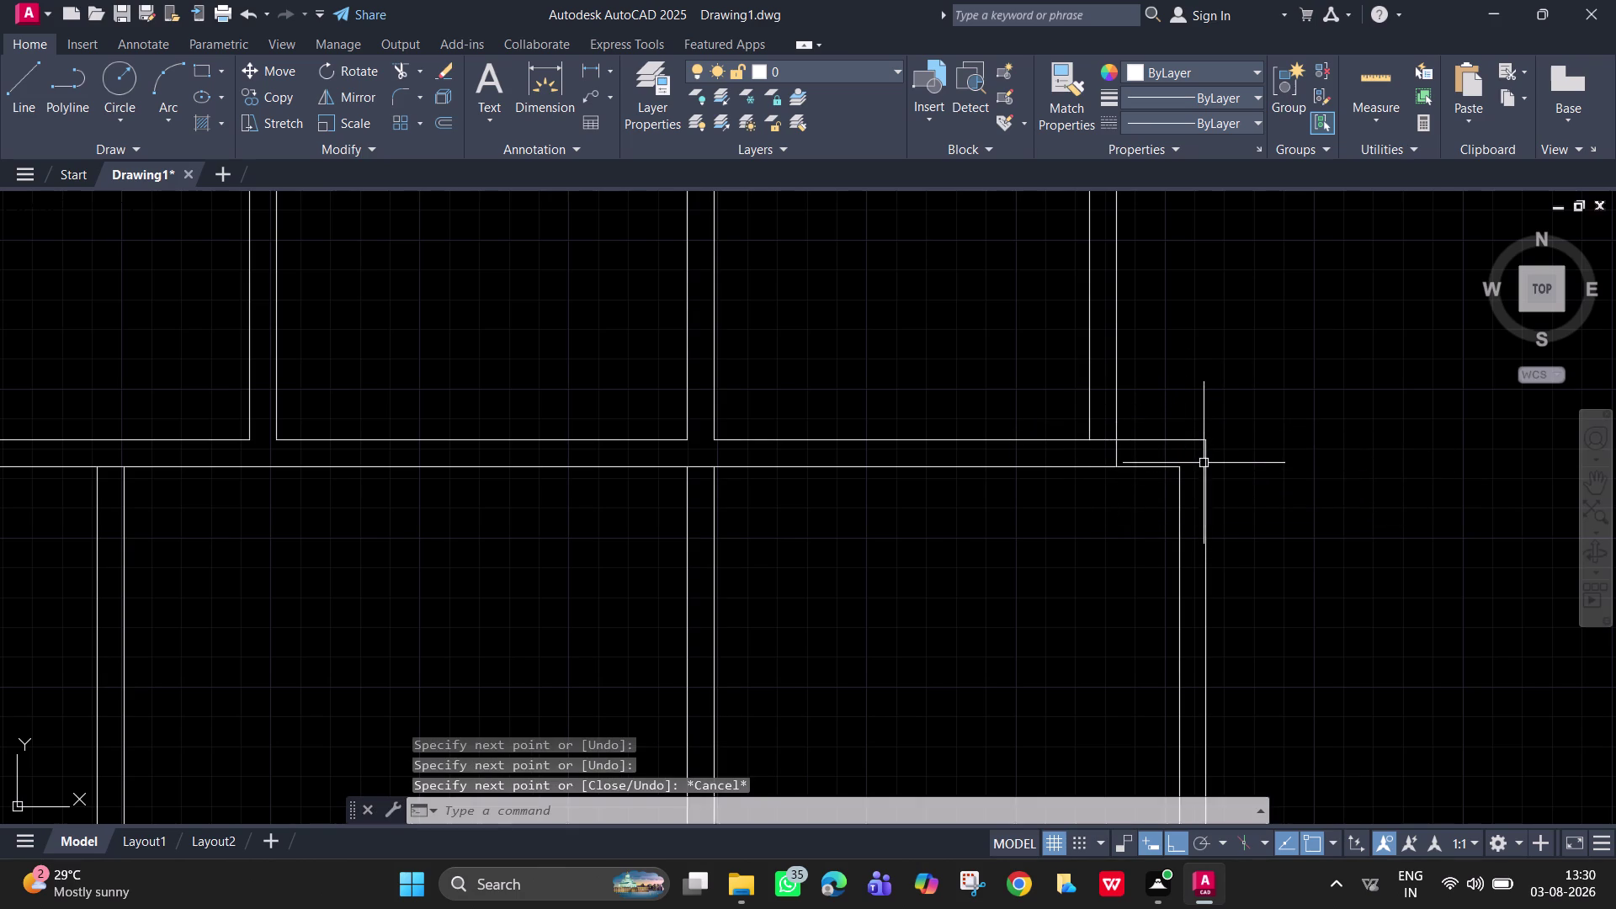
scroll(up, 3)
scroll(down, 3)
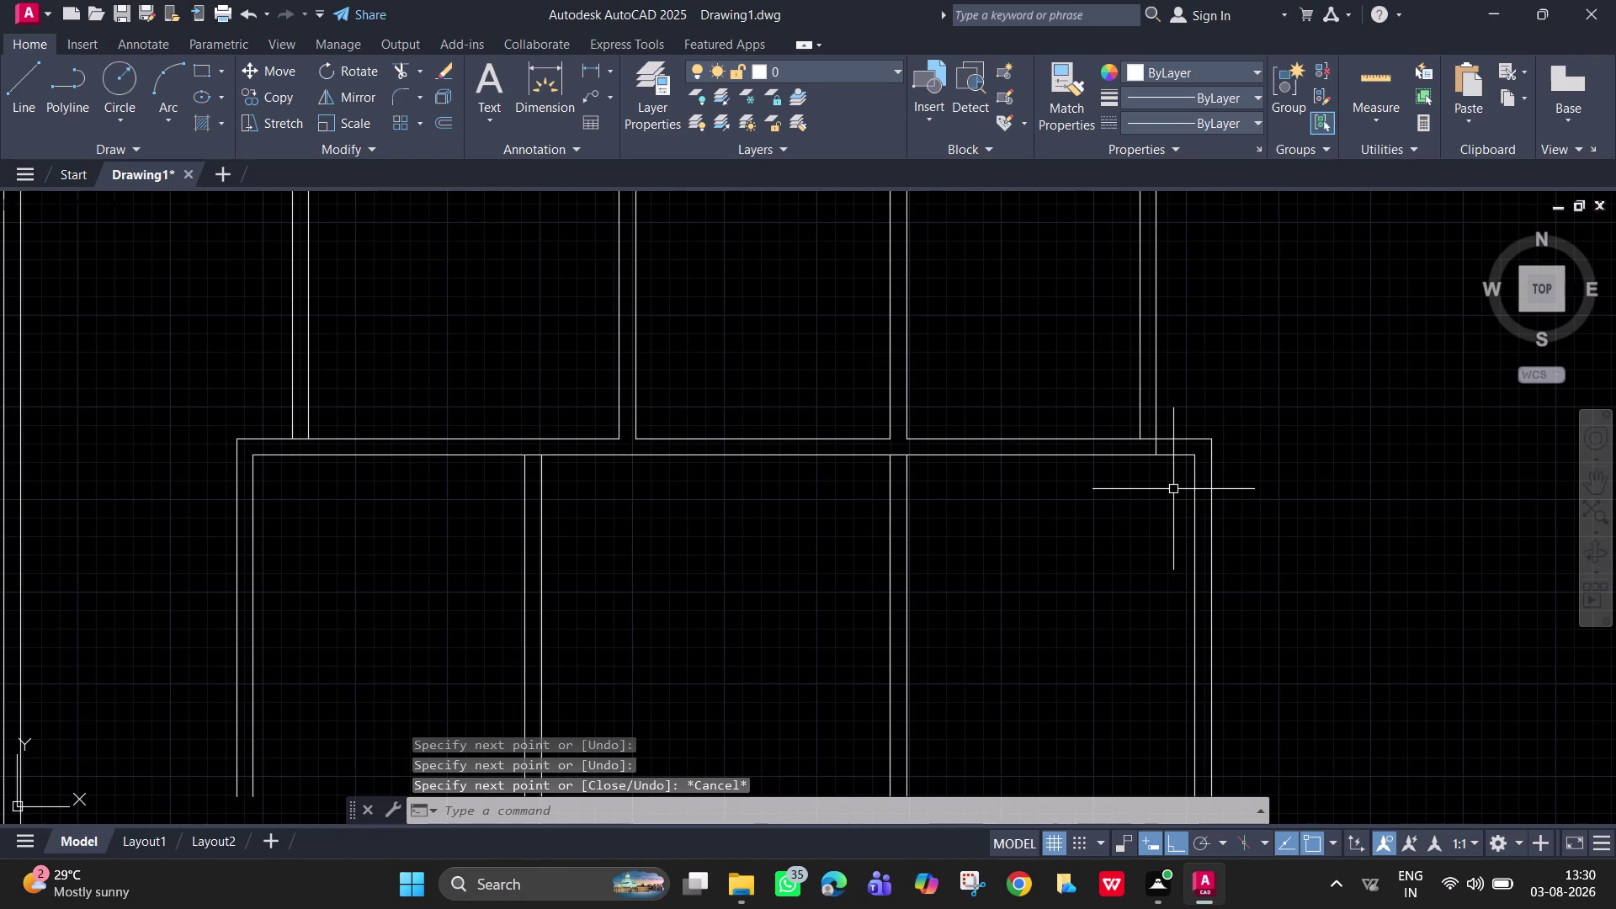
Trim the overlapping wall lines at each junction of the lower walls and block.
text(tr)
text(v)
key(space)
scroll(up, 3)
drag(1150, 411, 1121, 415)
click(1122, 394)
scroll(down, 3)
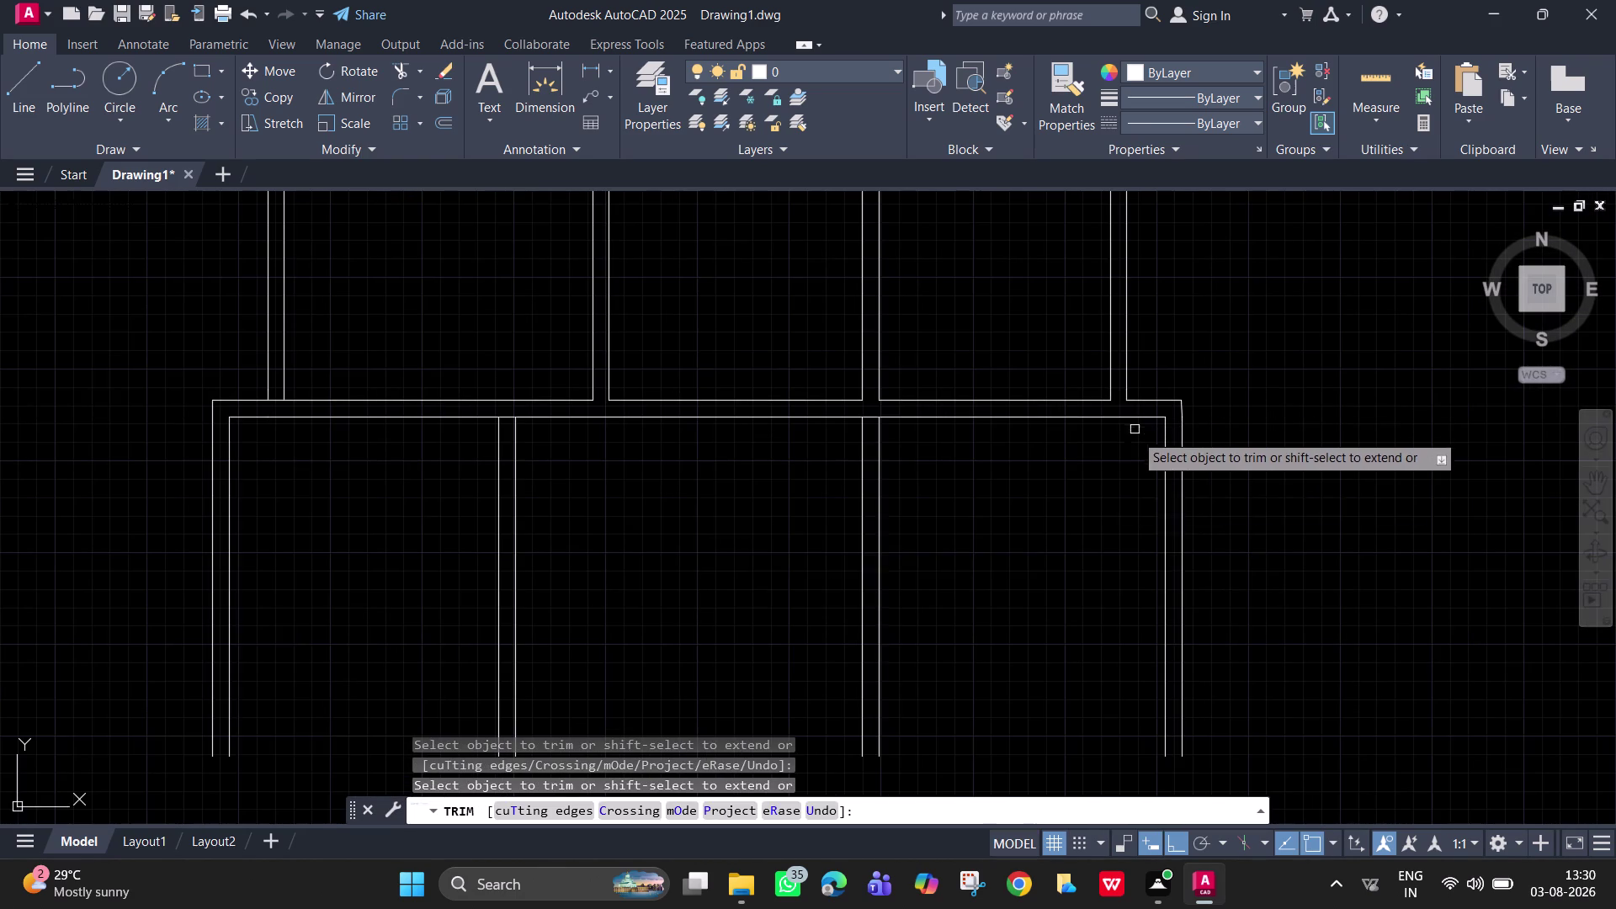
scroll(up, 3)
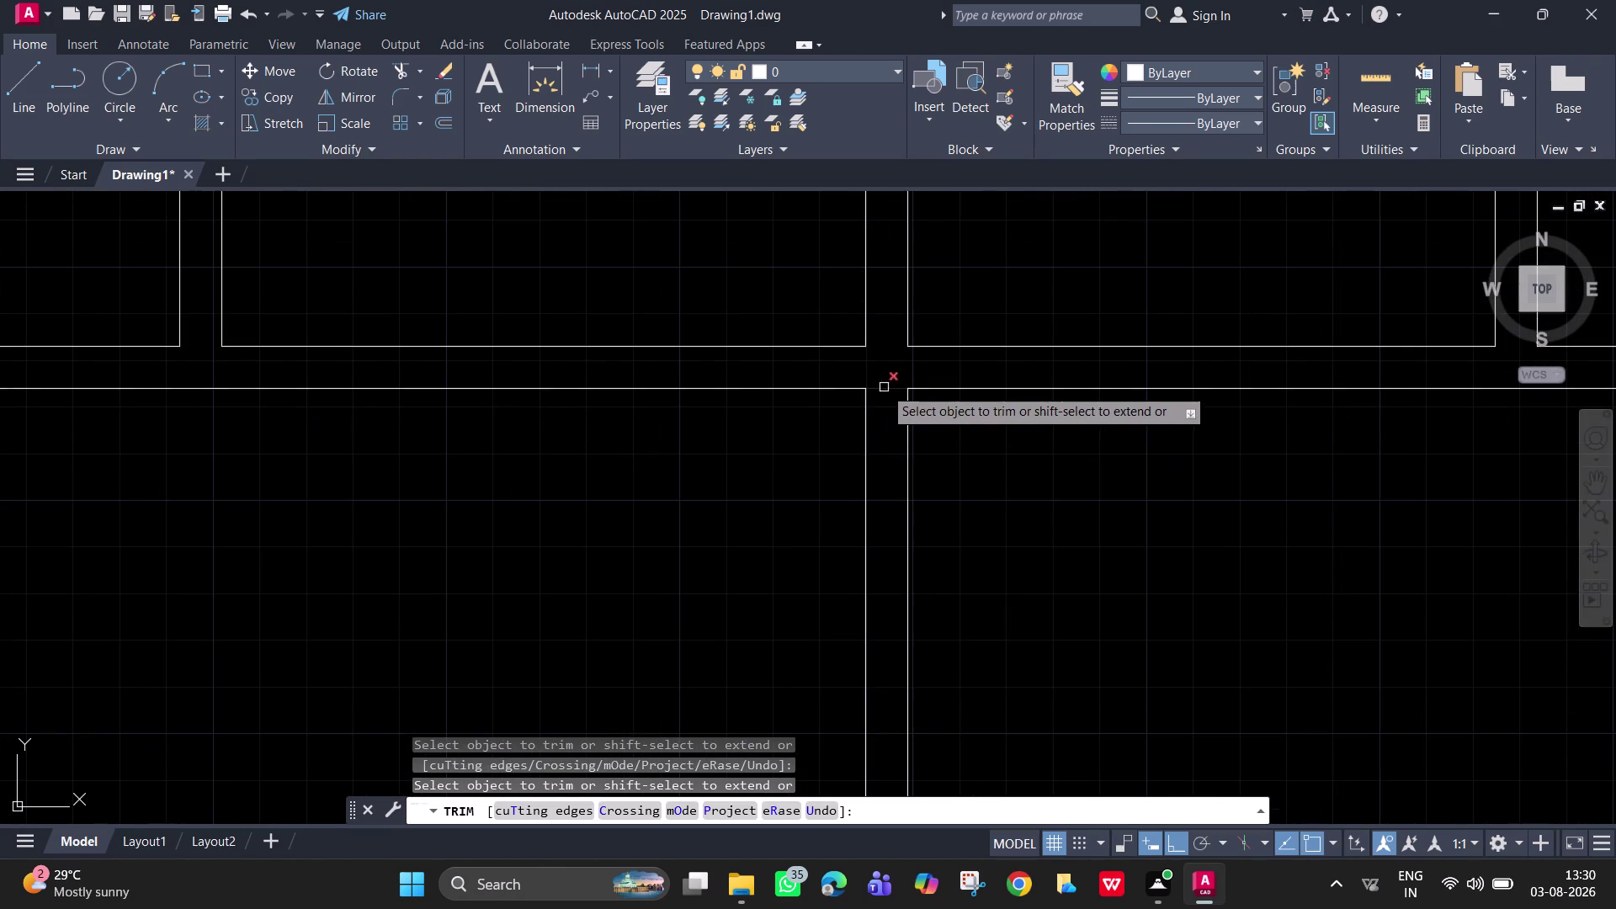
drag(883, 387, 883, 408)
scroll(down, 3)
middle_drag(822, 451, 910, 439)
scroll(up, 3)
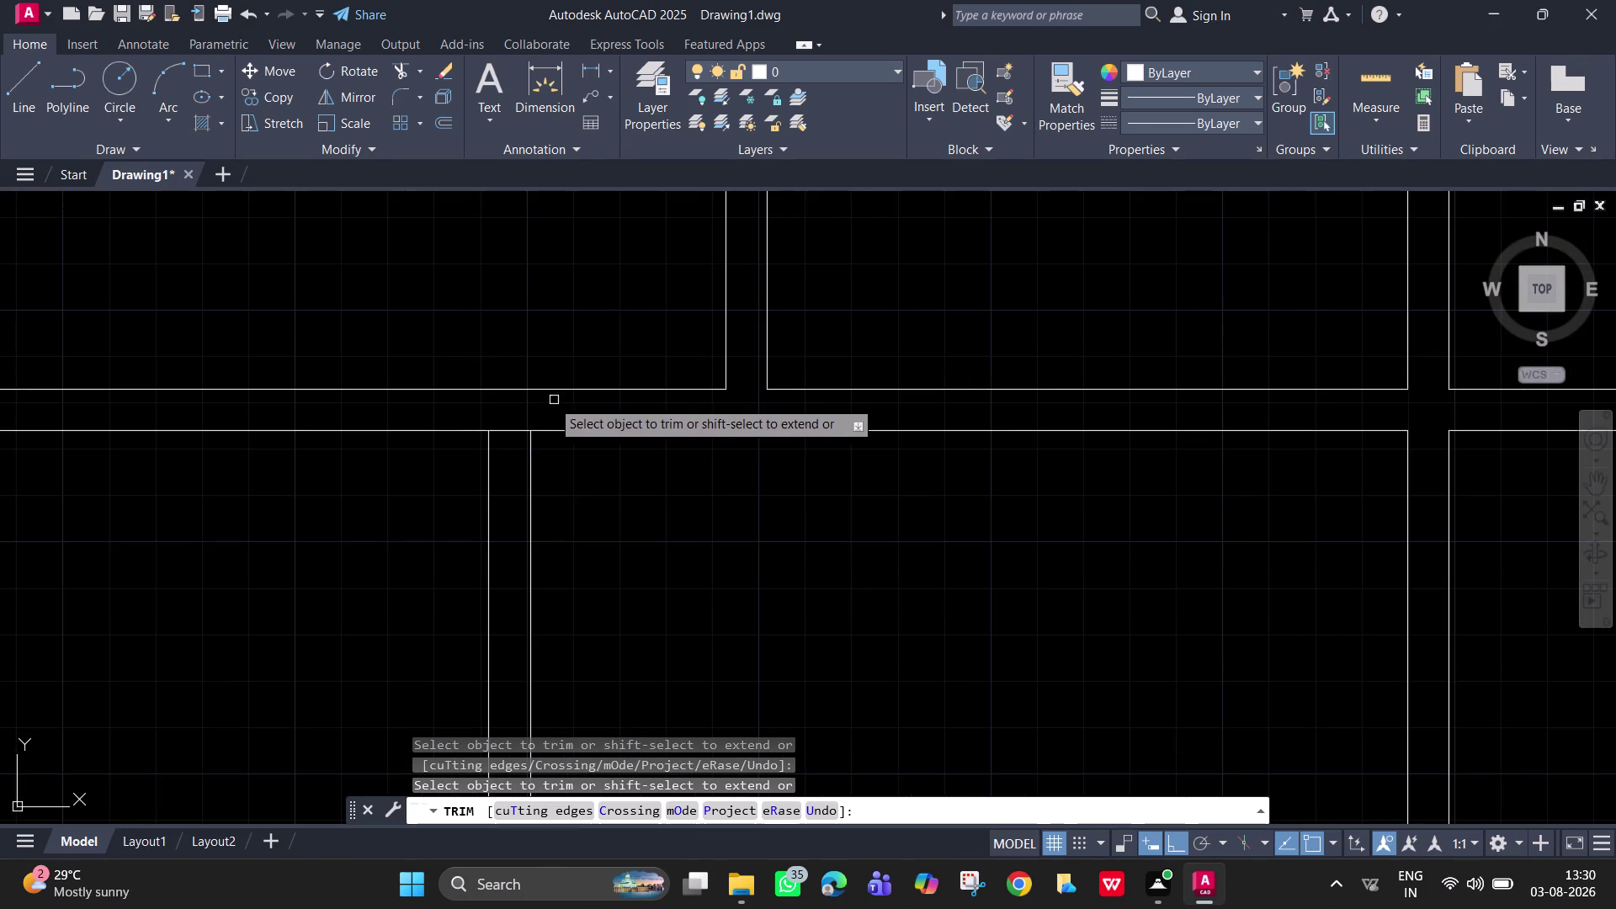
drag(520, 410, 509, 451)
scroll(down, 3)
middle_drag(746, 522, 726, 505)
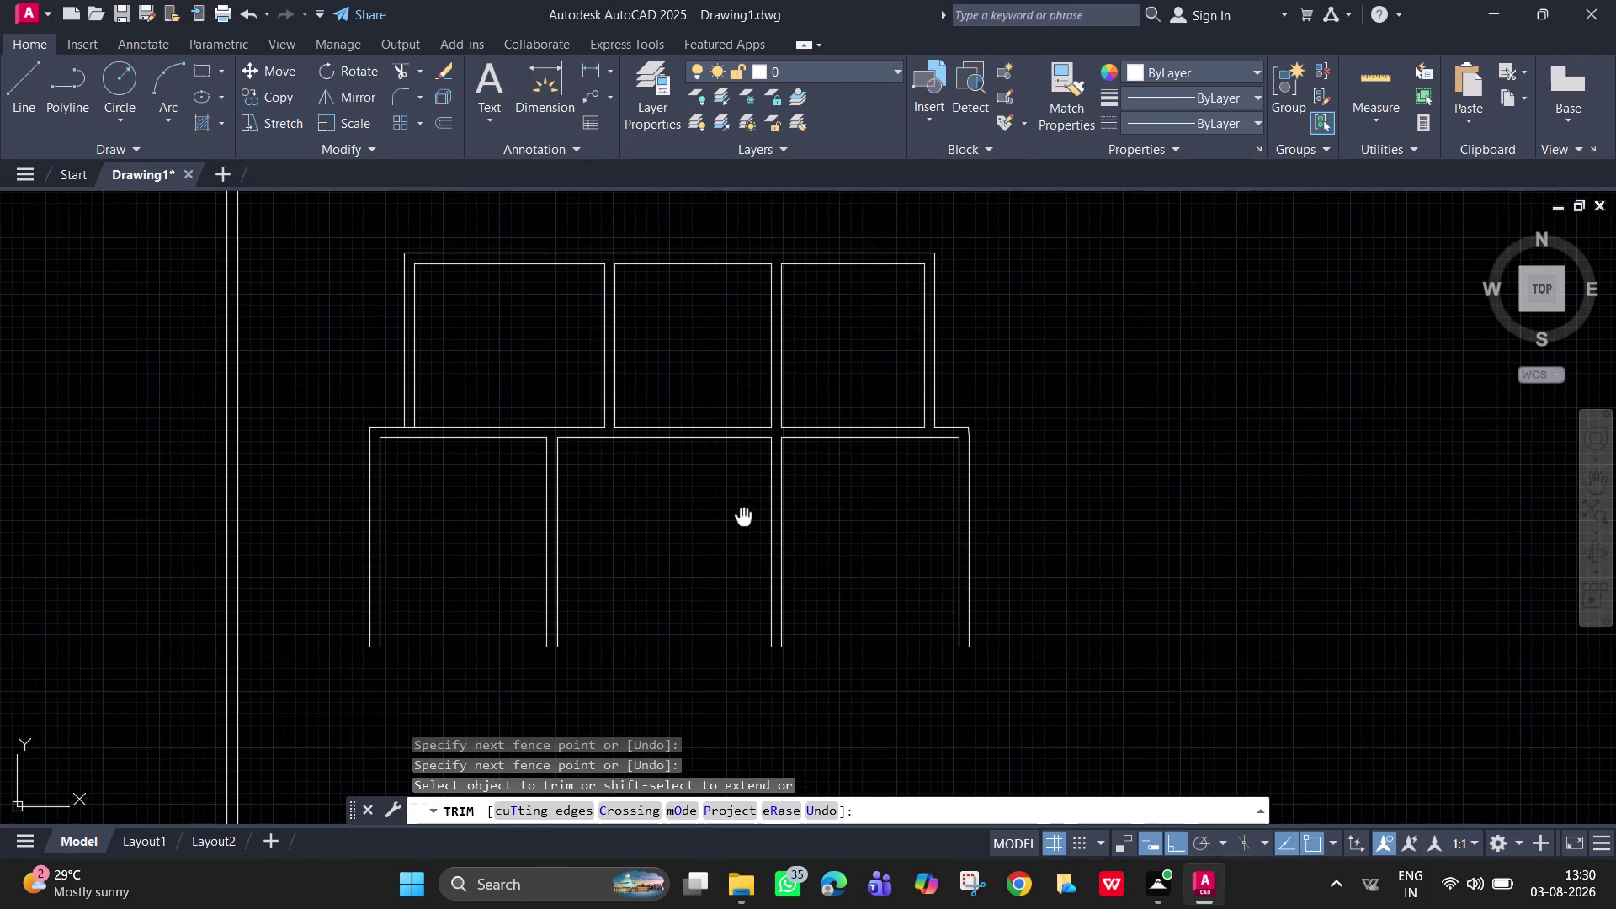
middle_drag(726, 505, 701, 427)
key(Escape)
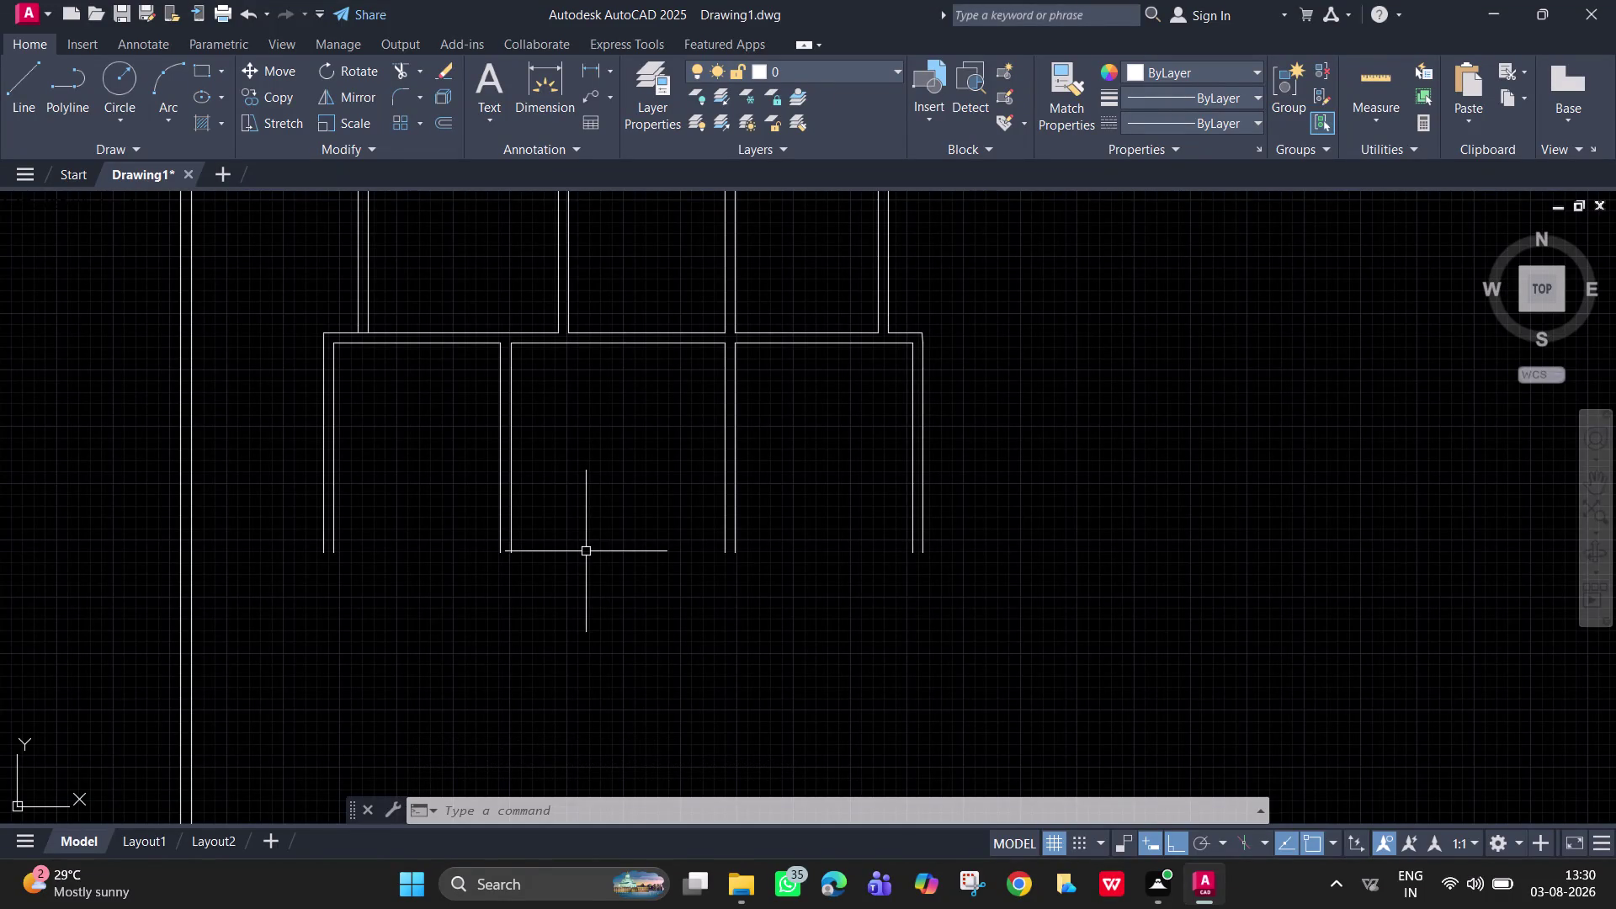
Offset the left and right rooms' top inner walls 11'6" downward.
text(o)
key(space)
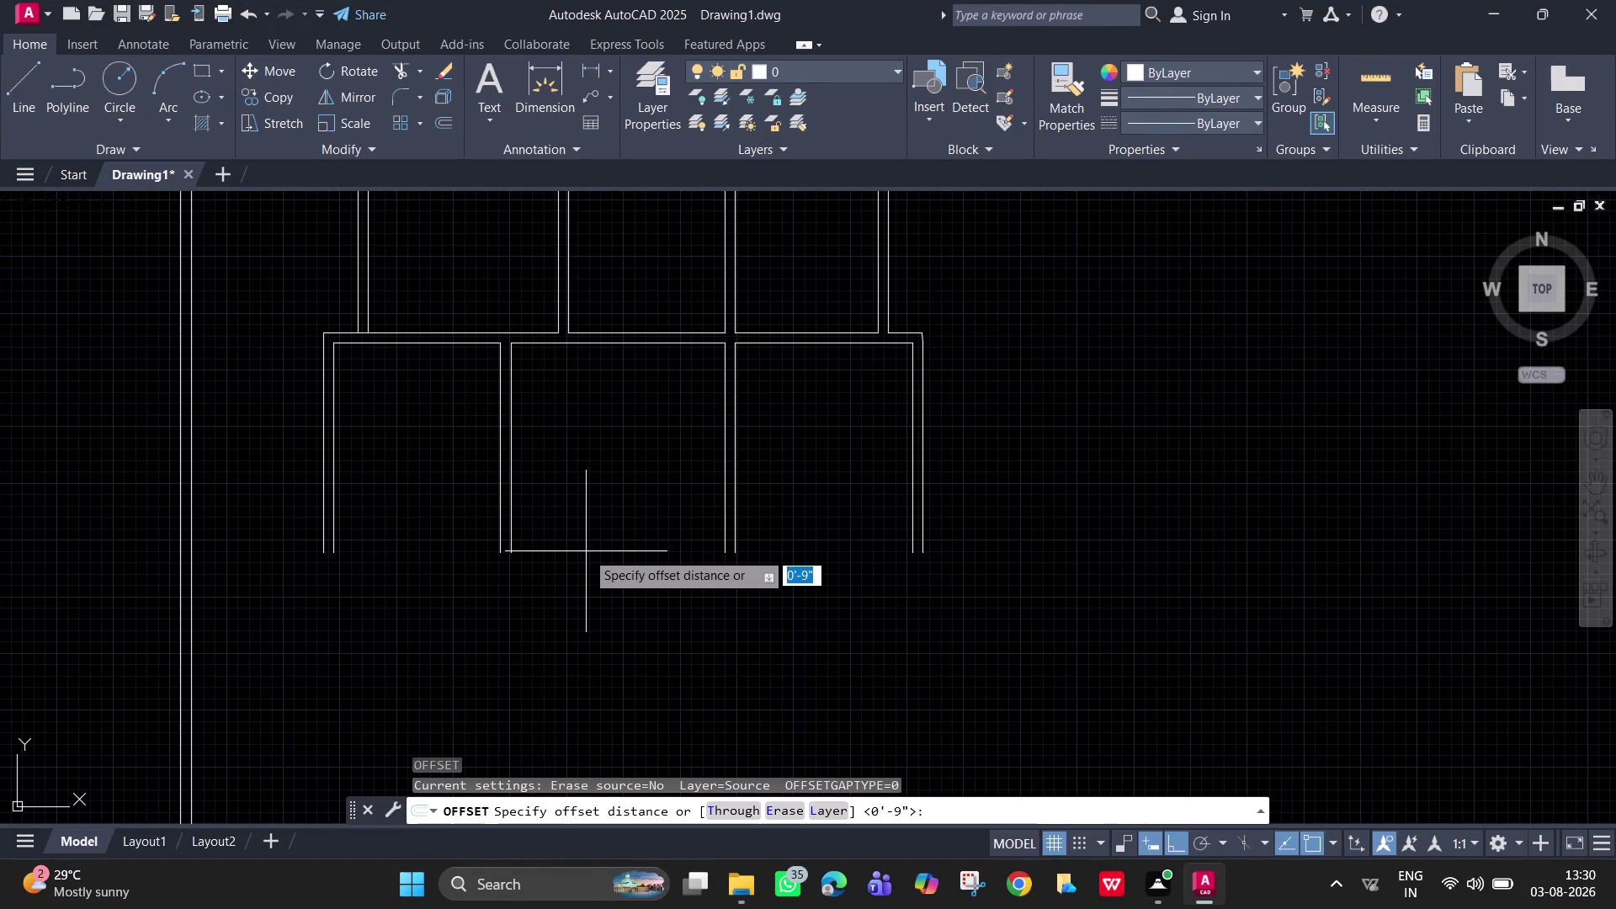
text(11'6)
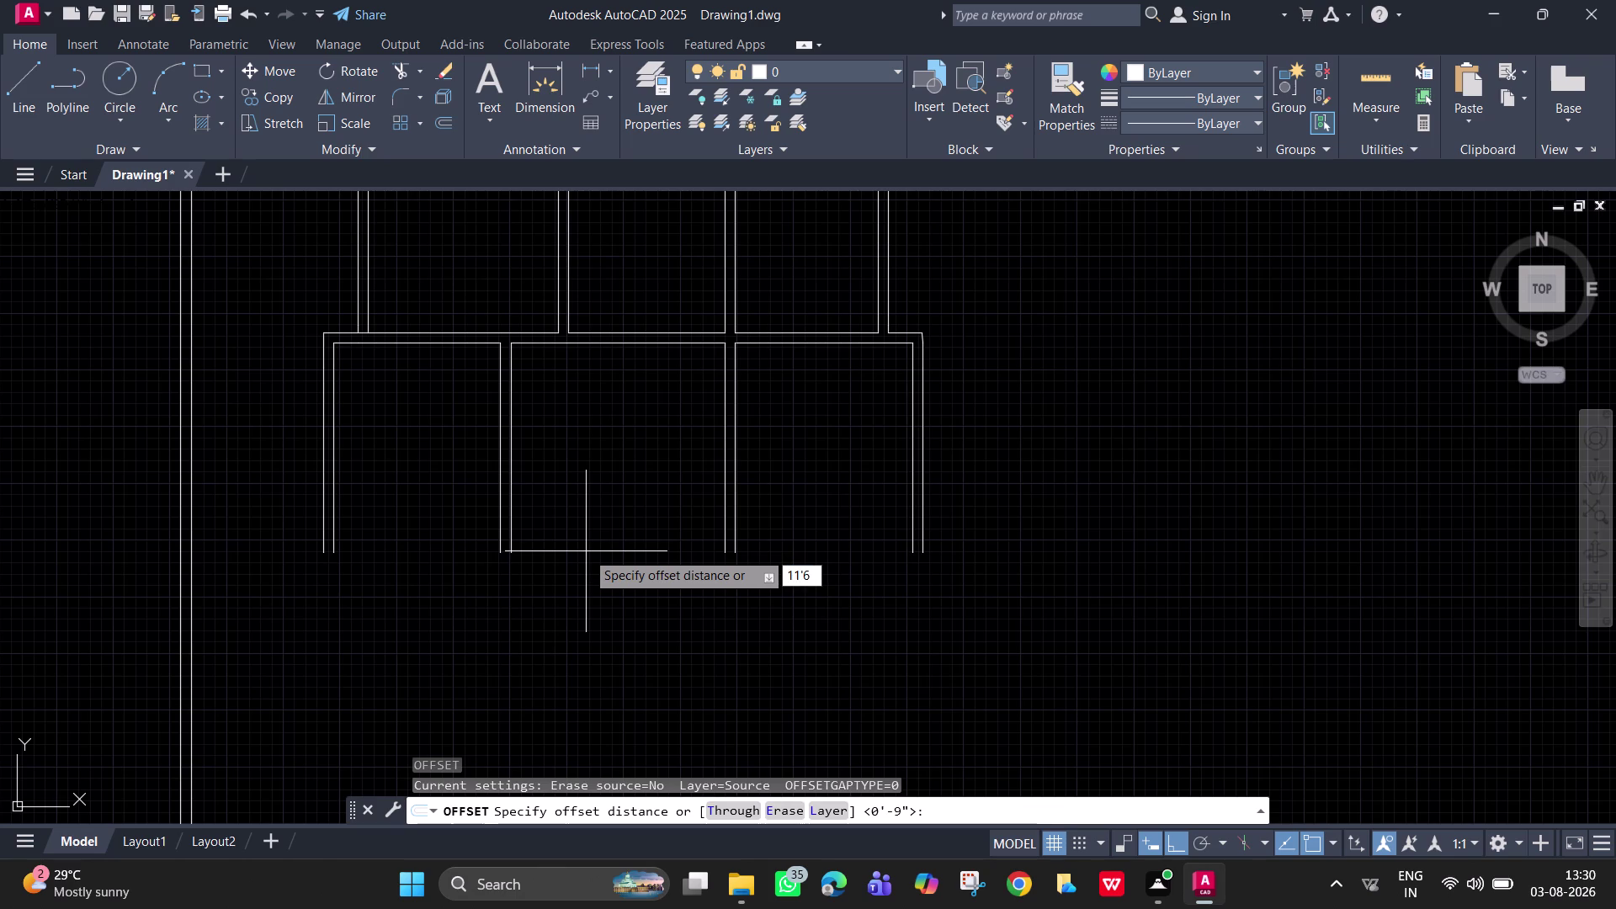
text(")
key(Return)
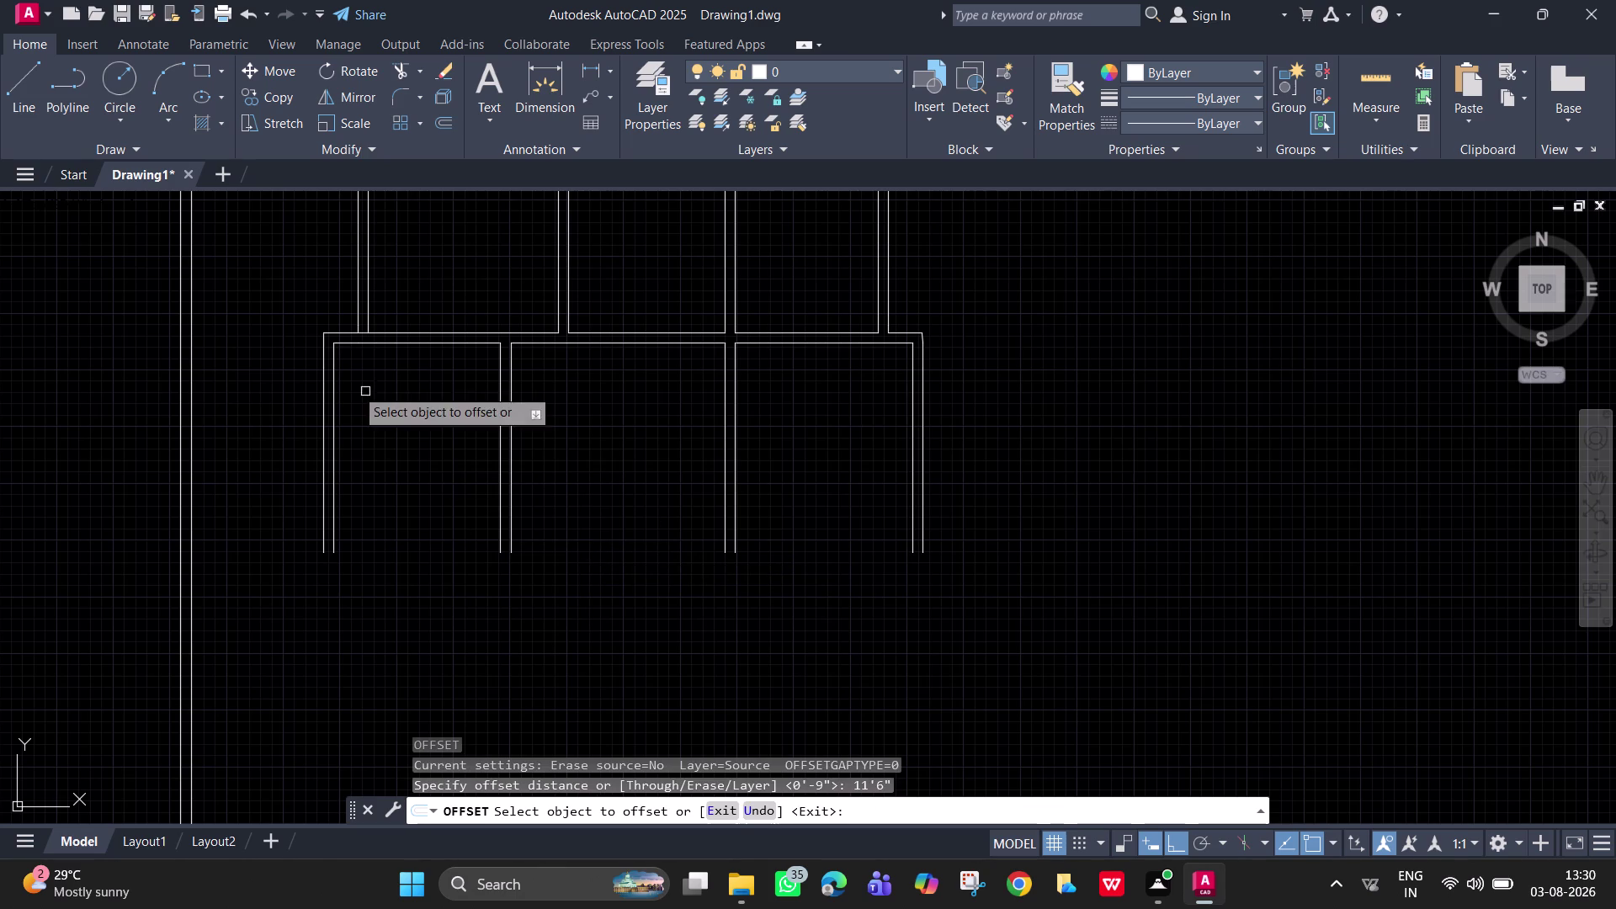
click(391, 342)
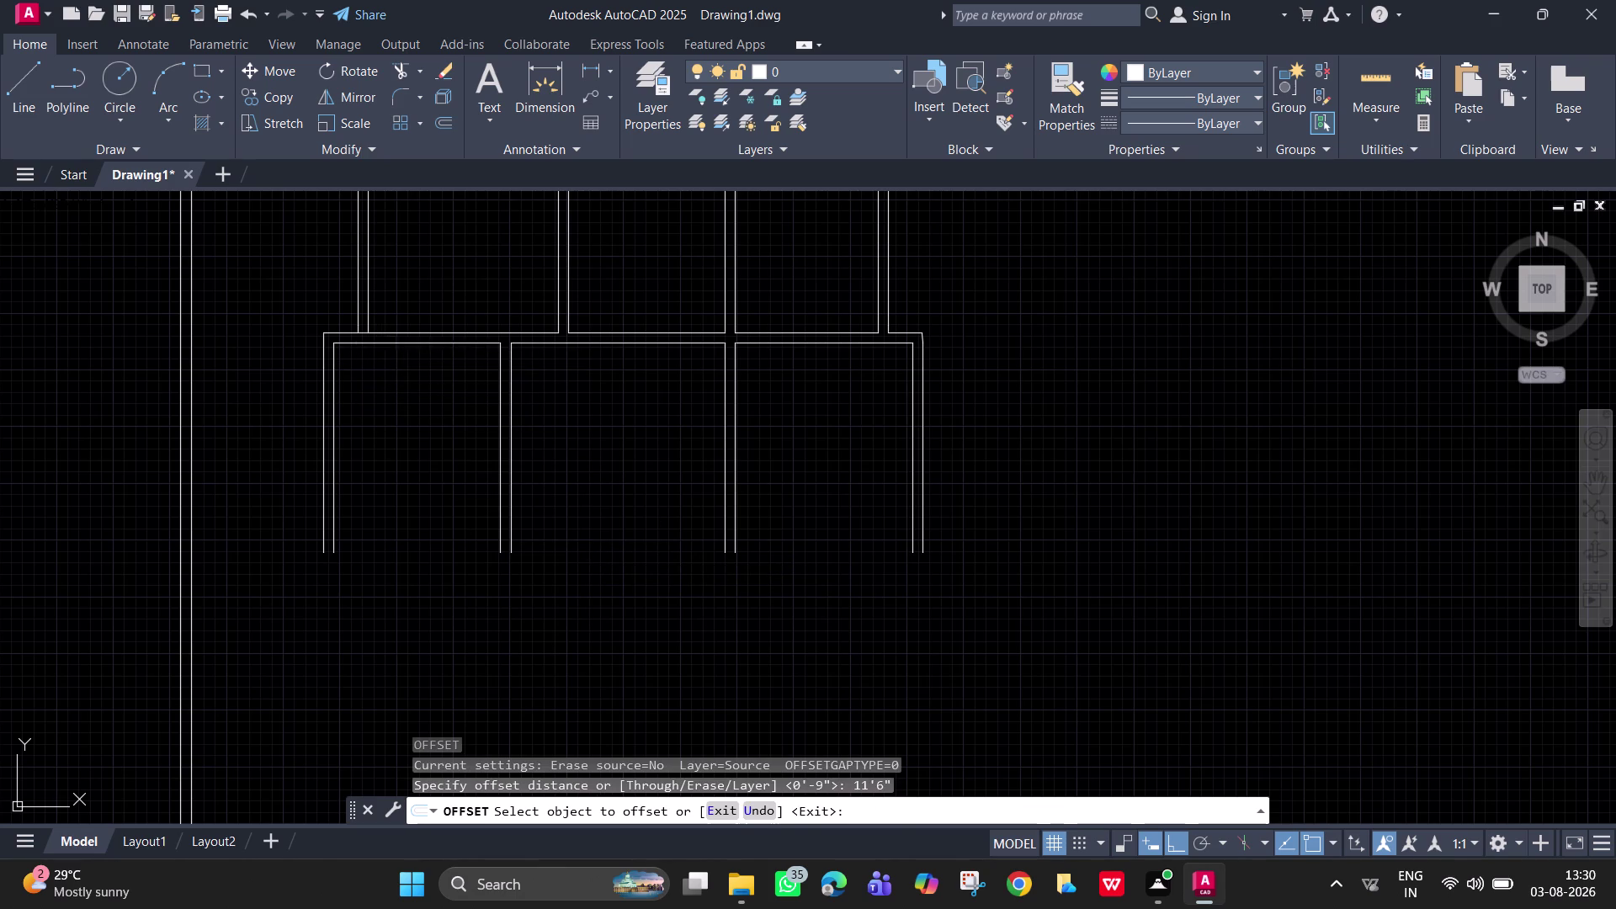
click(398, 542)
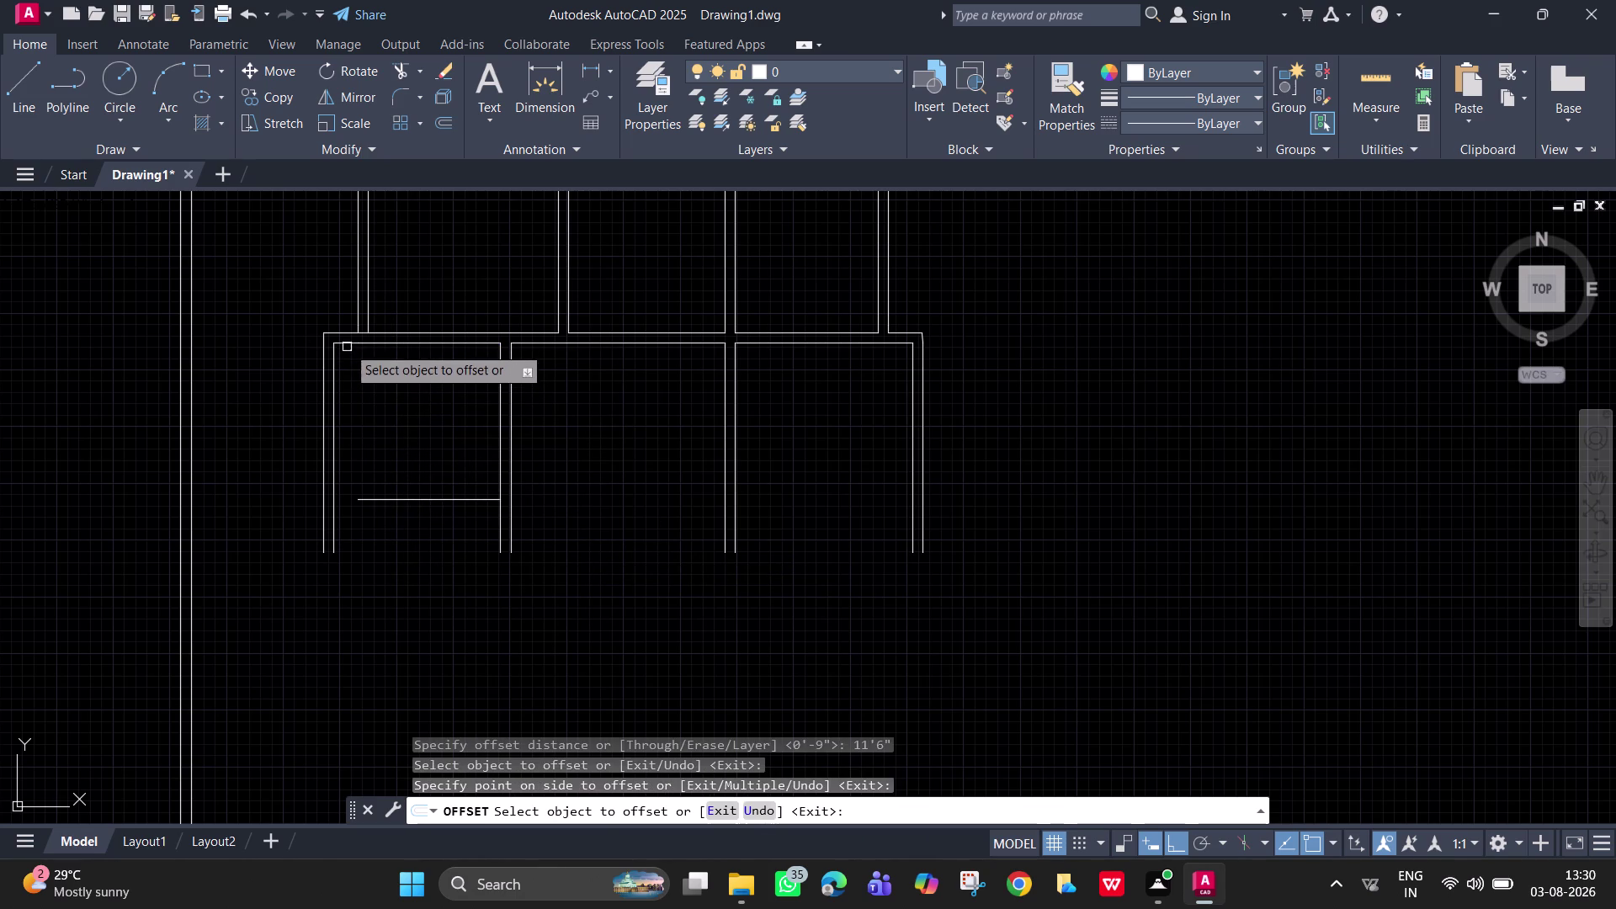
click(347, 344)
drag(386, 535, 386, 542)
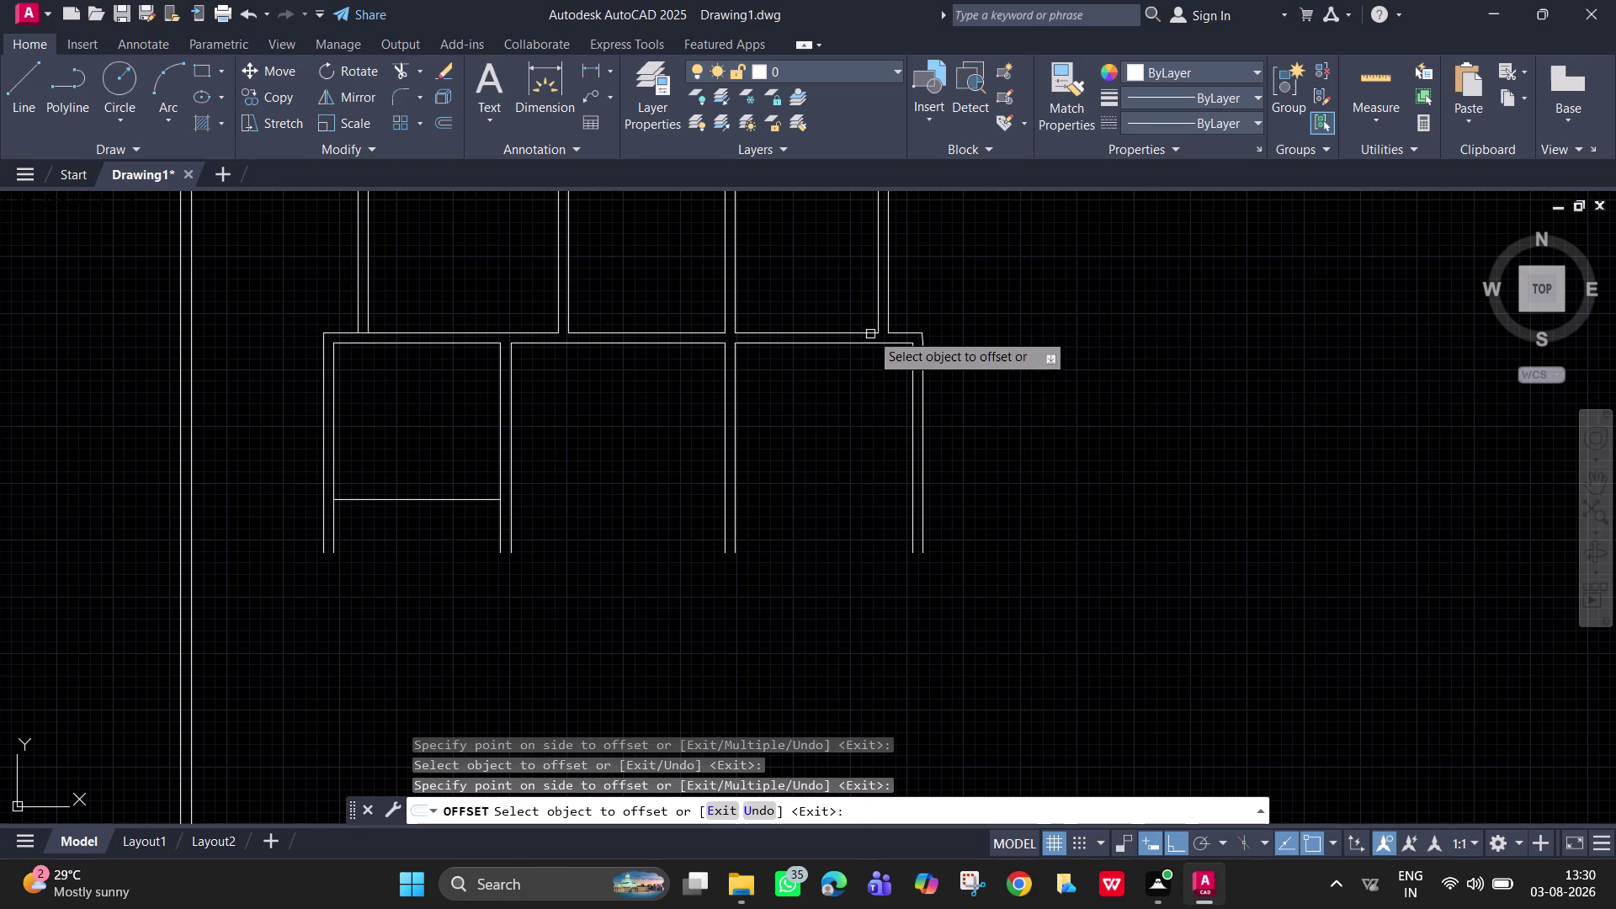
click(862, 345)
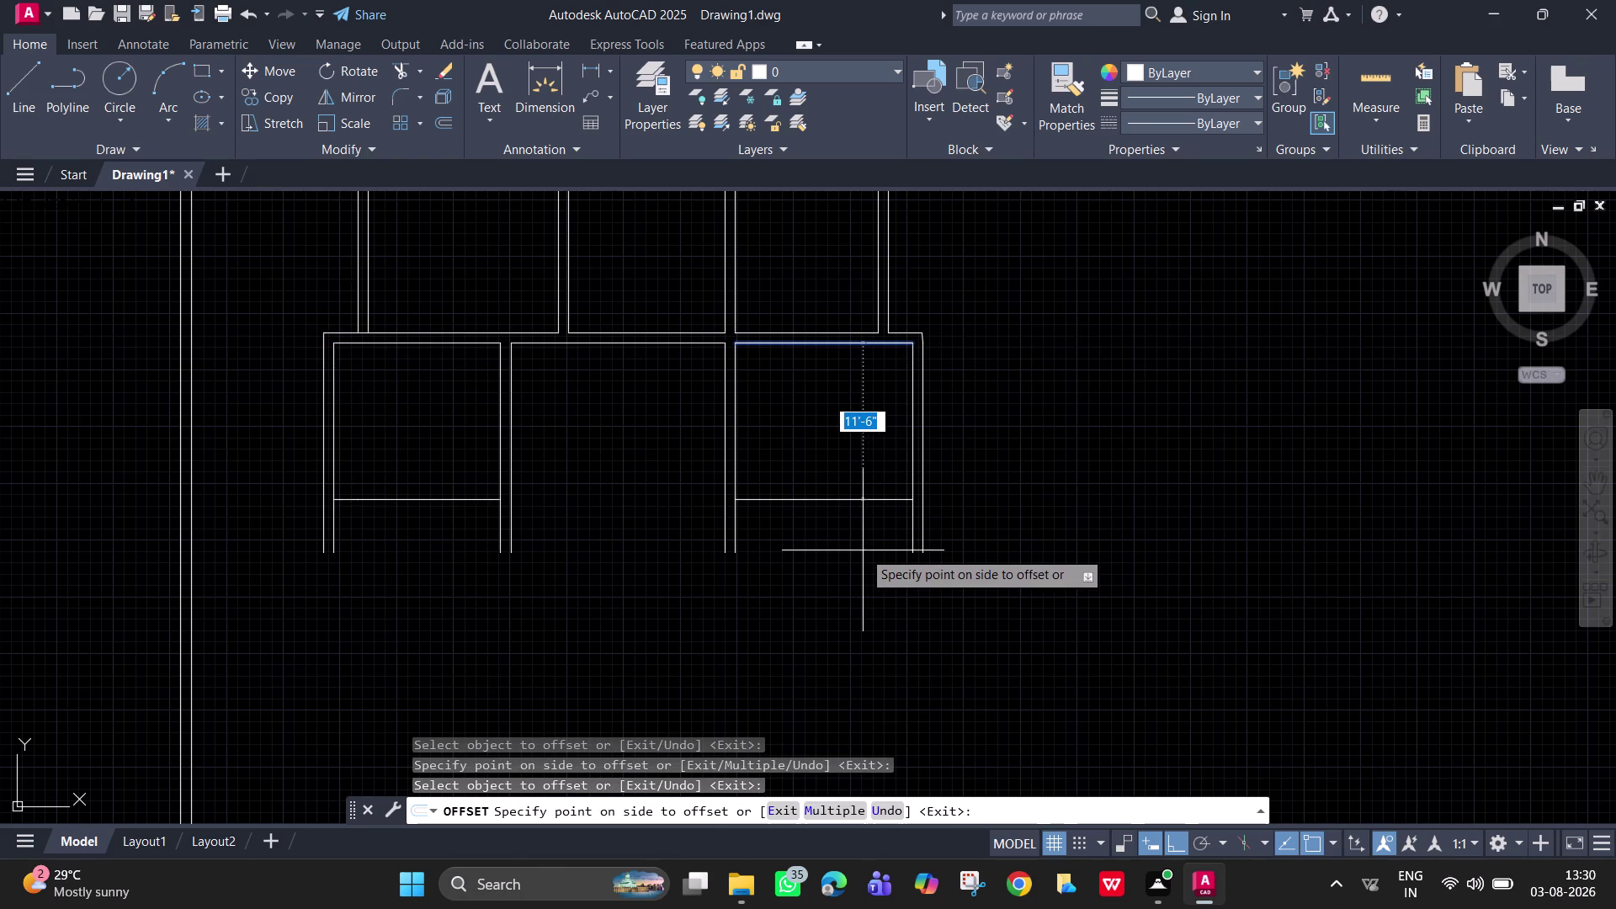
click(863, 550)
key(space)
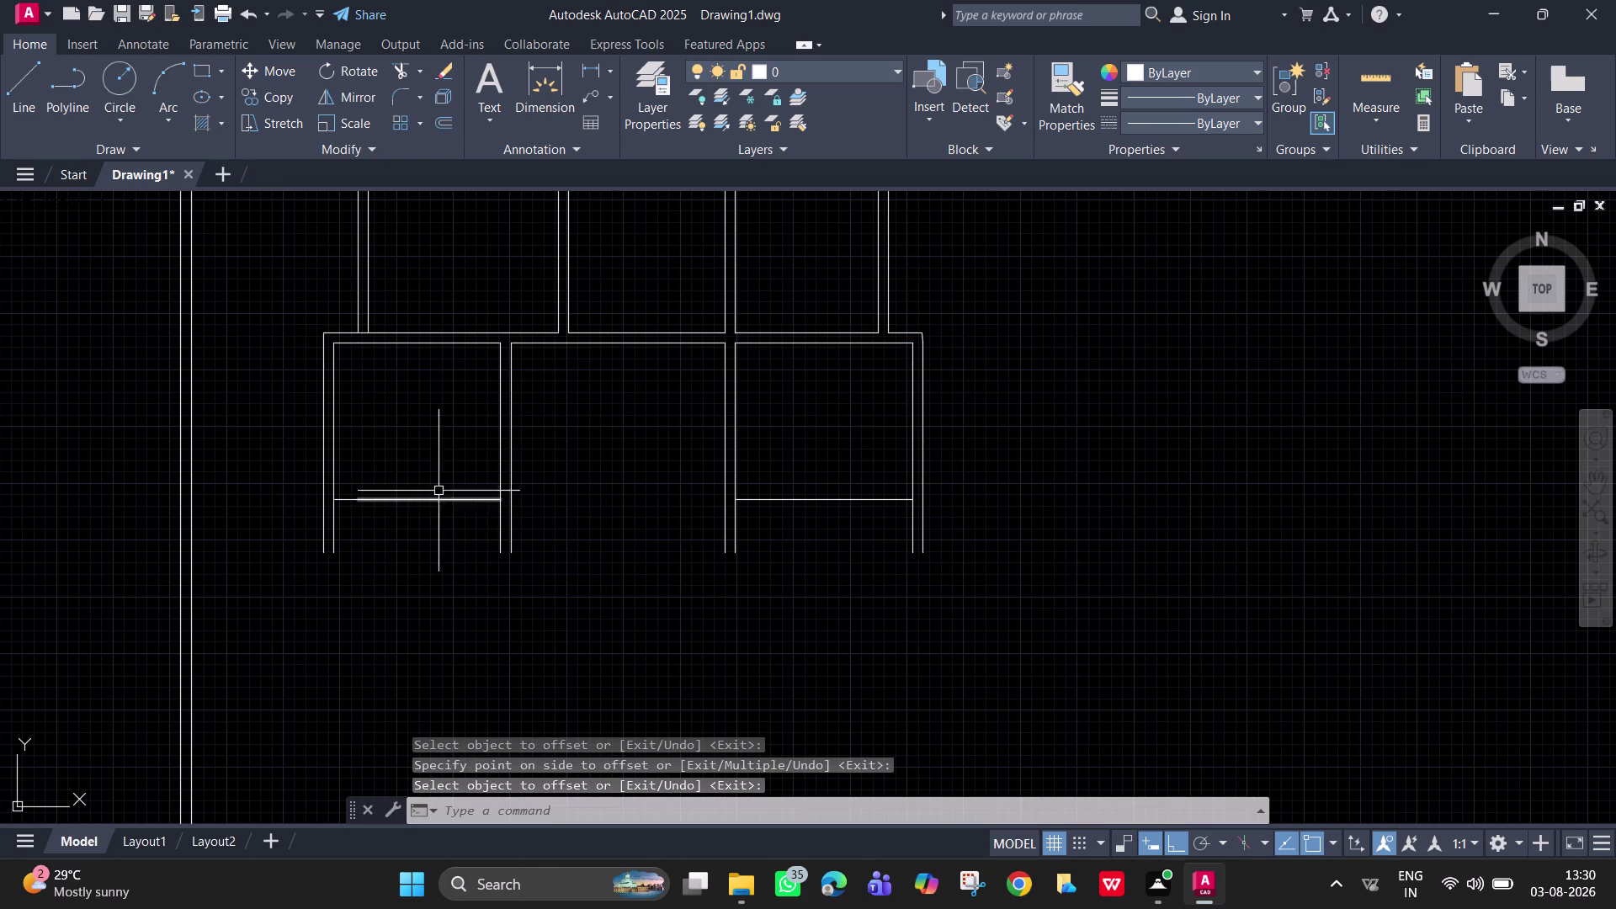
Double both new lines with 9" offsets below them.
key(o)
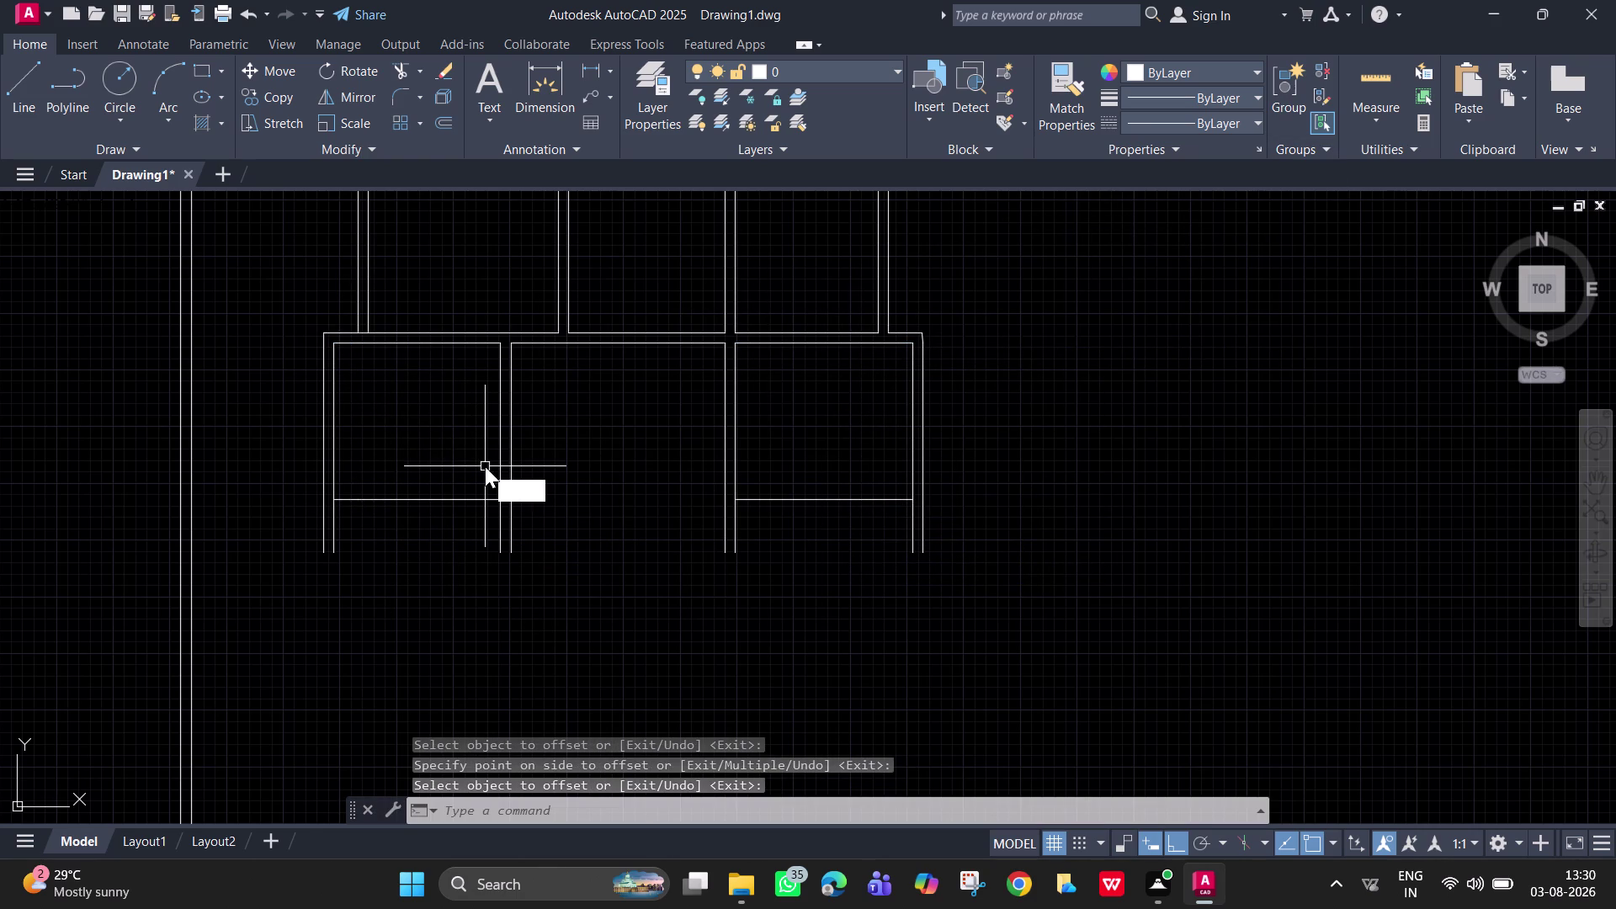
key(Return)
key(9)
key(Return)
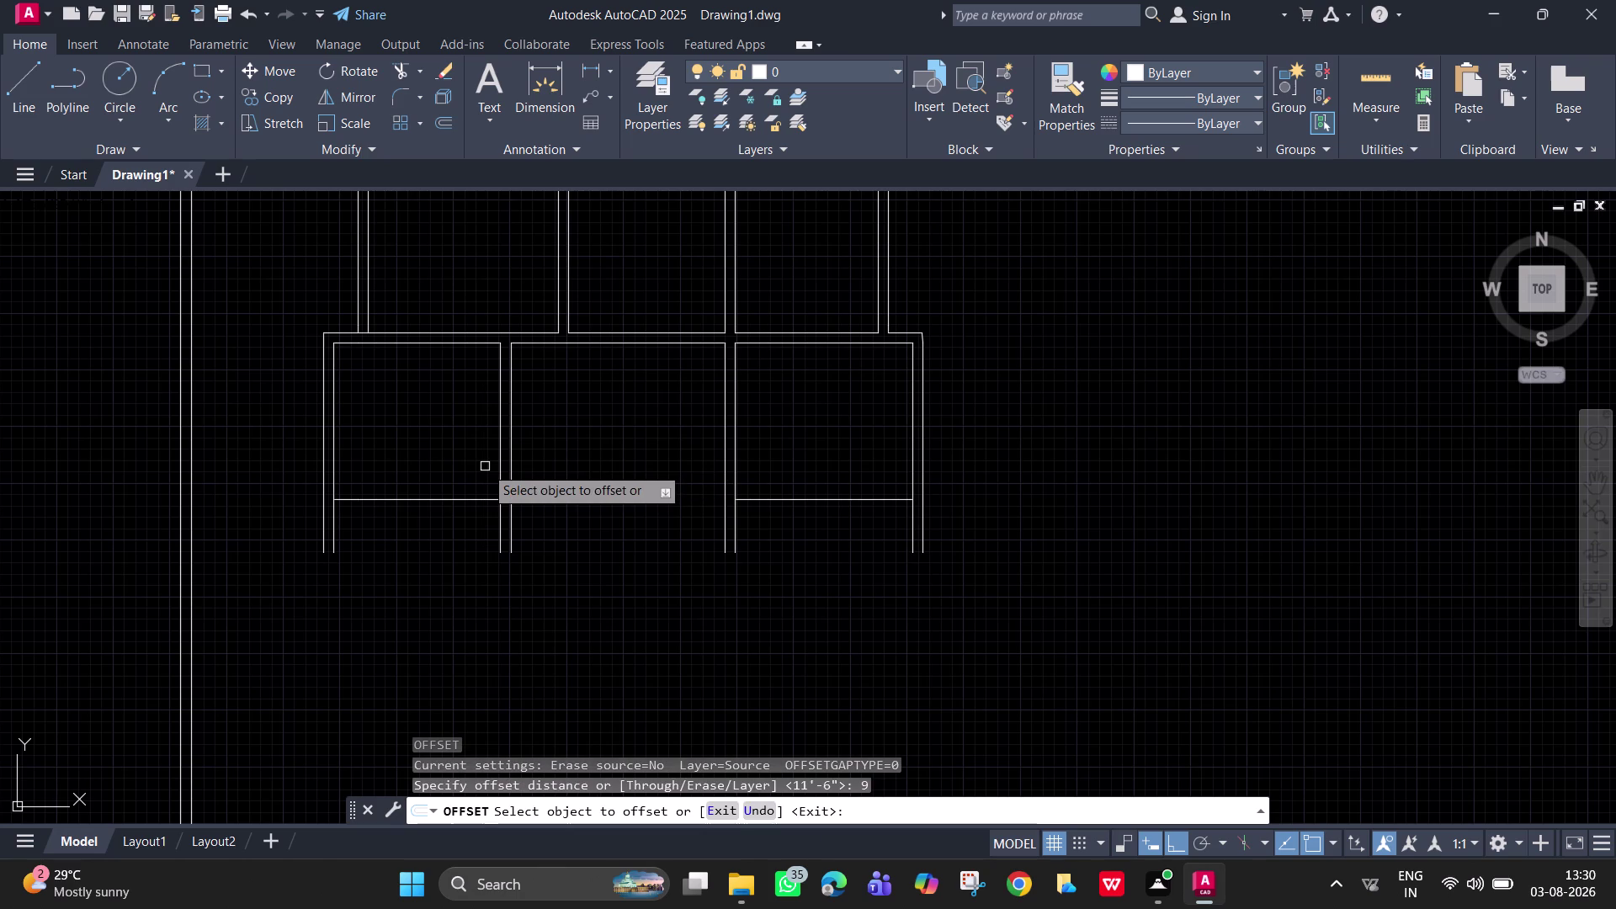
click(449, 500)
click(428, 570)
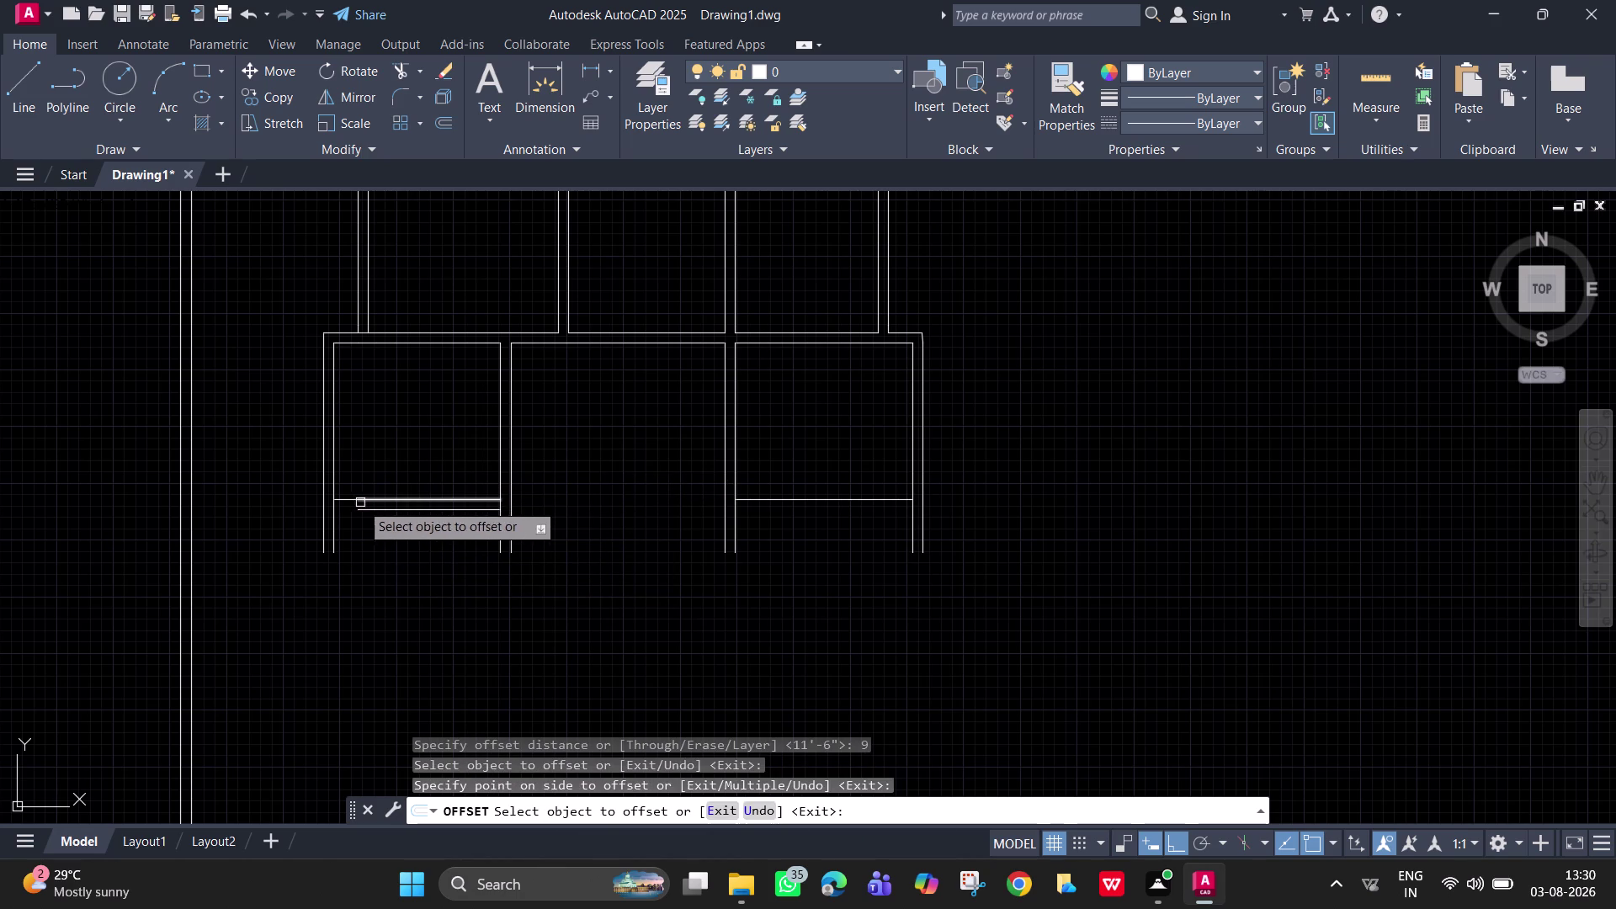
click(347, 503)
click(346, 516)
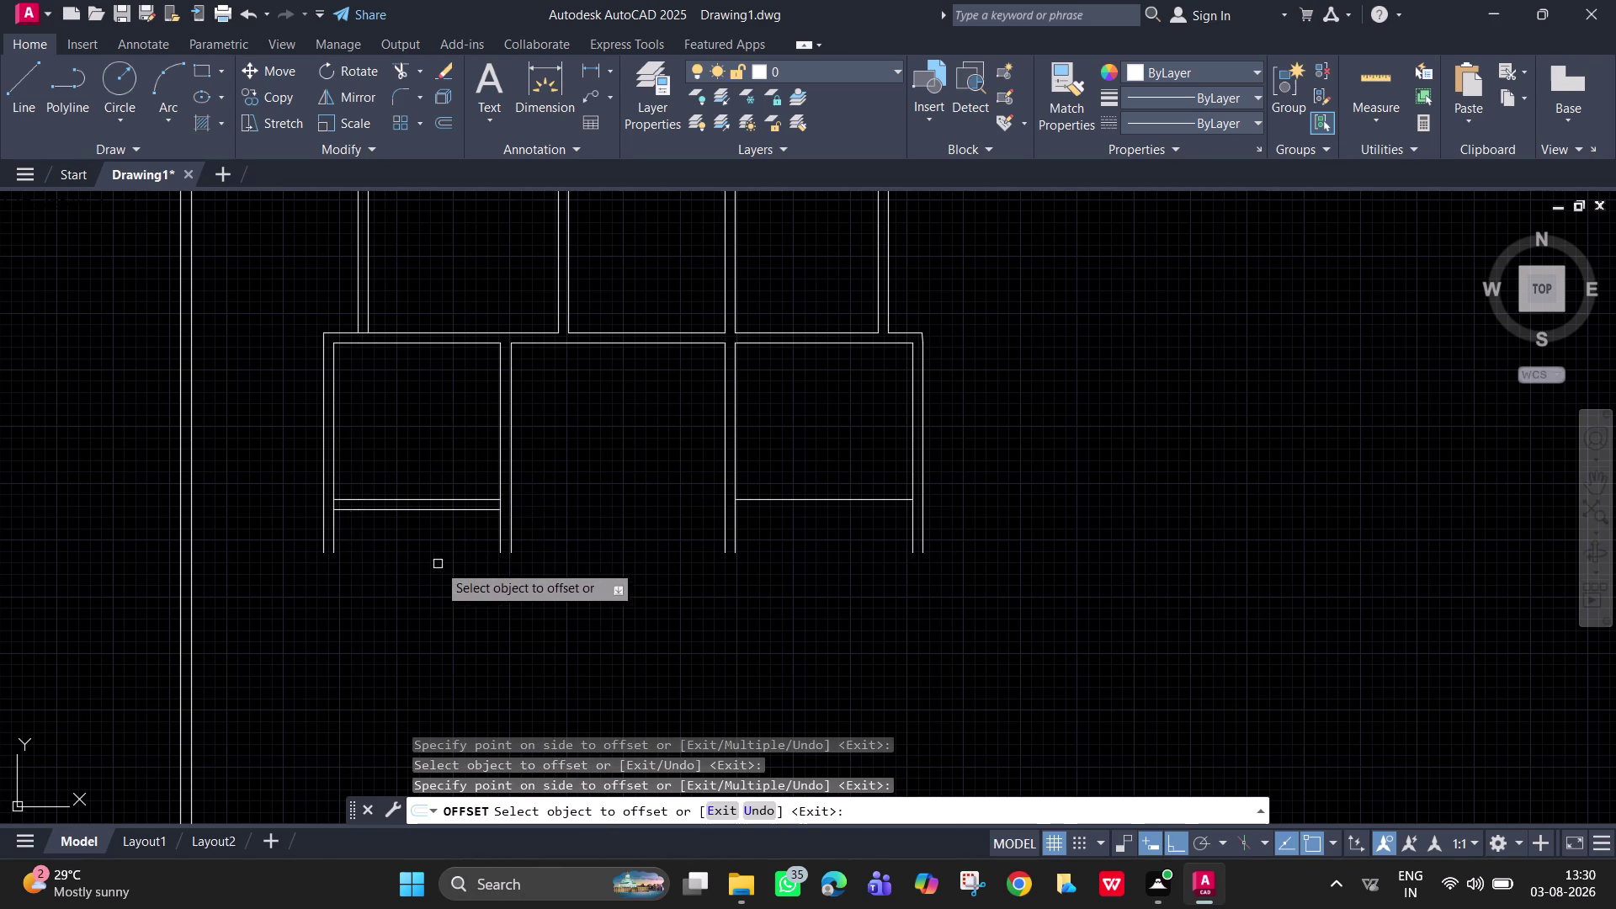
click(775, 499)
click(787, 536)
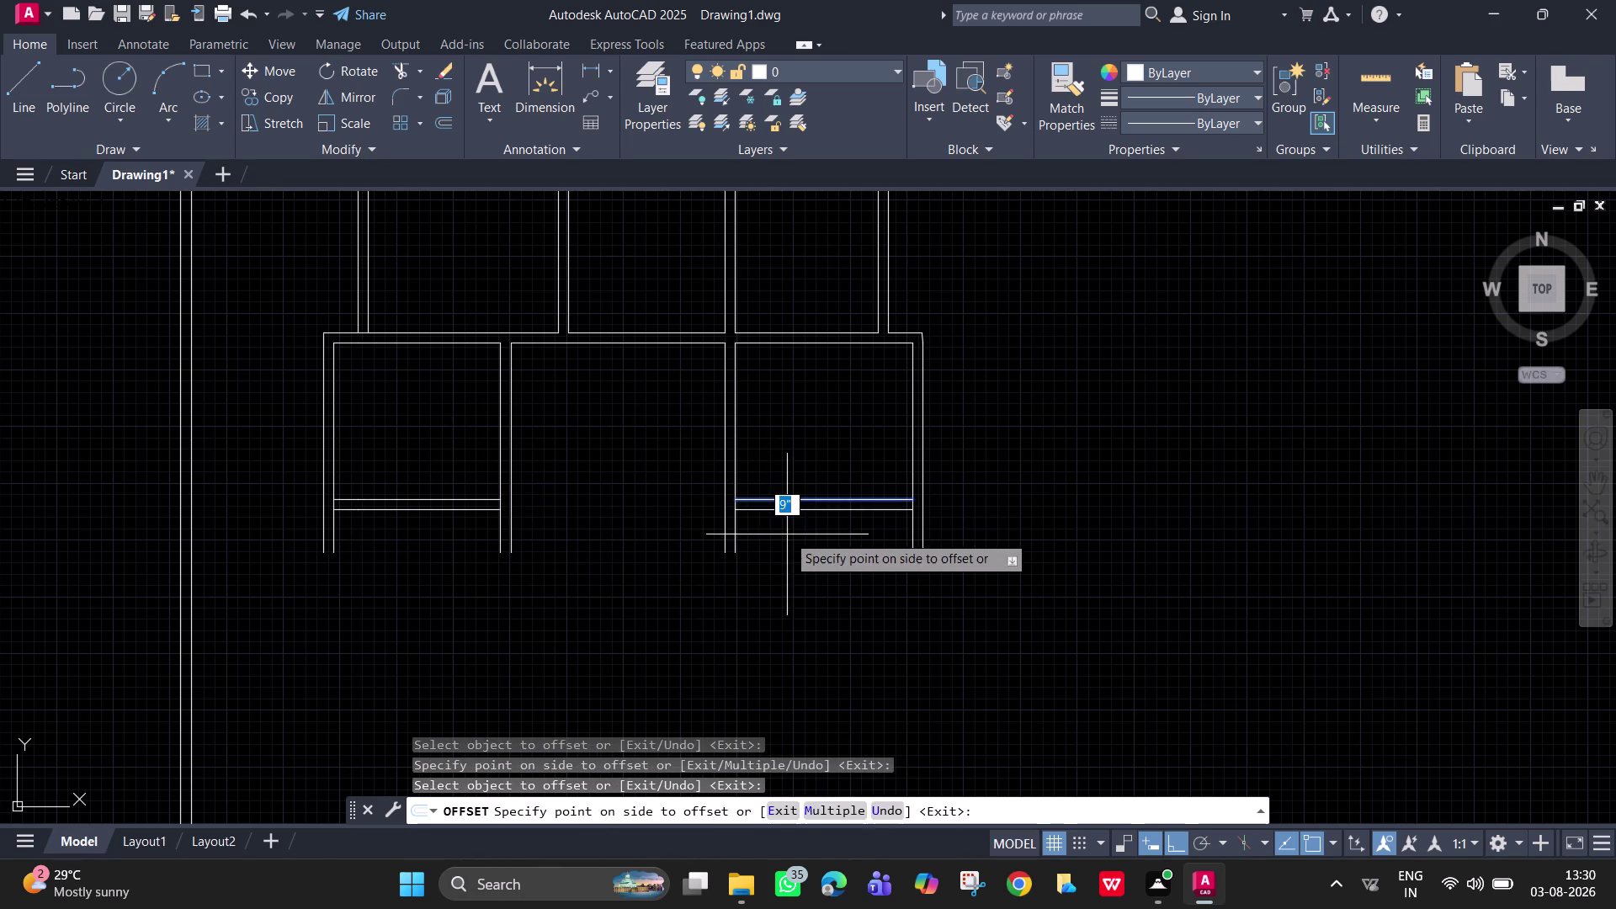
key(space)
Join the new wall lines into polylines.
drag(418, 573, 380, 506)
click(367, 485)
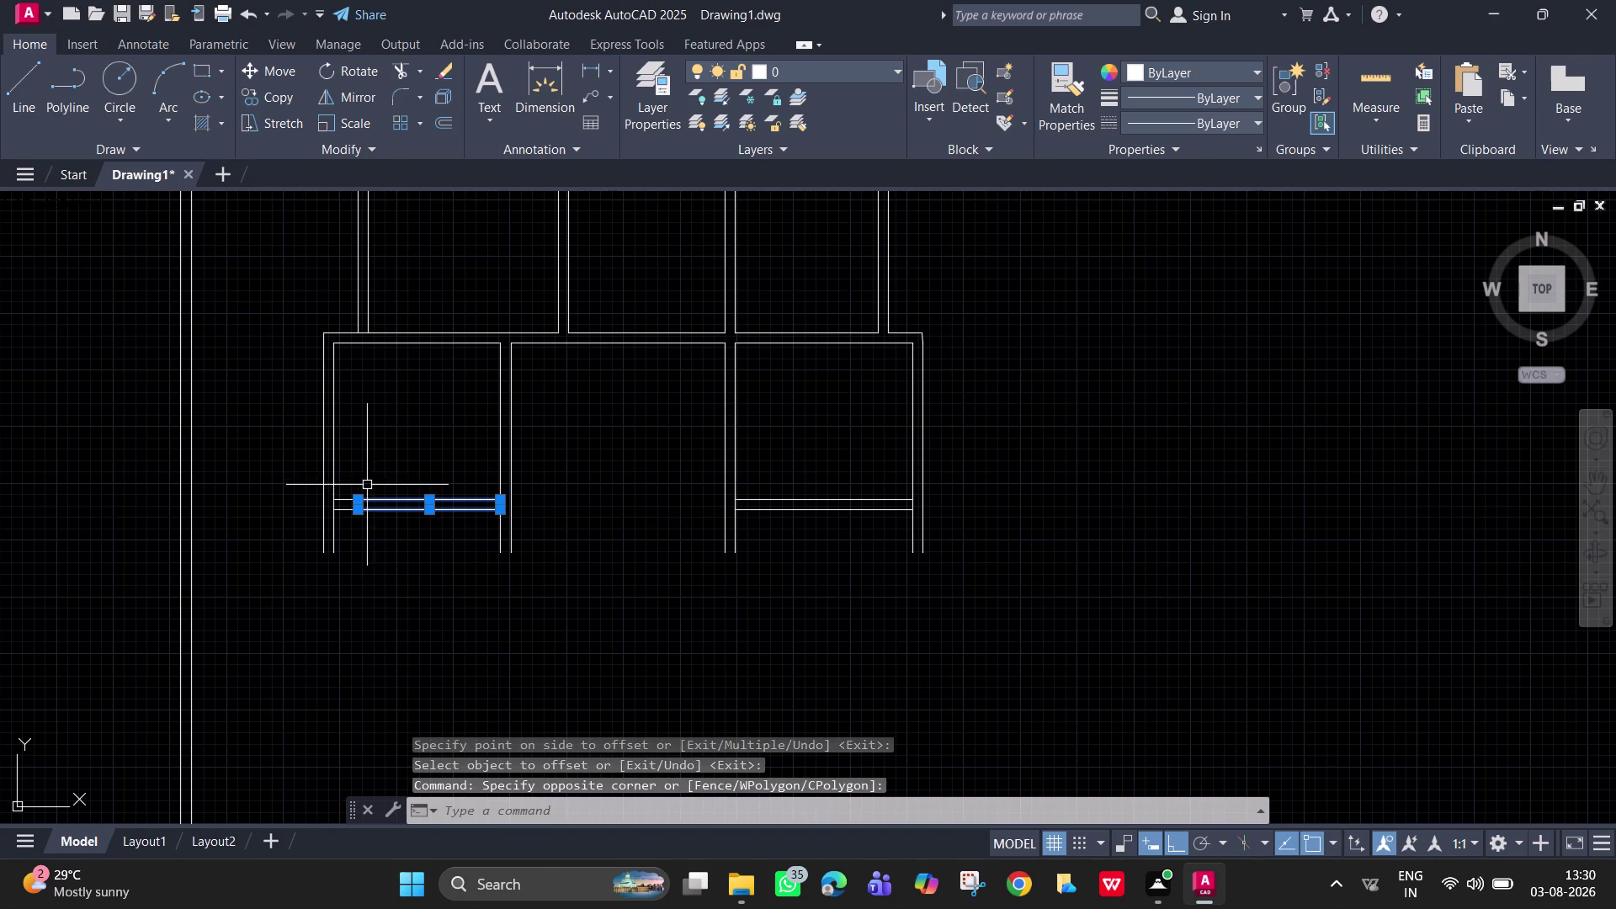
drag(347, 492, 351, 525)
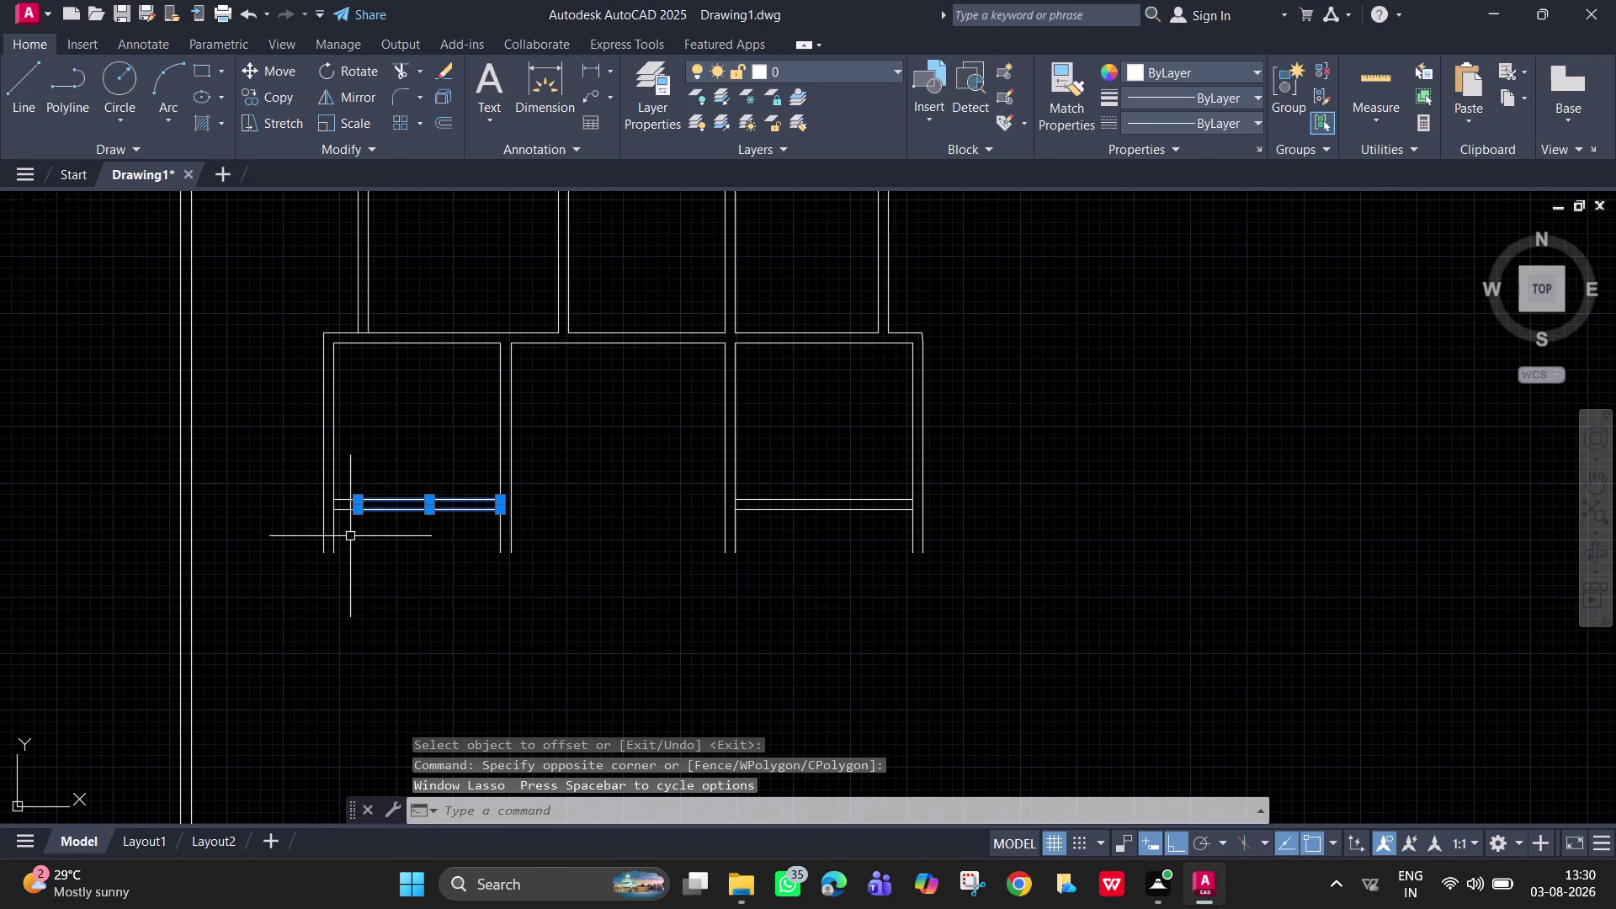
drag(350, 536, 349, 528)
click(341, 487)
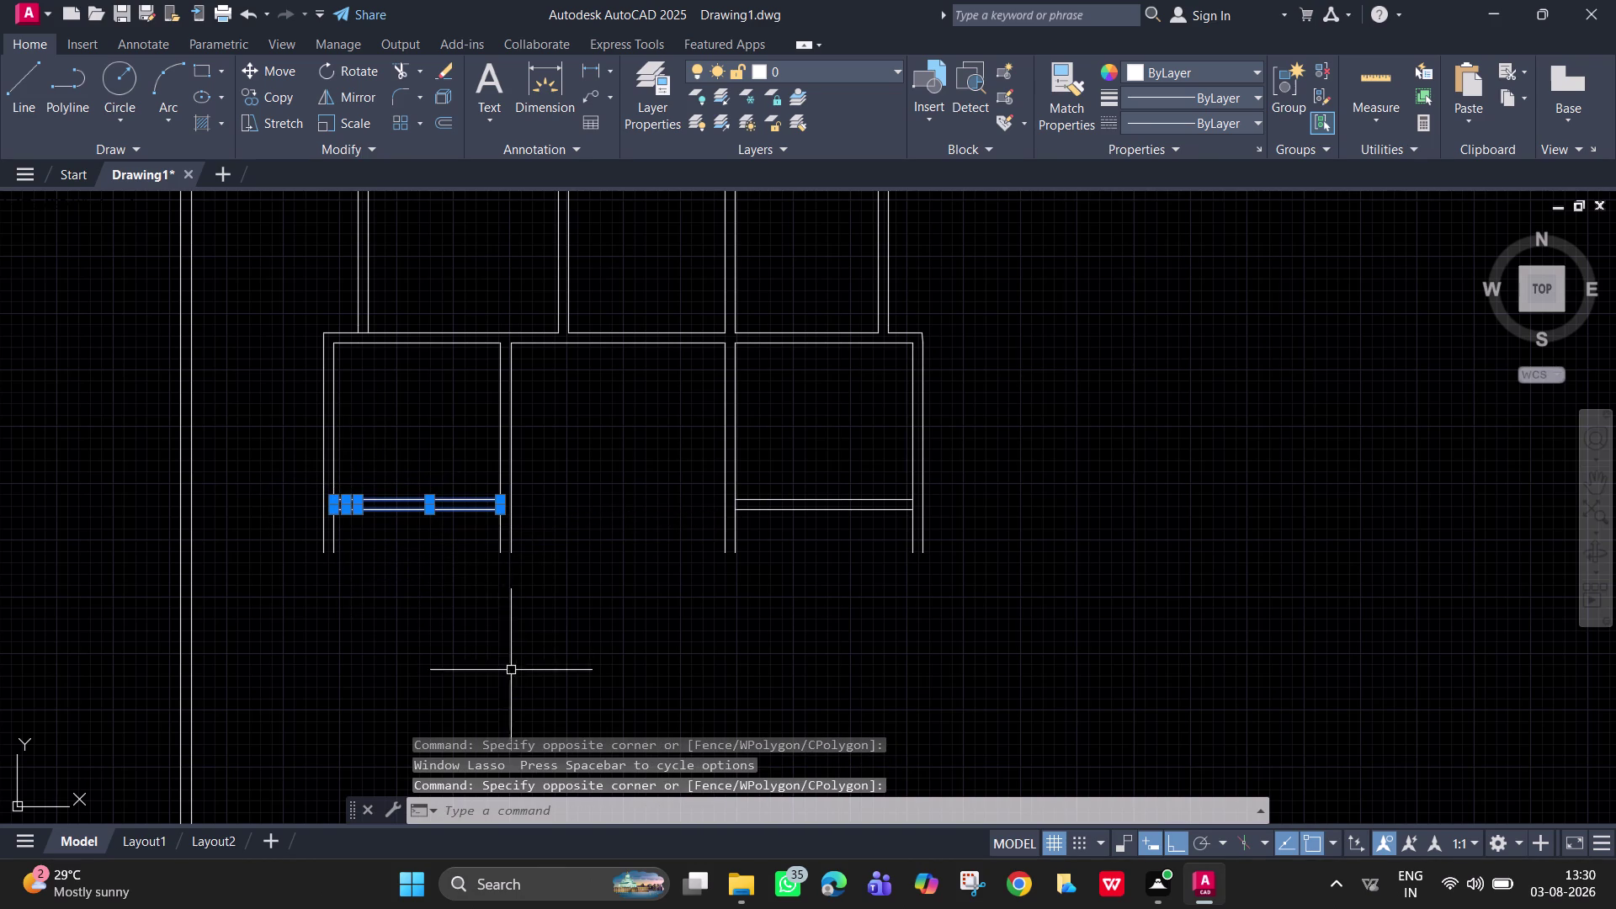
key(j)
key(Return)
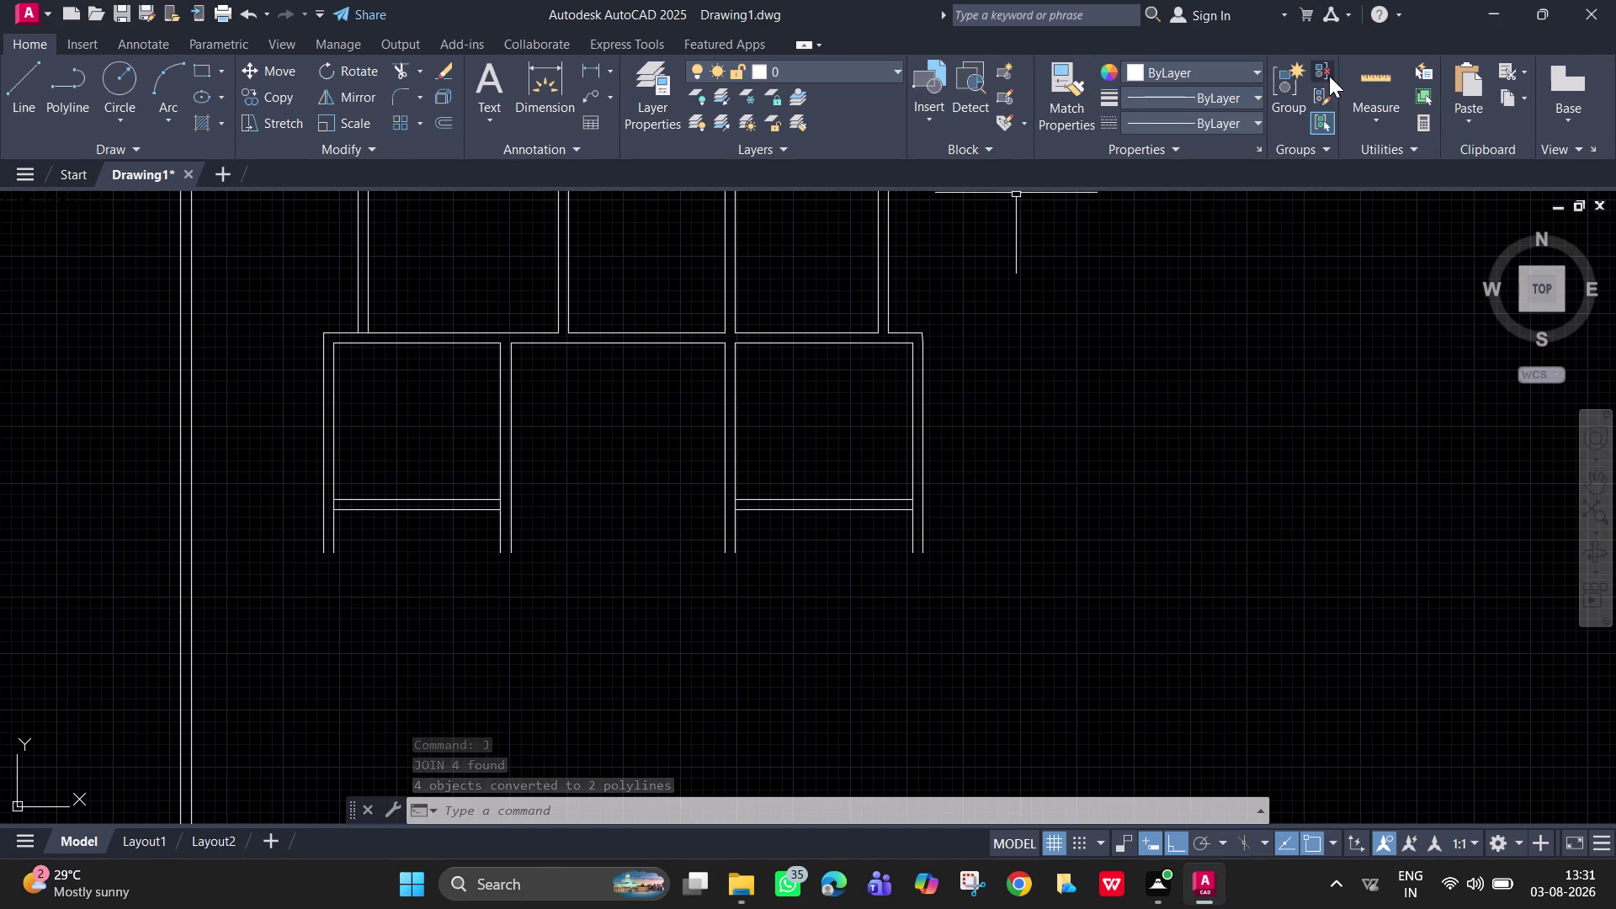
click(1360, 84)
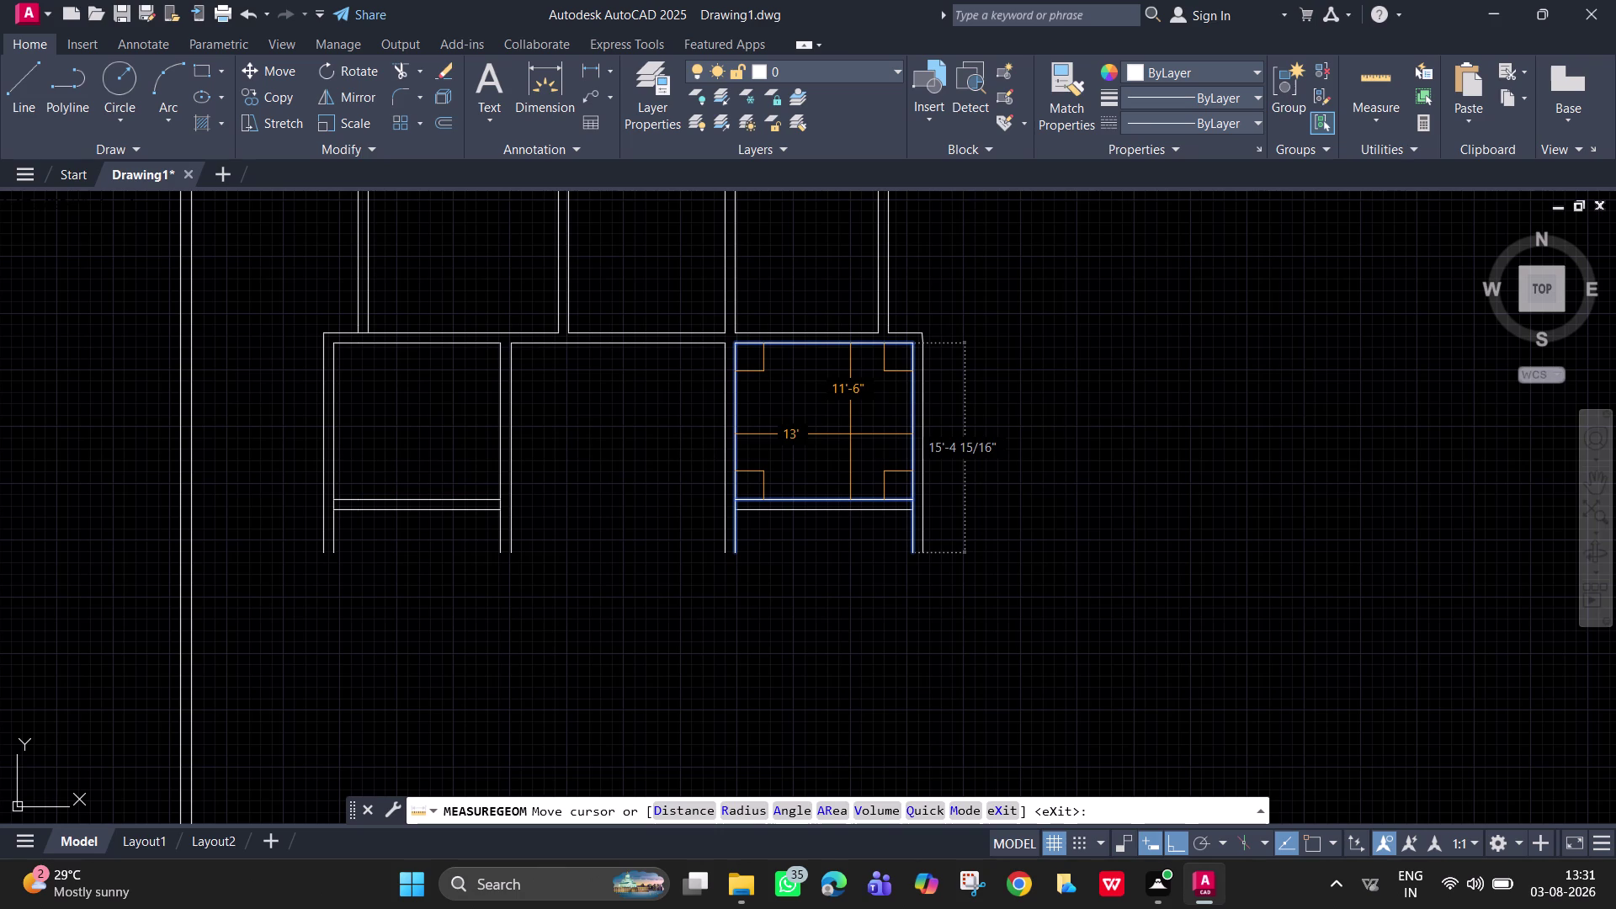
key(Escape)
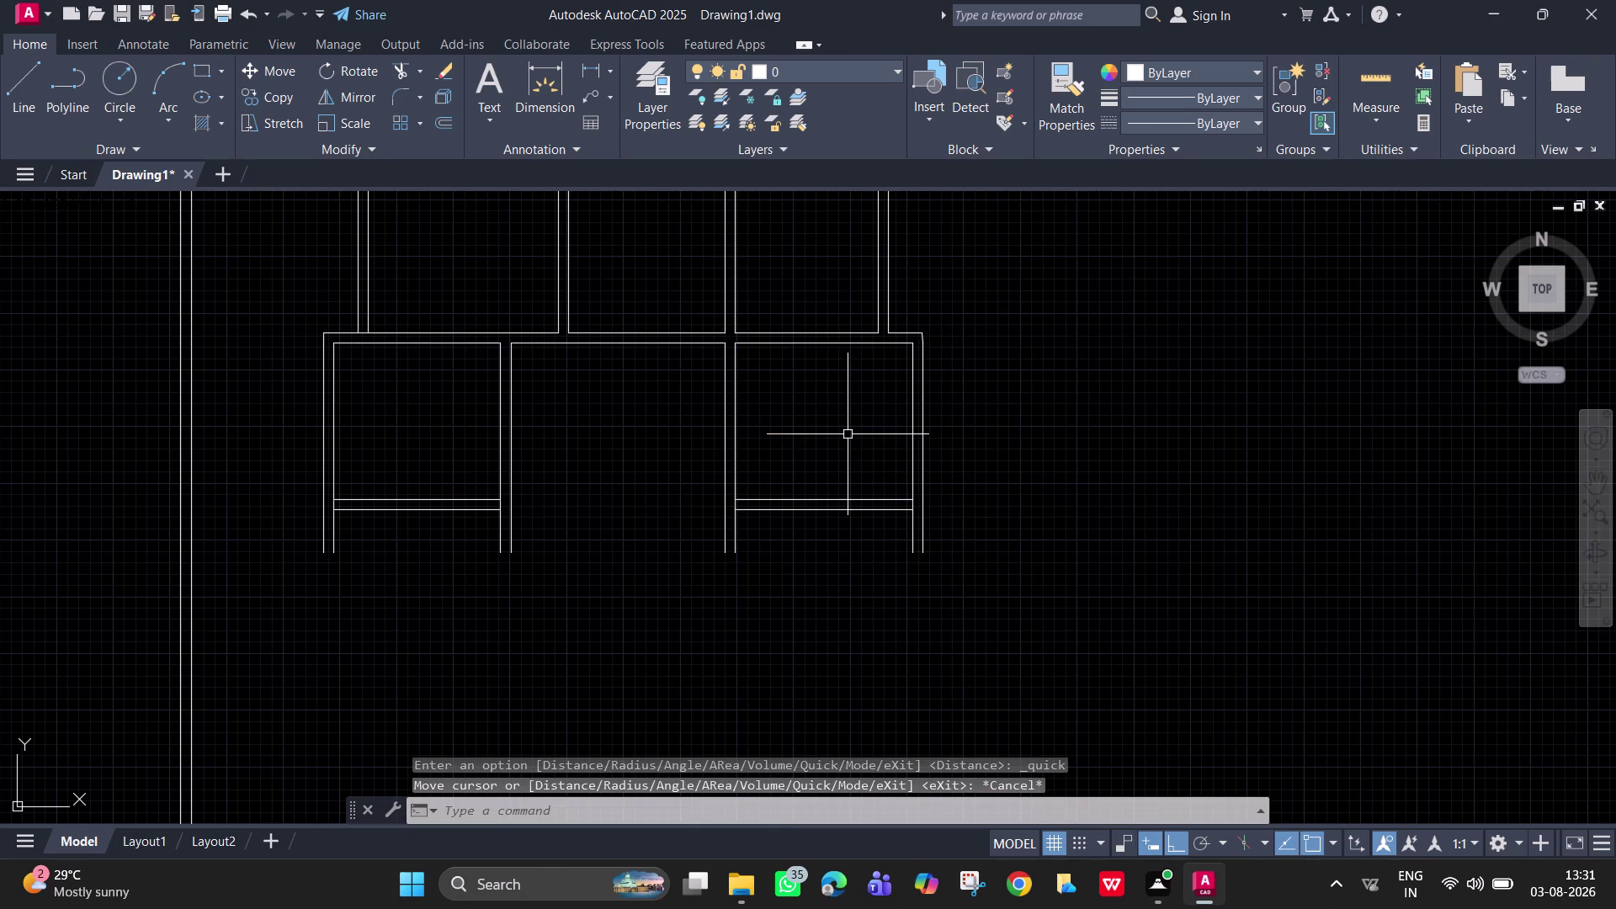
scroll(down, 3)
middle_drag(554, 472, 609, 520)
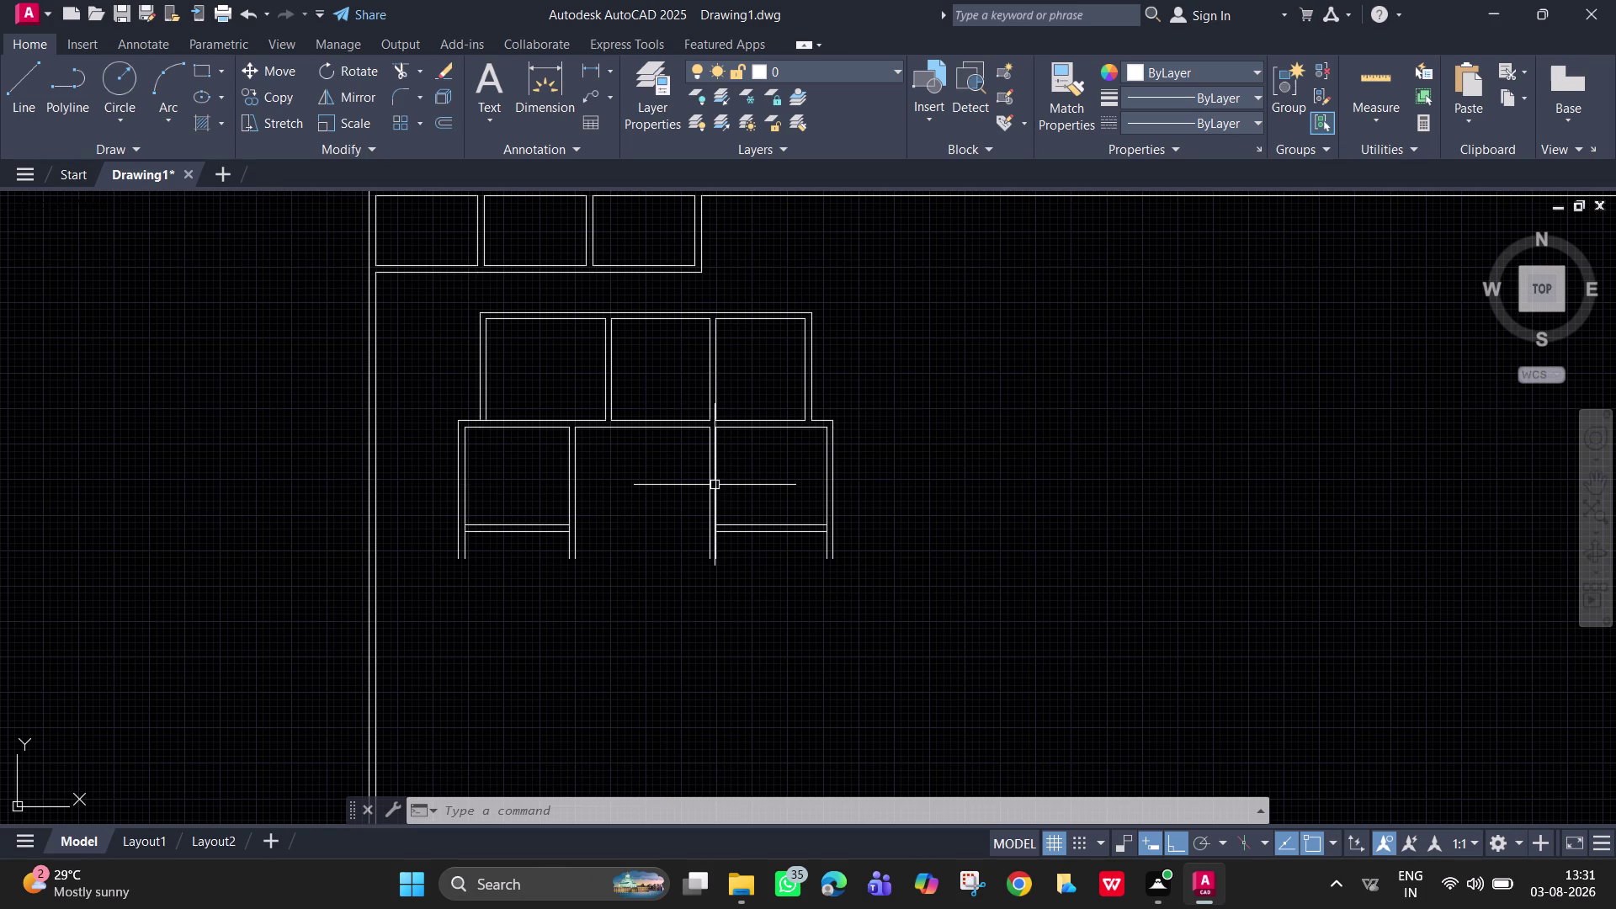
Copy the central room's top wall line 21'-7½" downward.
key(o)
key(Return)
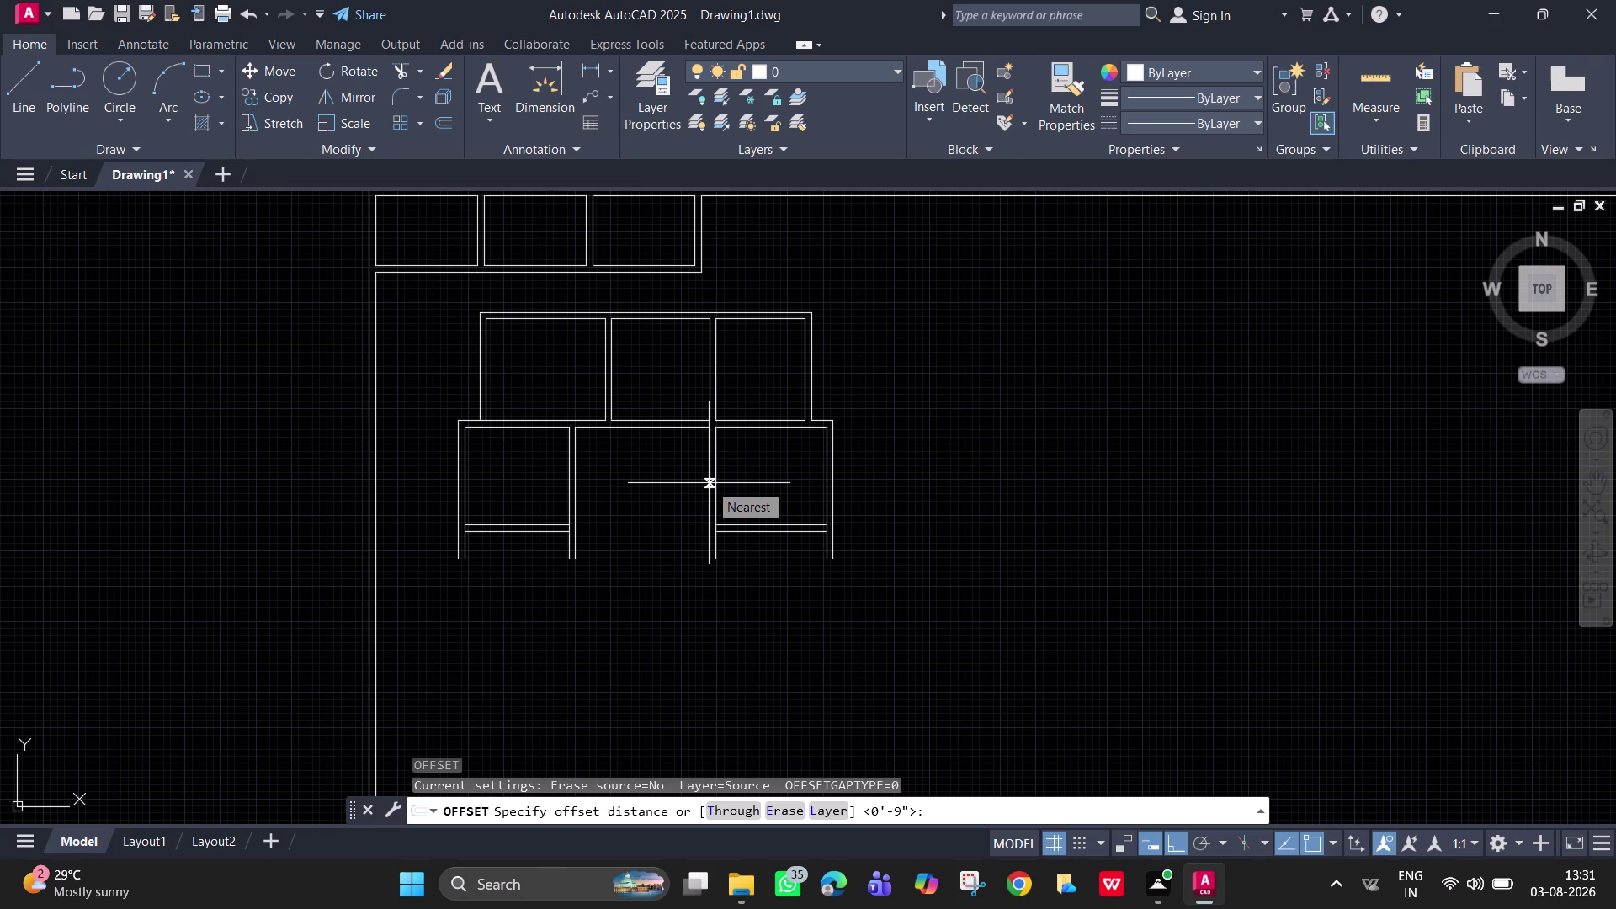
text(21')
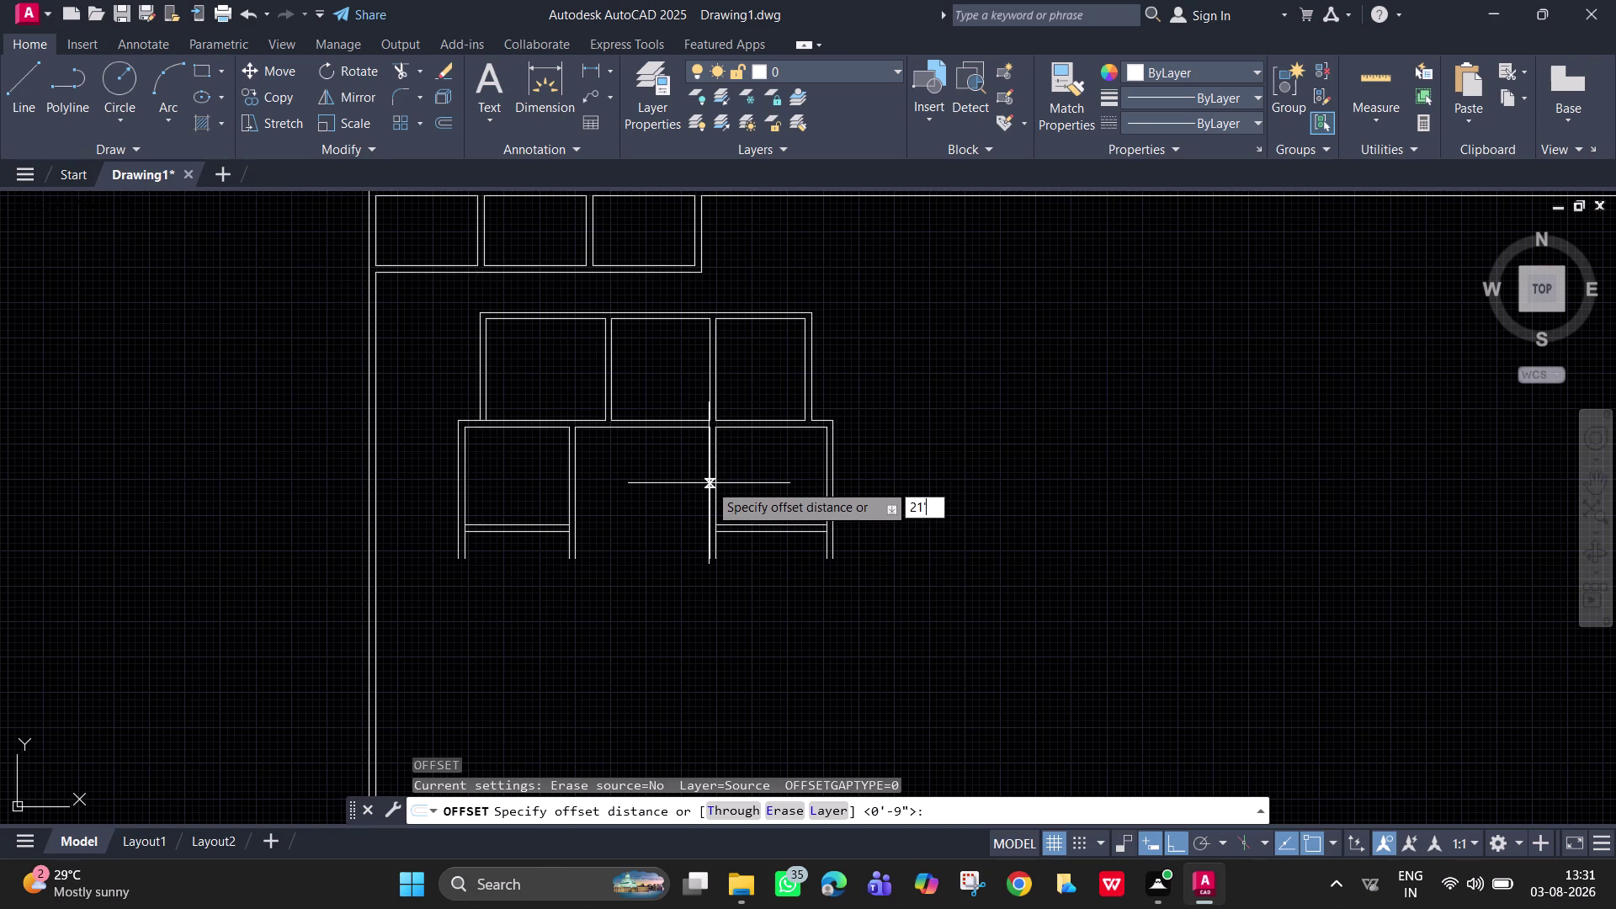
text(7.5)
text(")
key(Return)
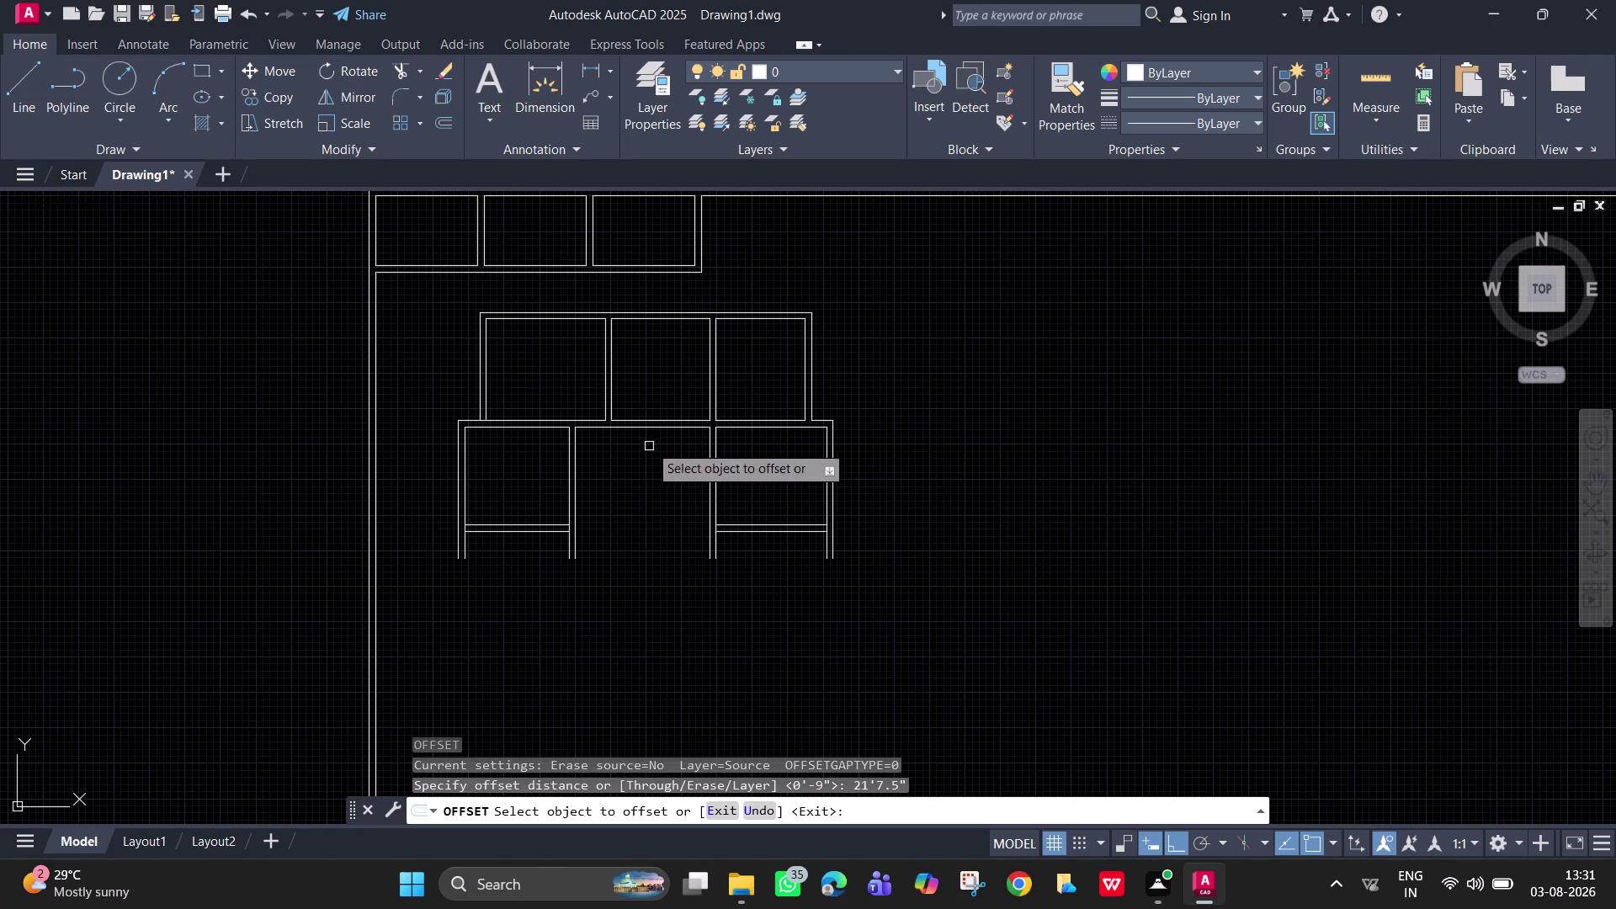
click(649, 426)
click(651, 599)
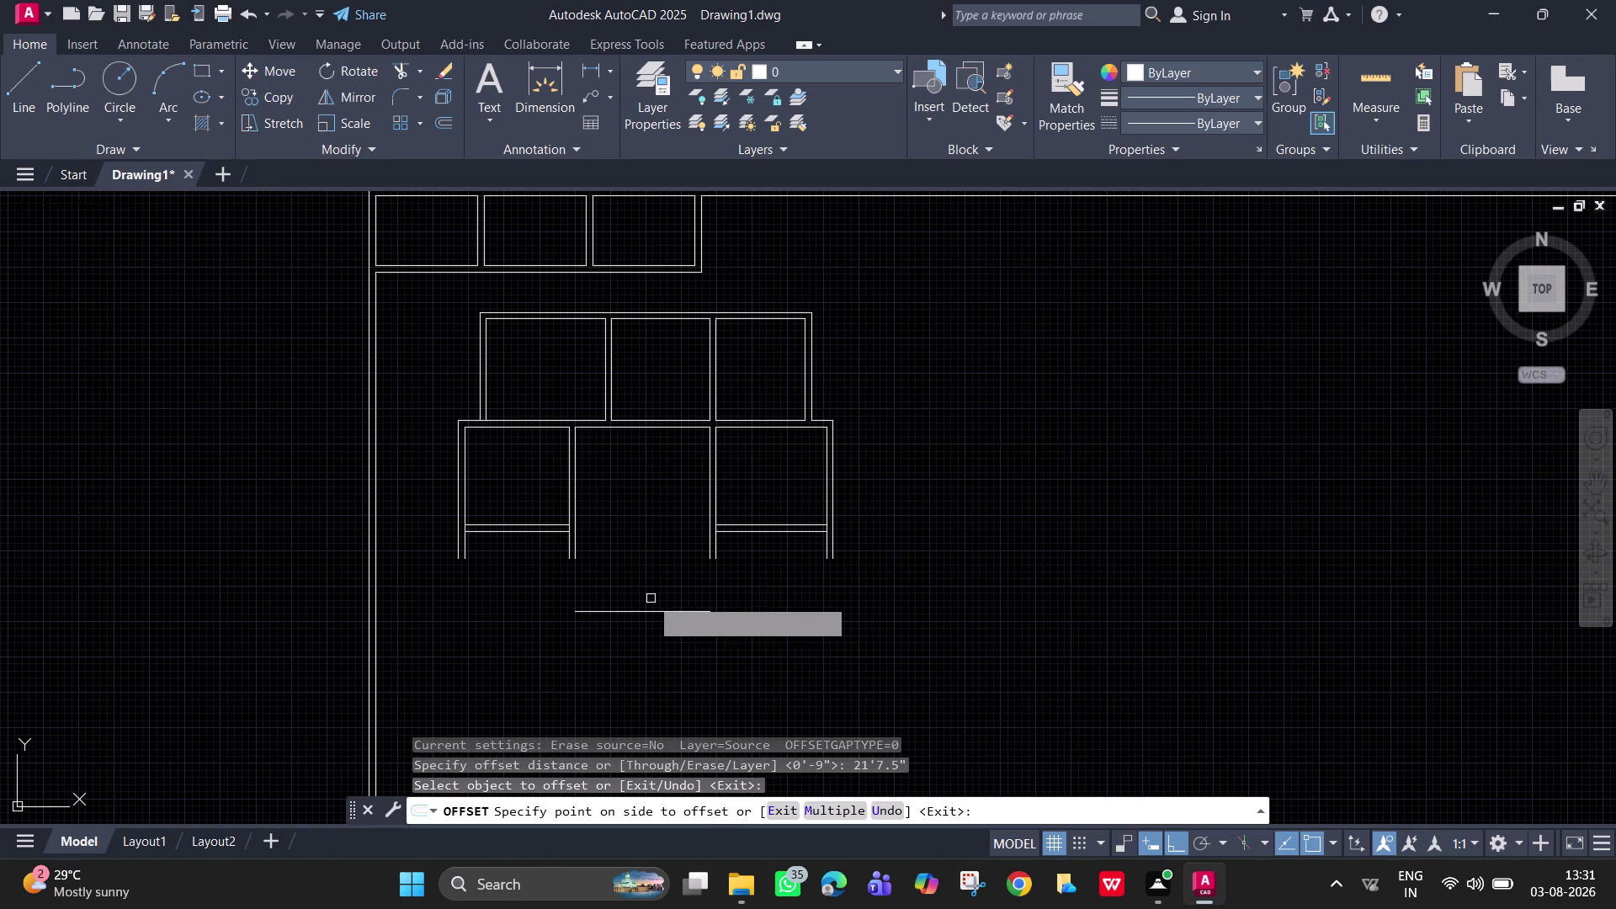
key(space)
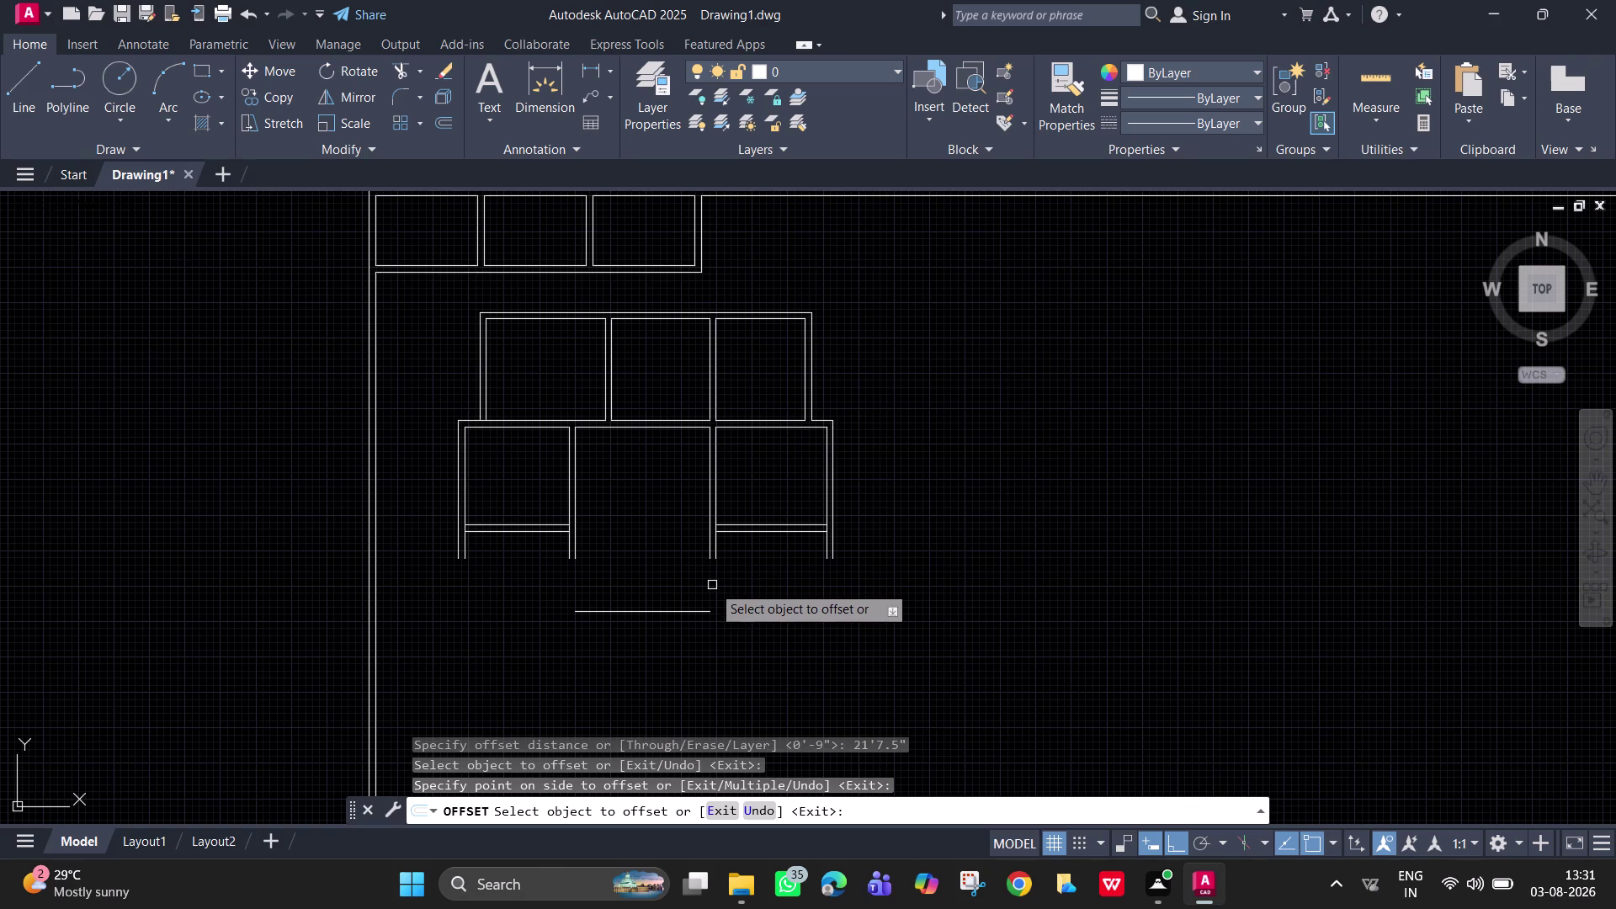
key(space)
Add a 9" copy below that new bottom wall line.
key(9)
key(Return)
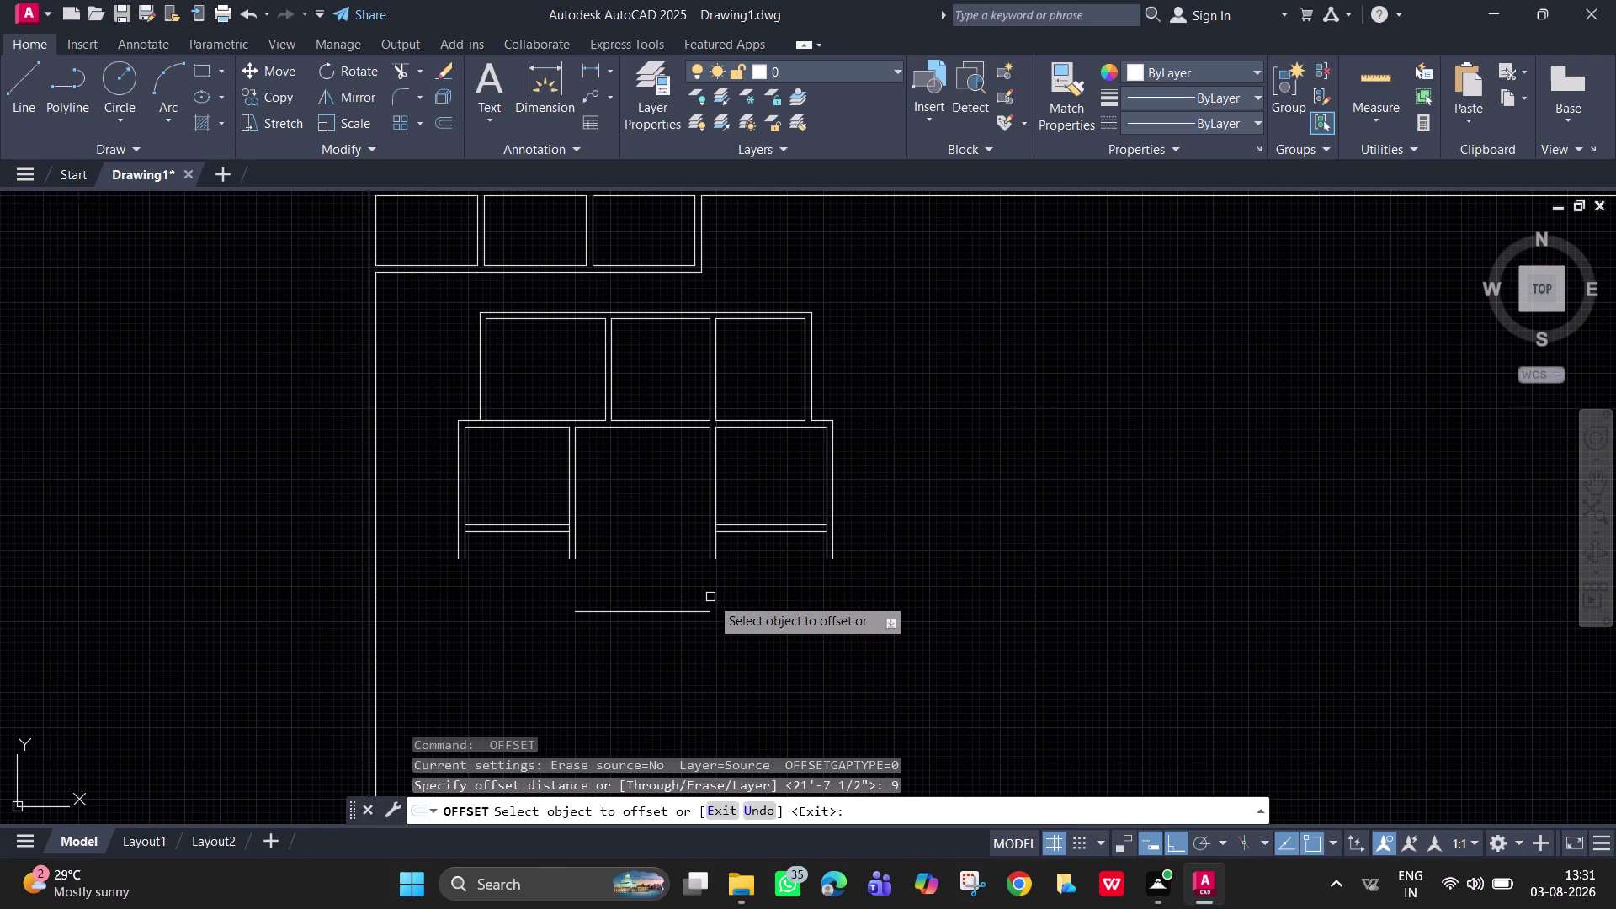
click(698, 610)
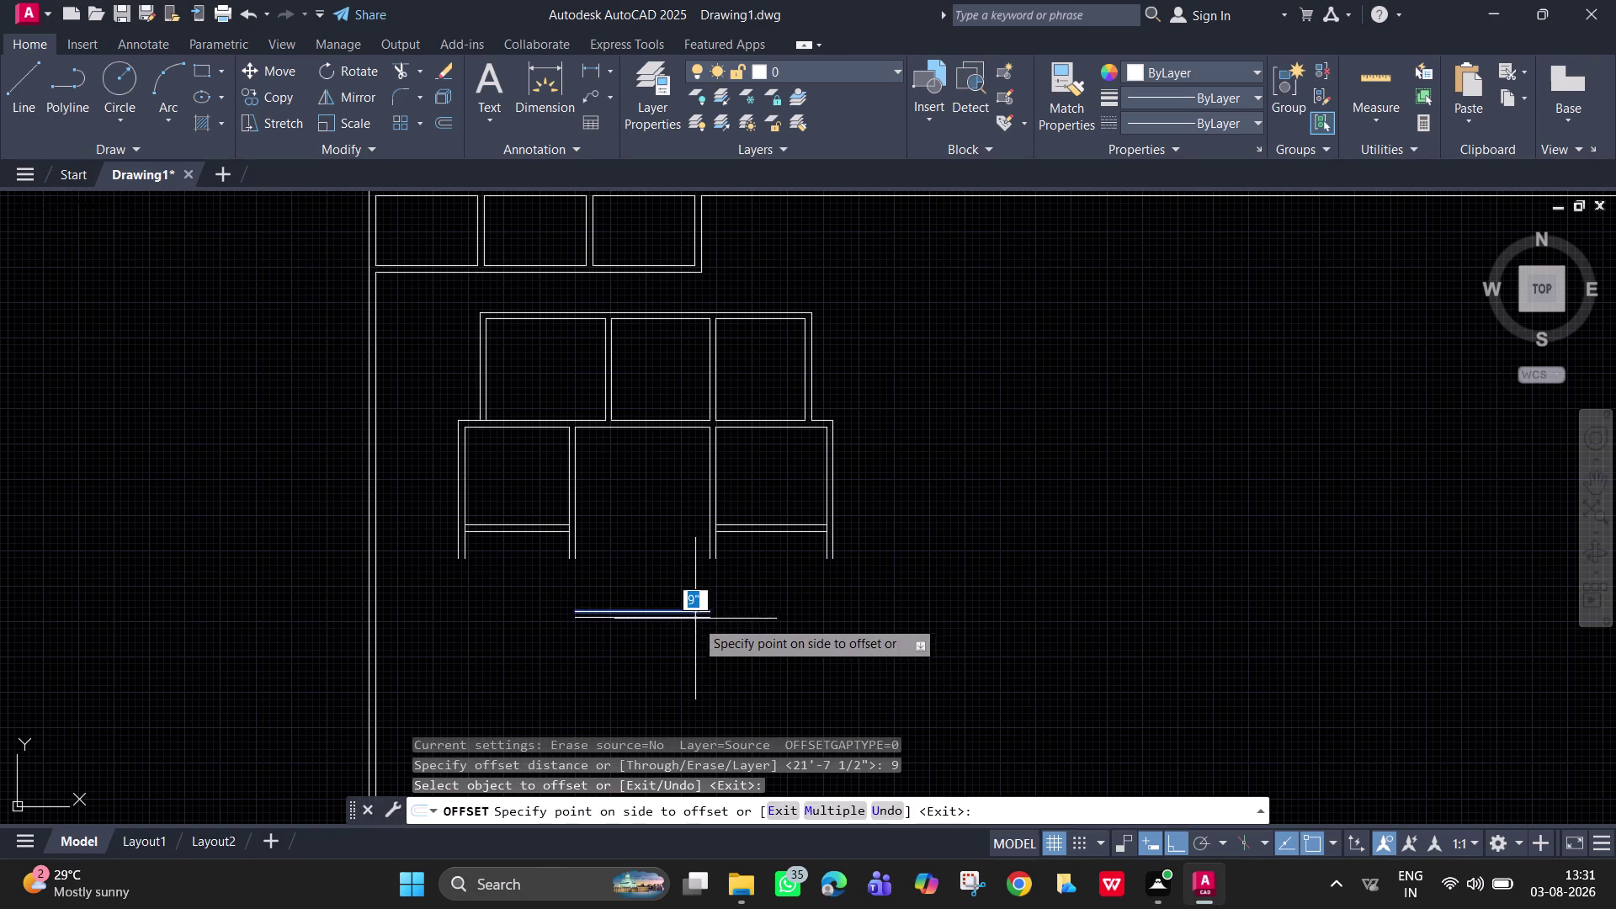
click(695, 642)
key(space)
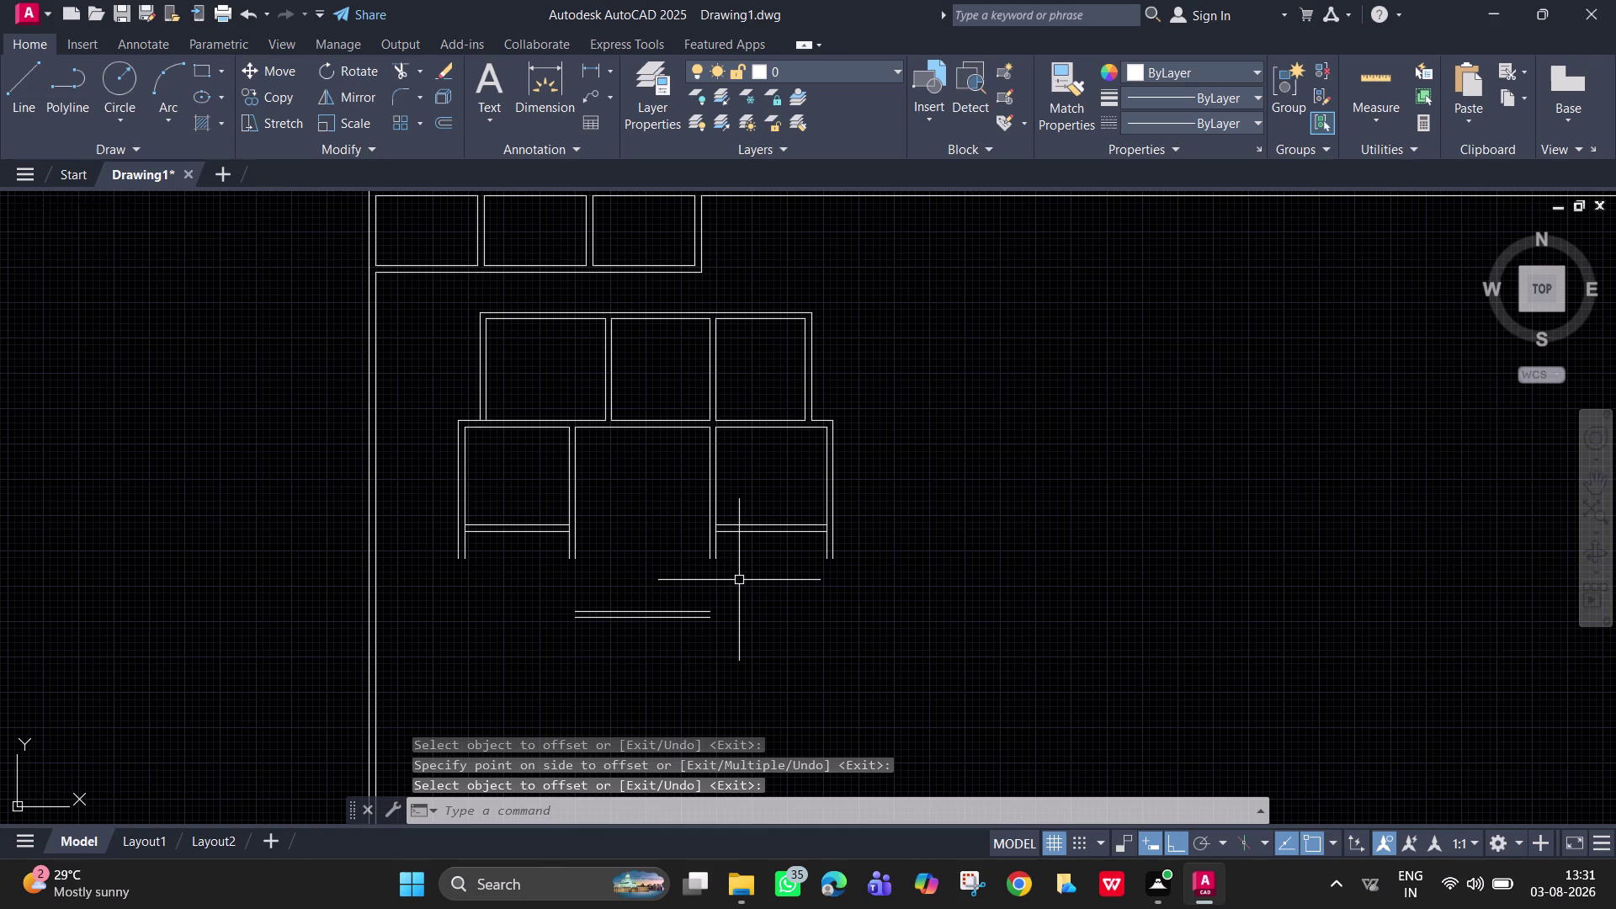
Begin extending the central room's side wall down with EX.
text(ex)
key(space)
click(709, 551)
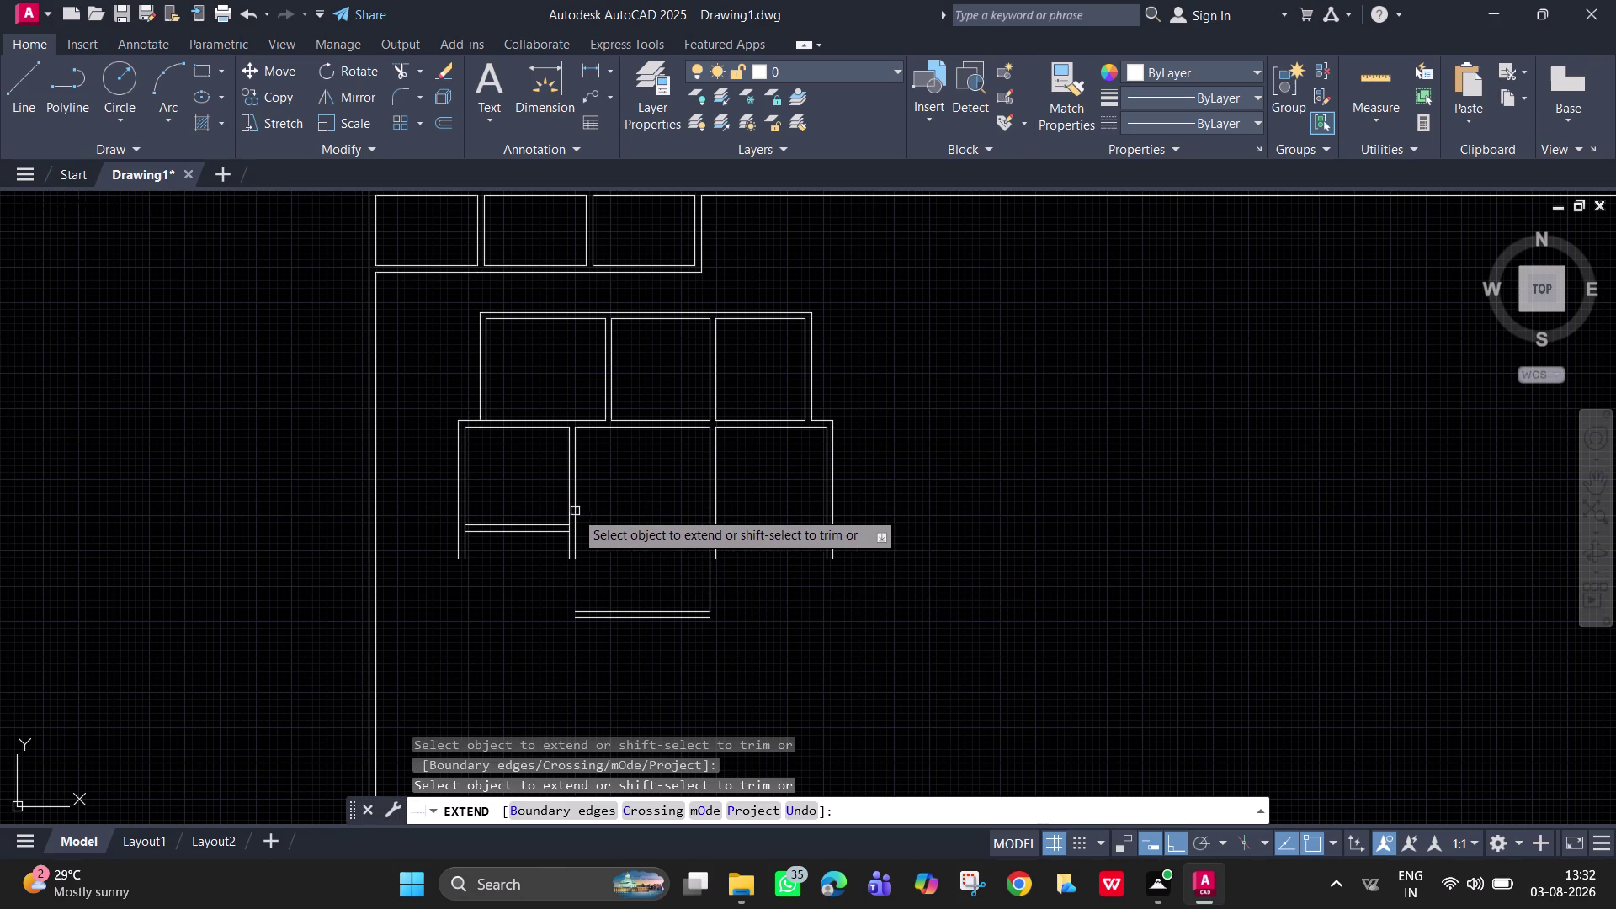
Extend the other central room side wall down to the bottom wall.
click(573, 507)
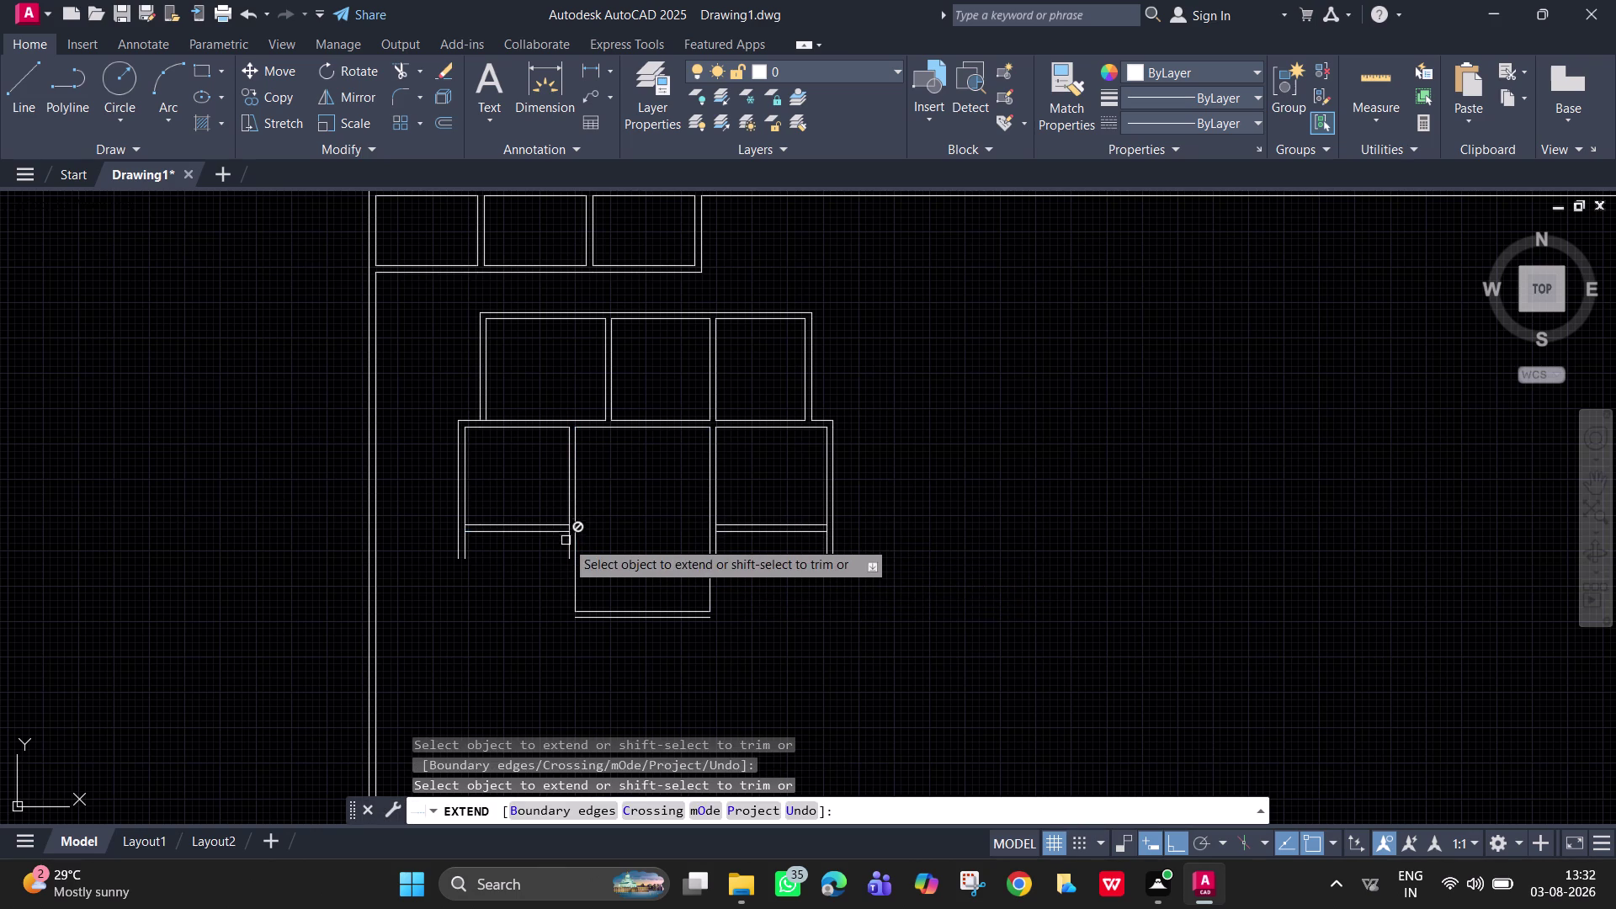
scroll(up, 3)
key(space)
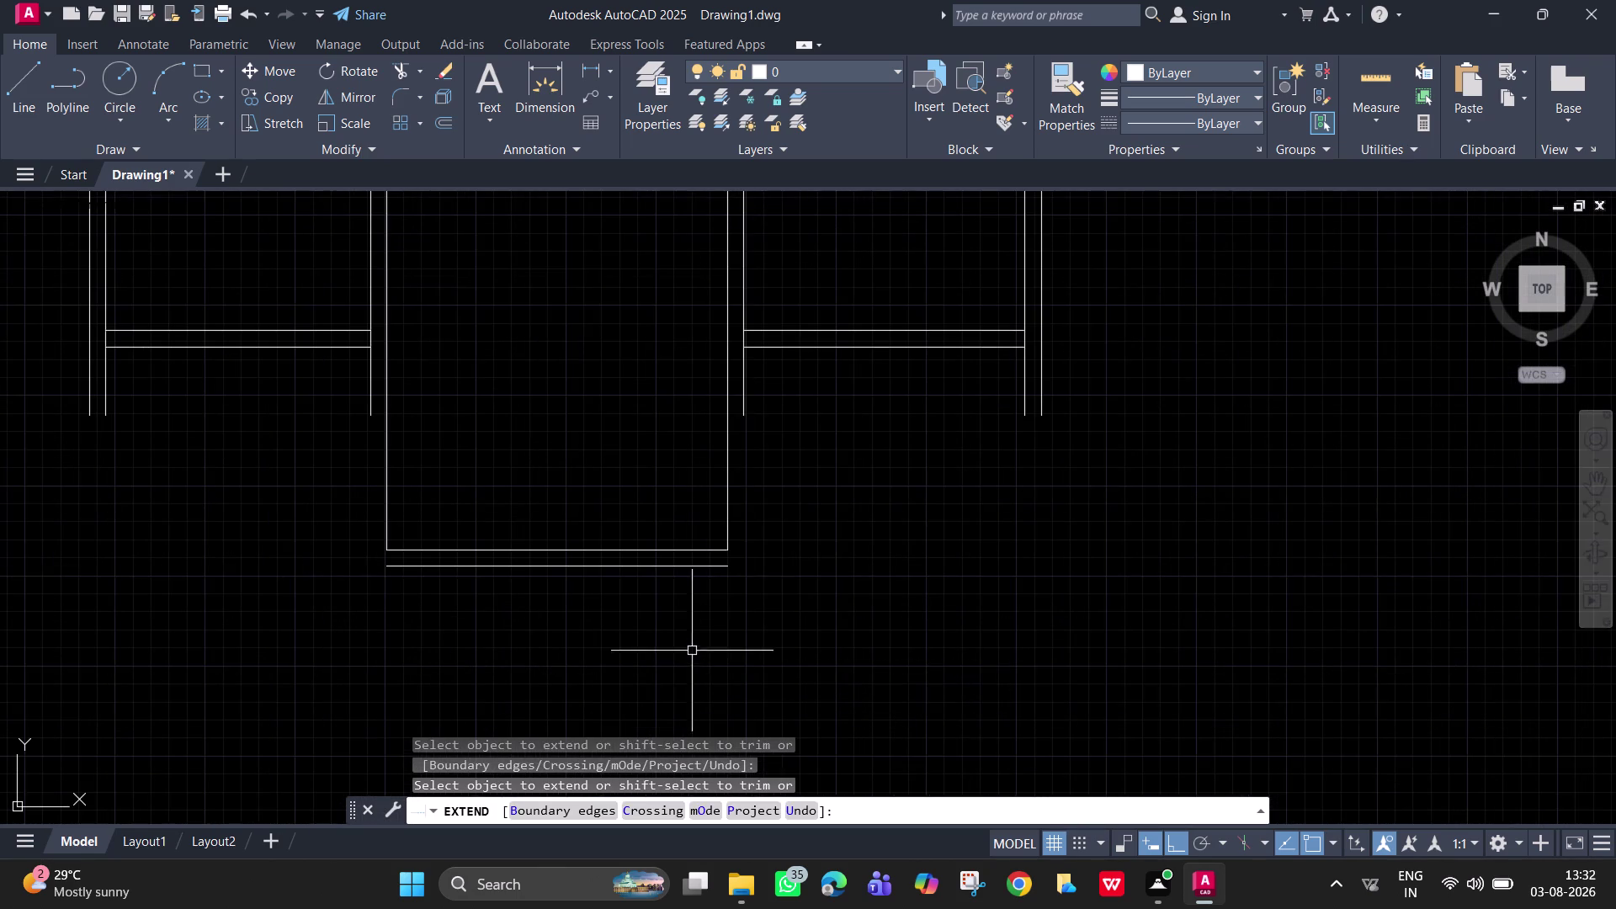
Lengthen the outer bottom wall line with short lines on the right and left.
key(l)
key(Return)
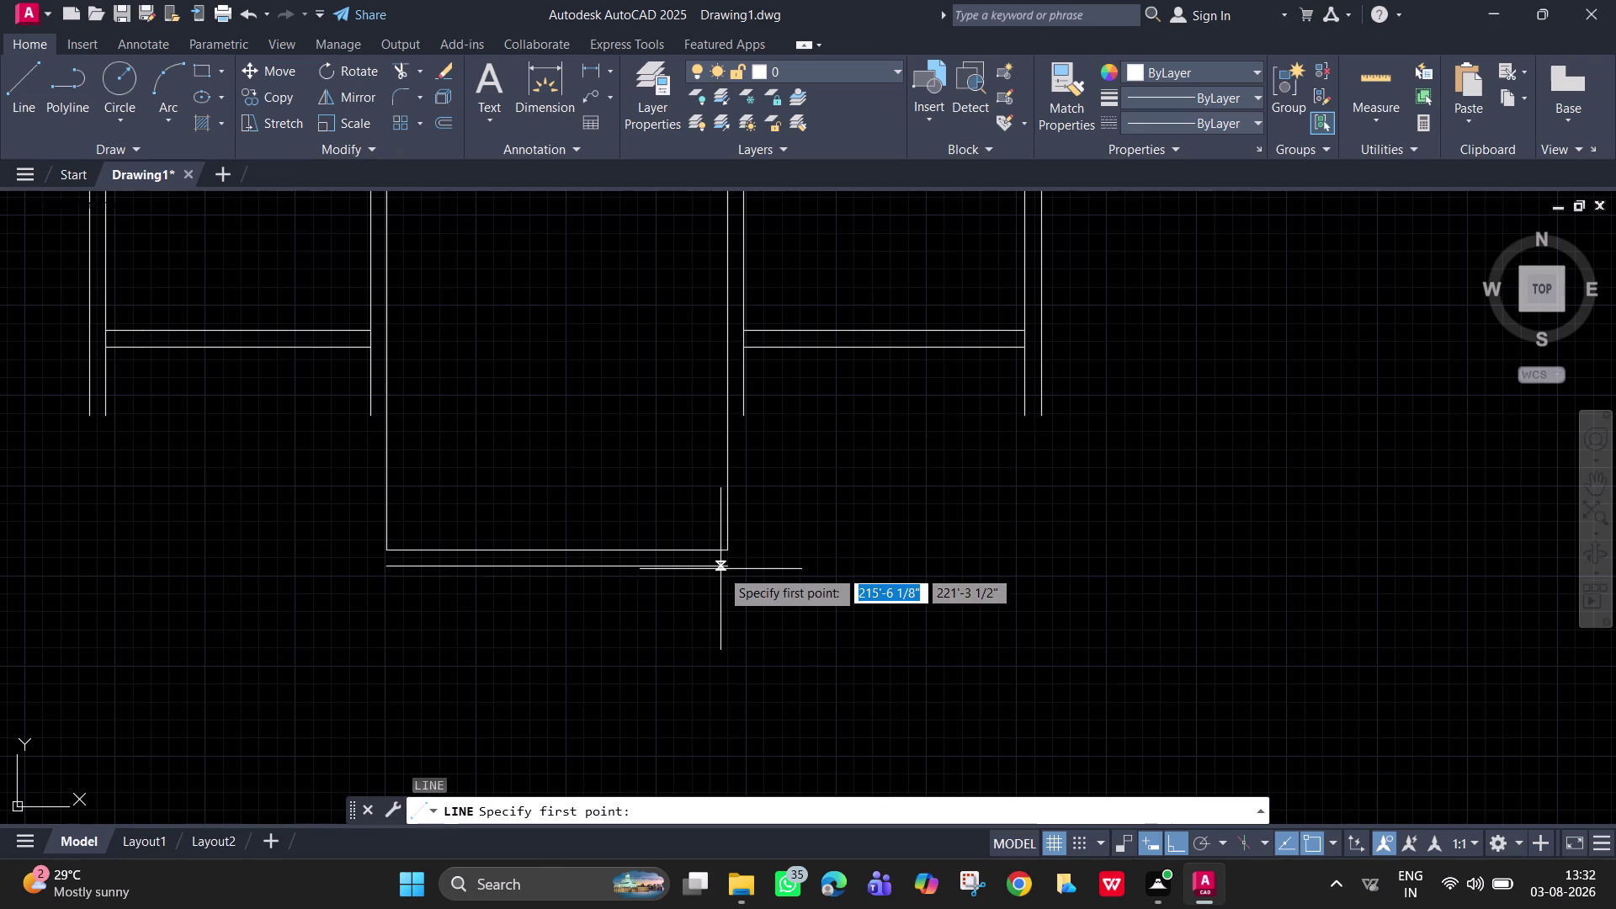
click(729, 563)
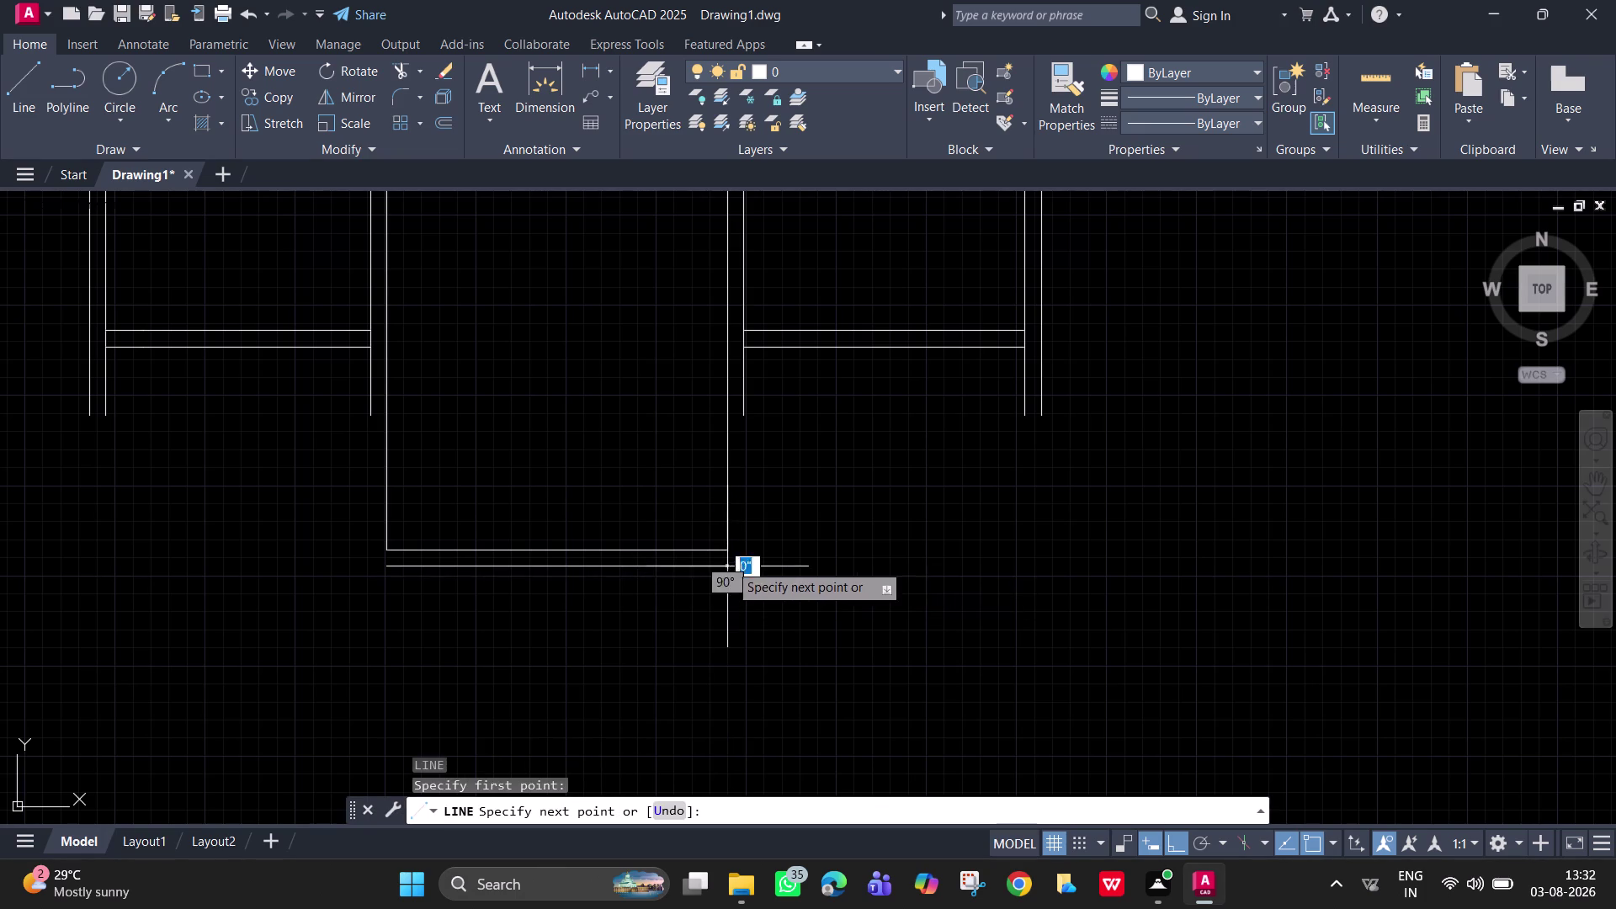
click(782, 565)
key(space)
key(space)
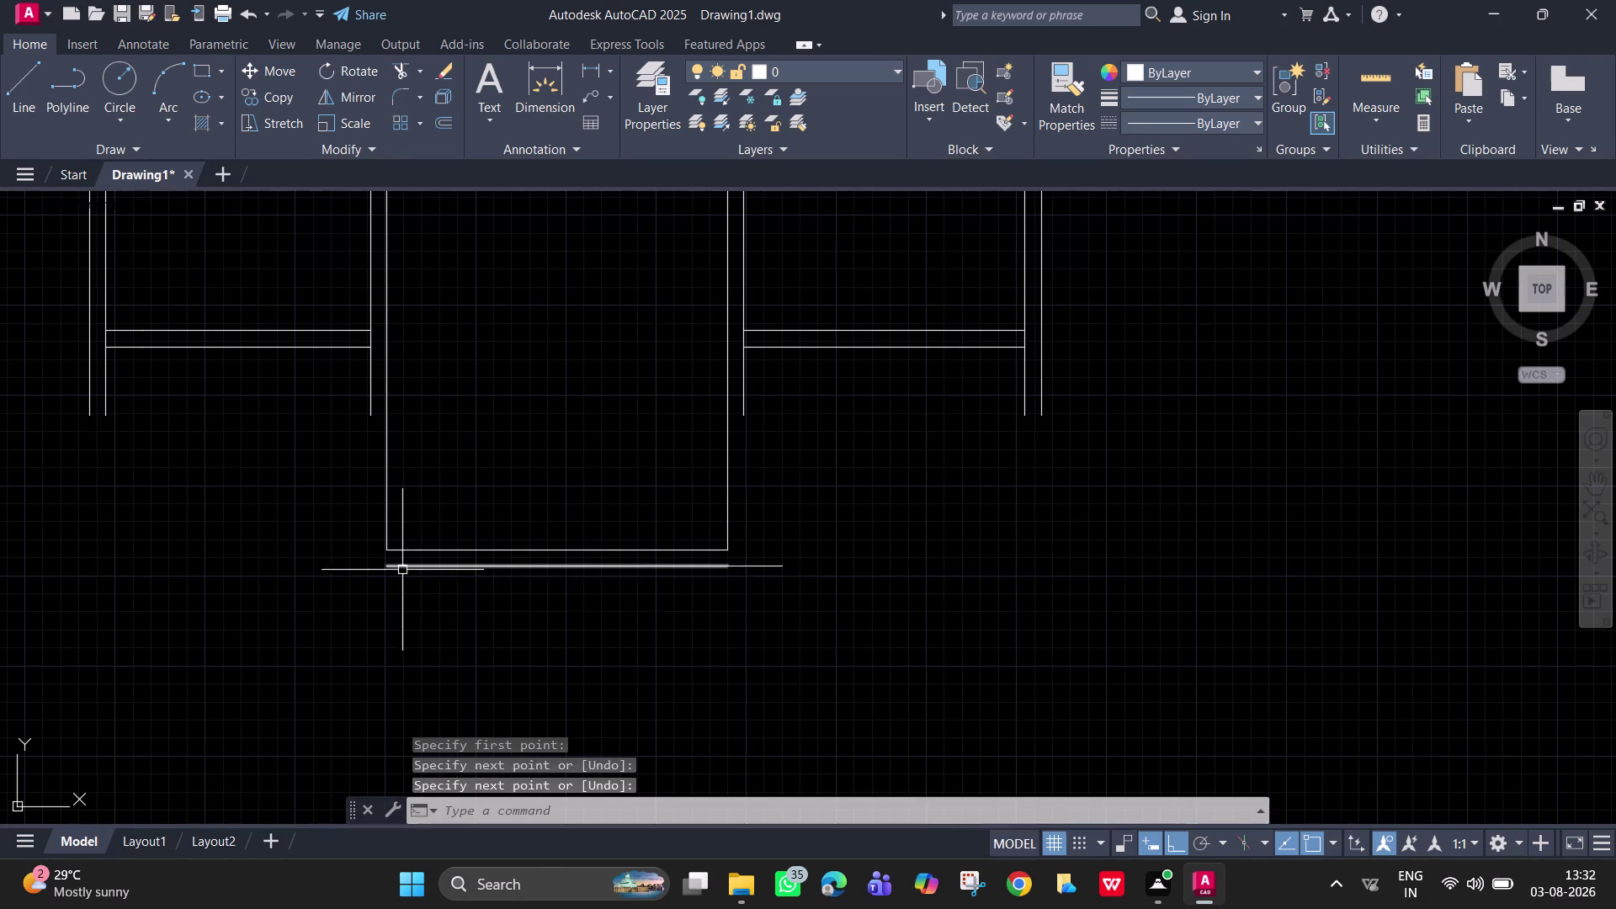
click(384, 568)
click(343, 568)
key(space)
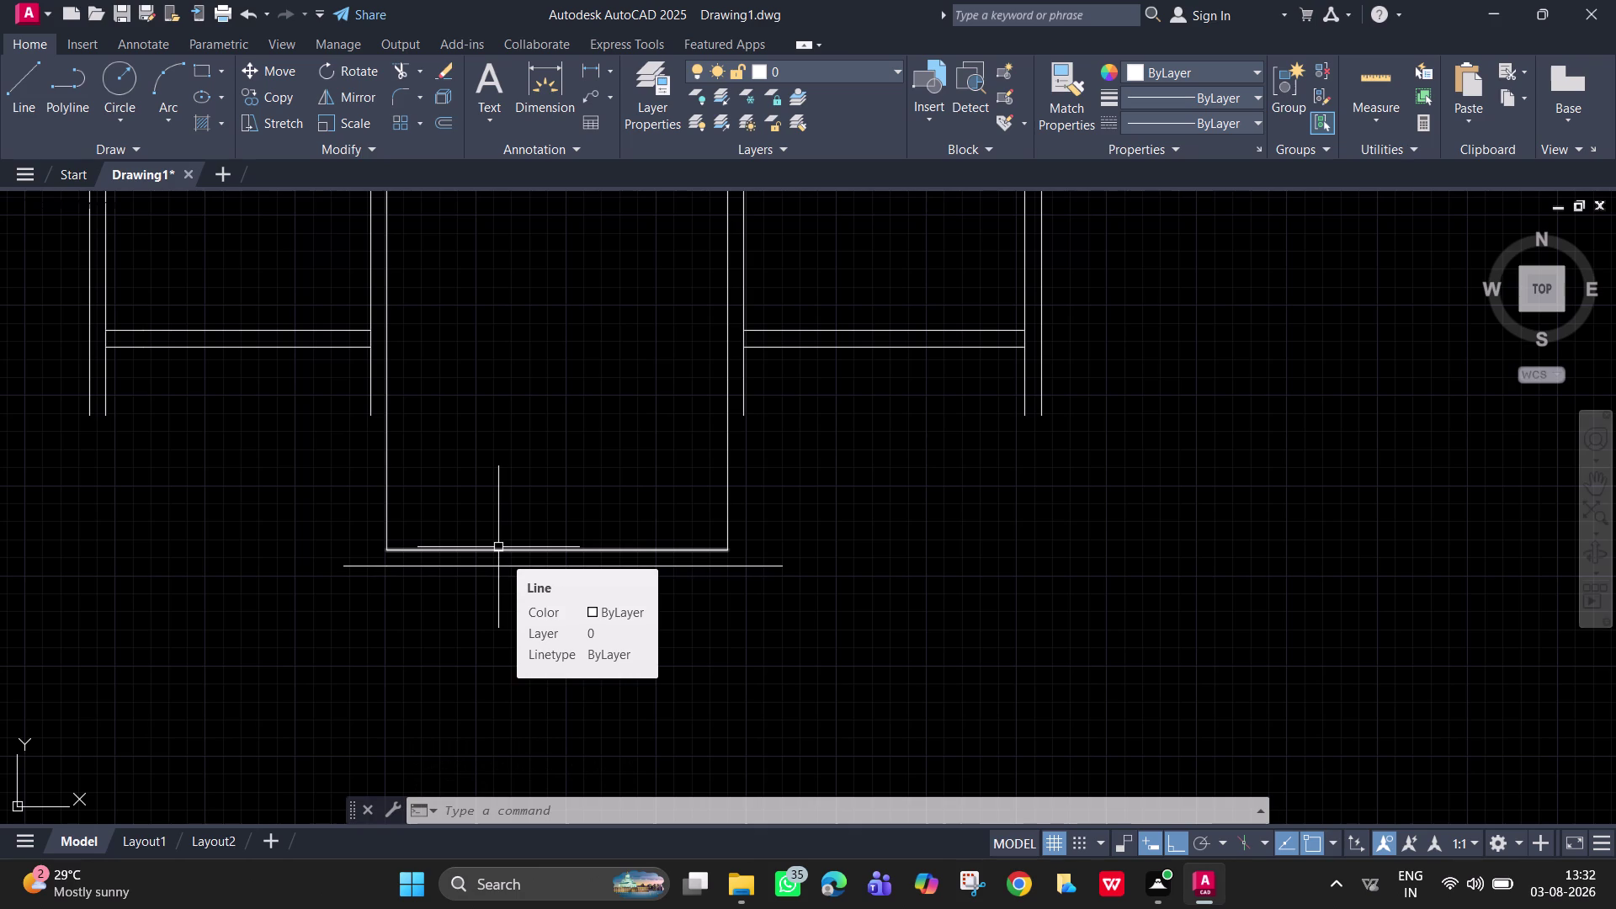
key(space)
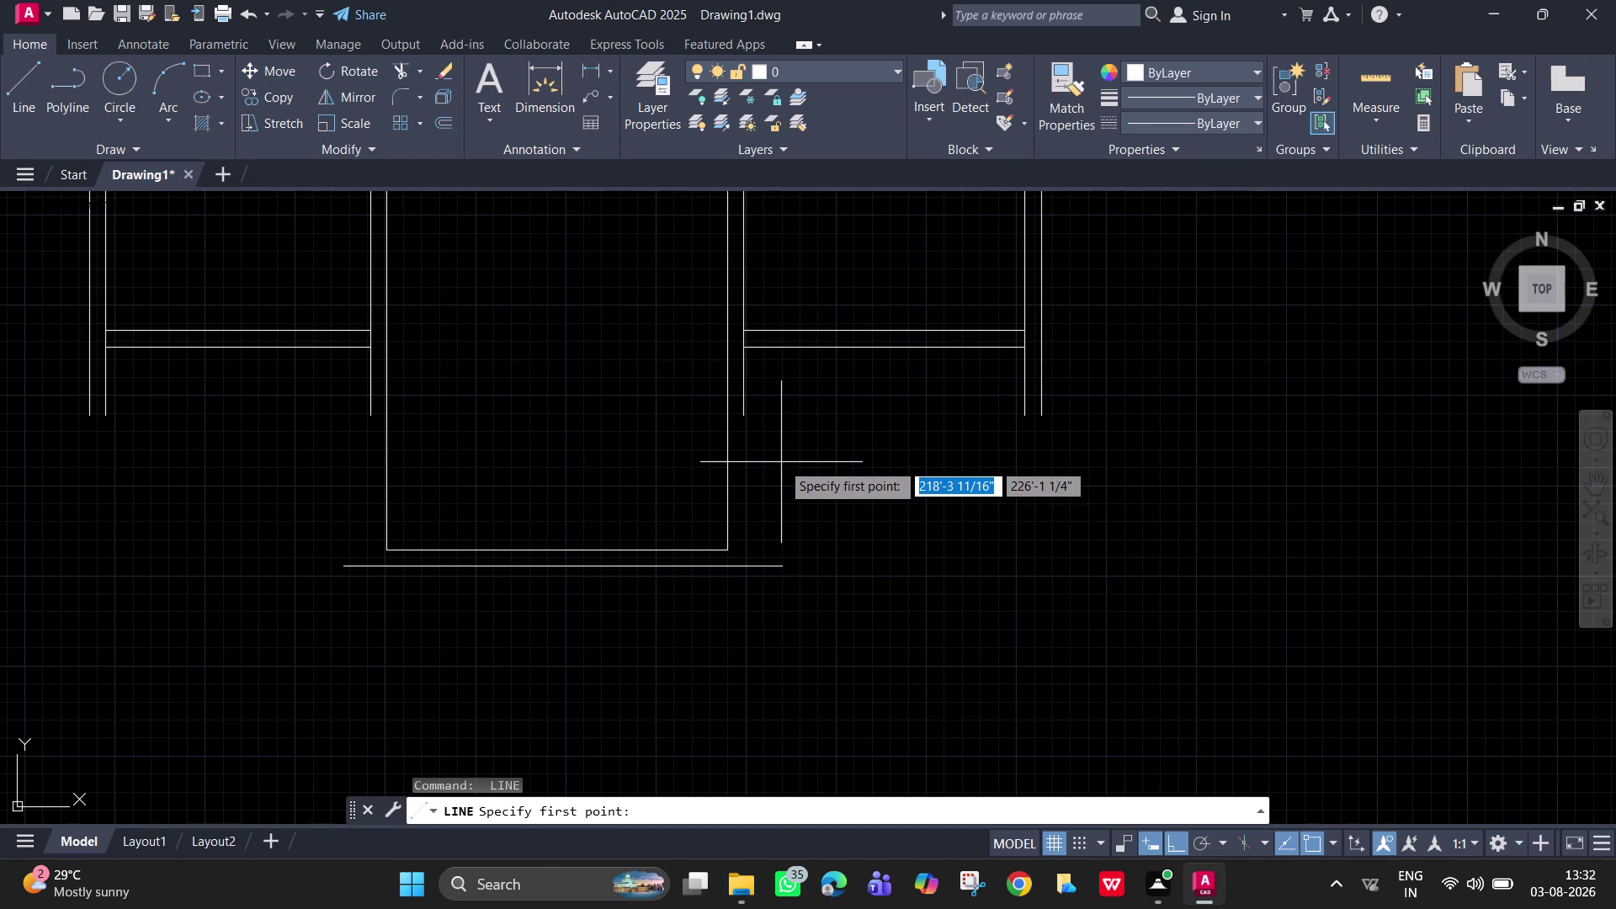
Cancel the stray line and extend the left and right outer walls to the bottom line.
key(space)
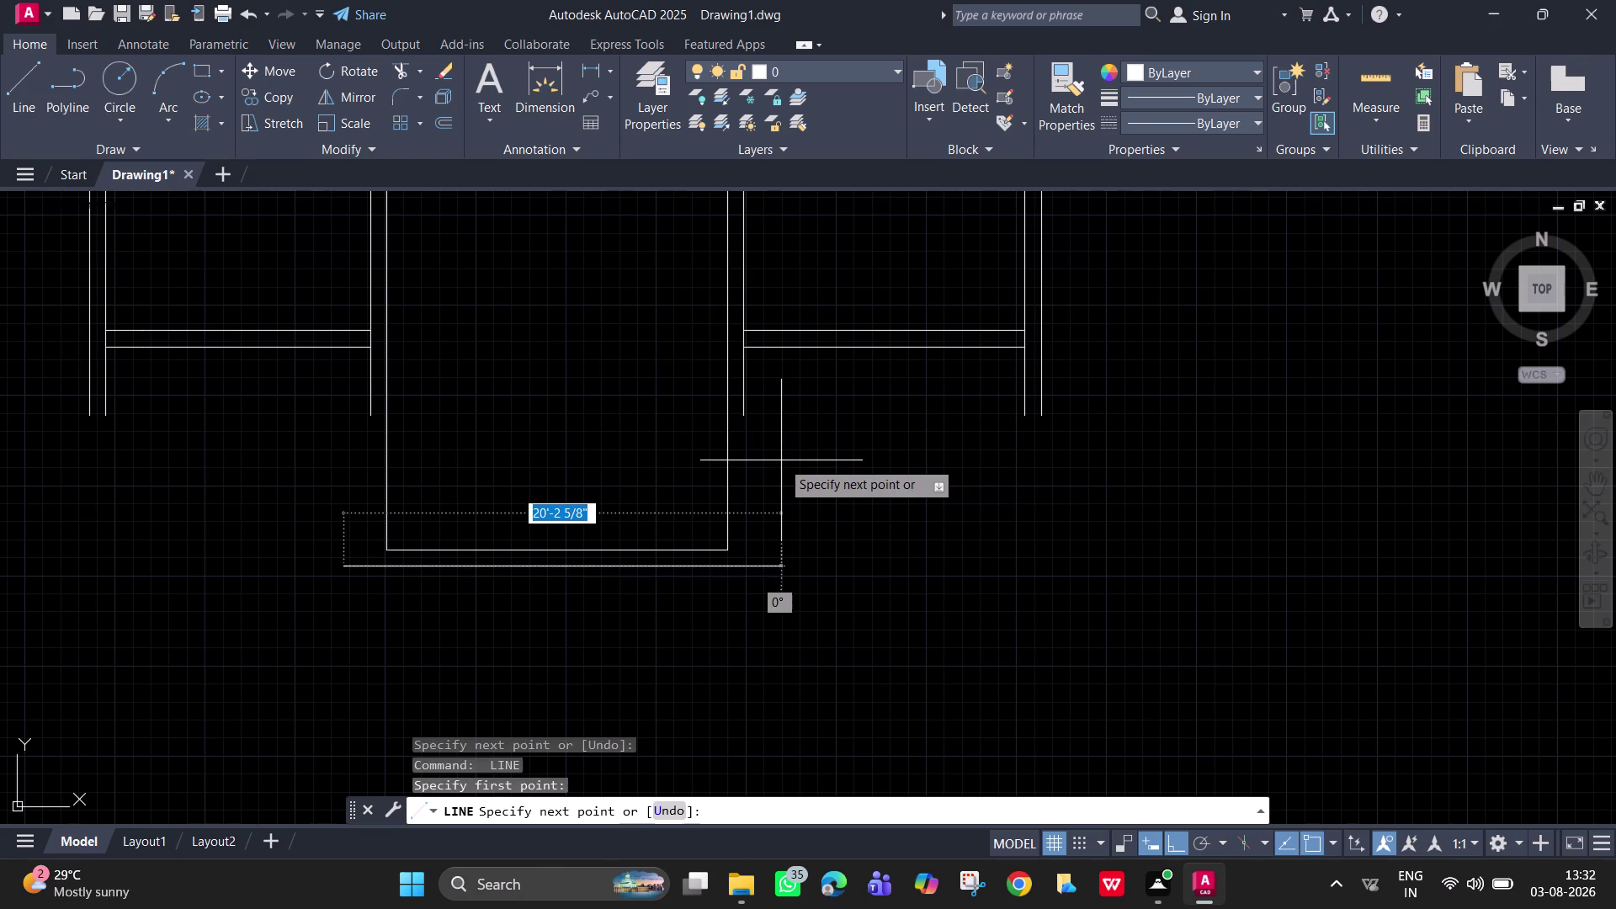
key(Escape)
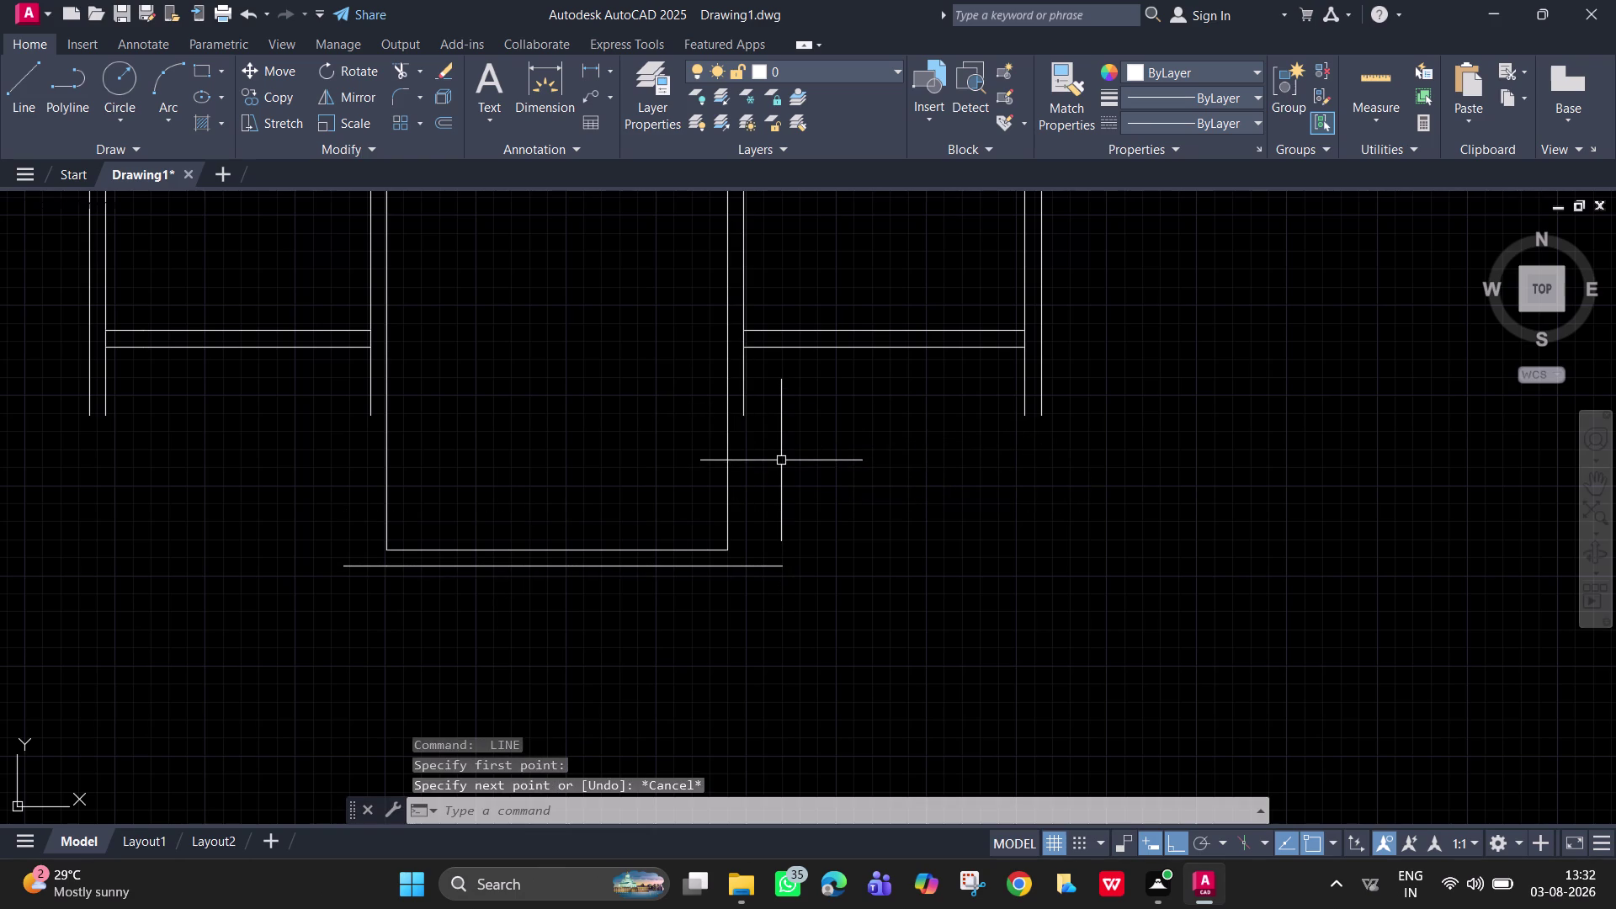
text(ex)
key(space)
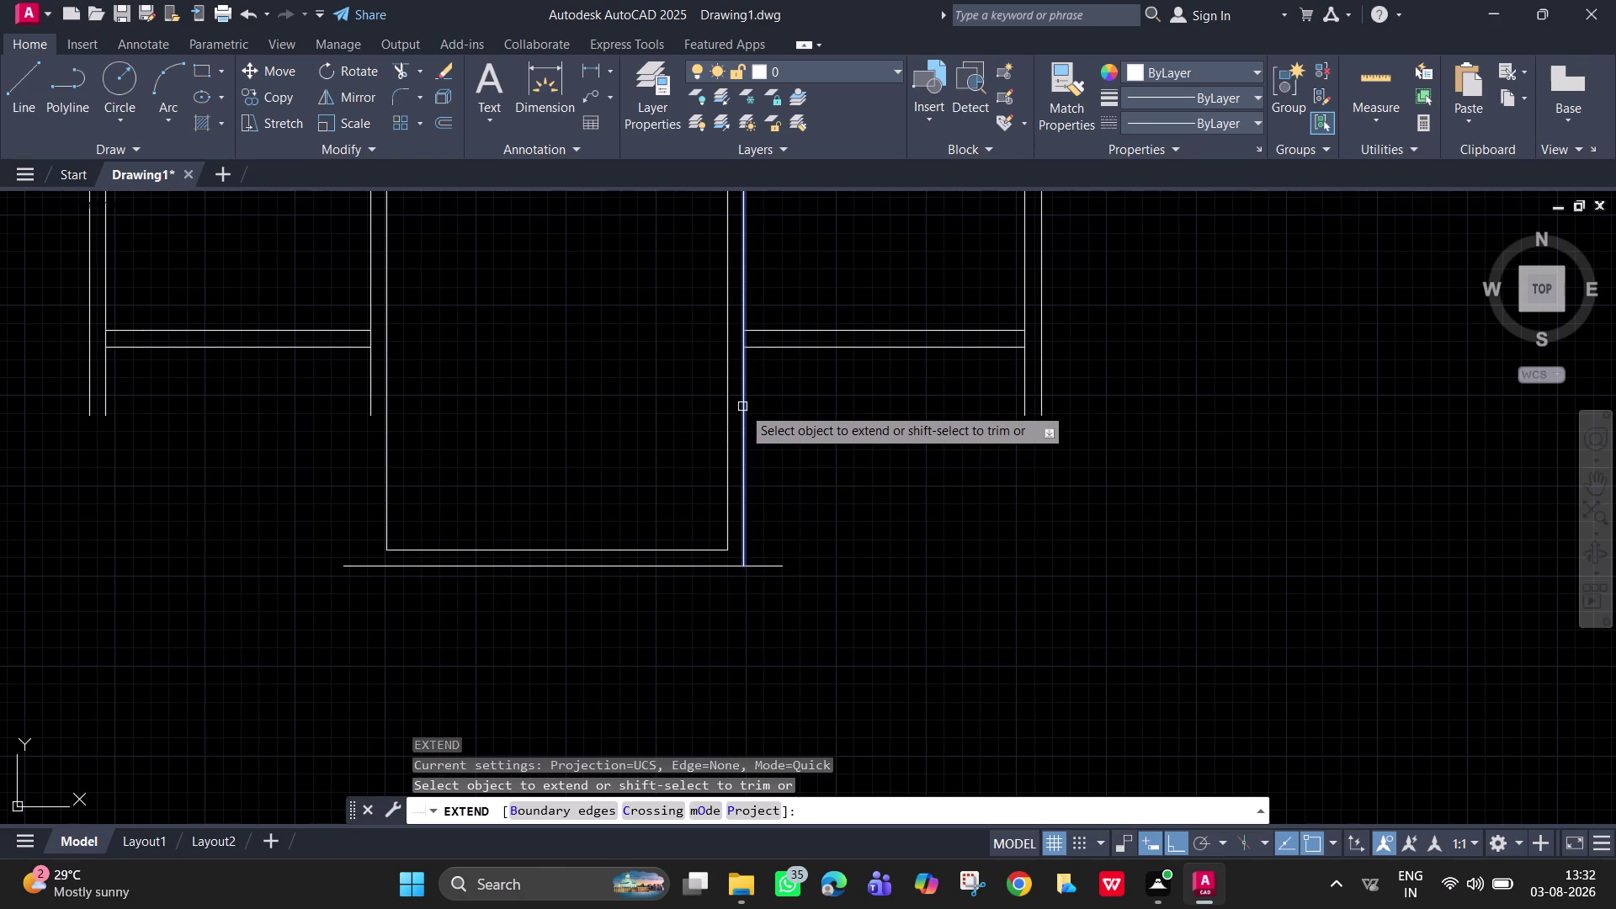
click(742, 406)
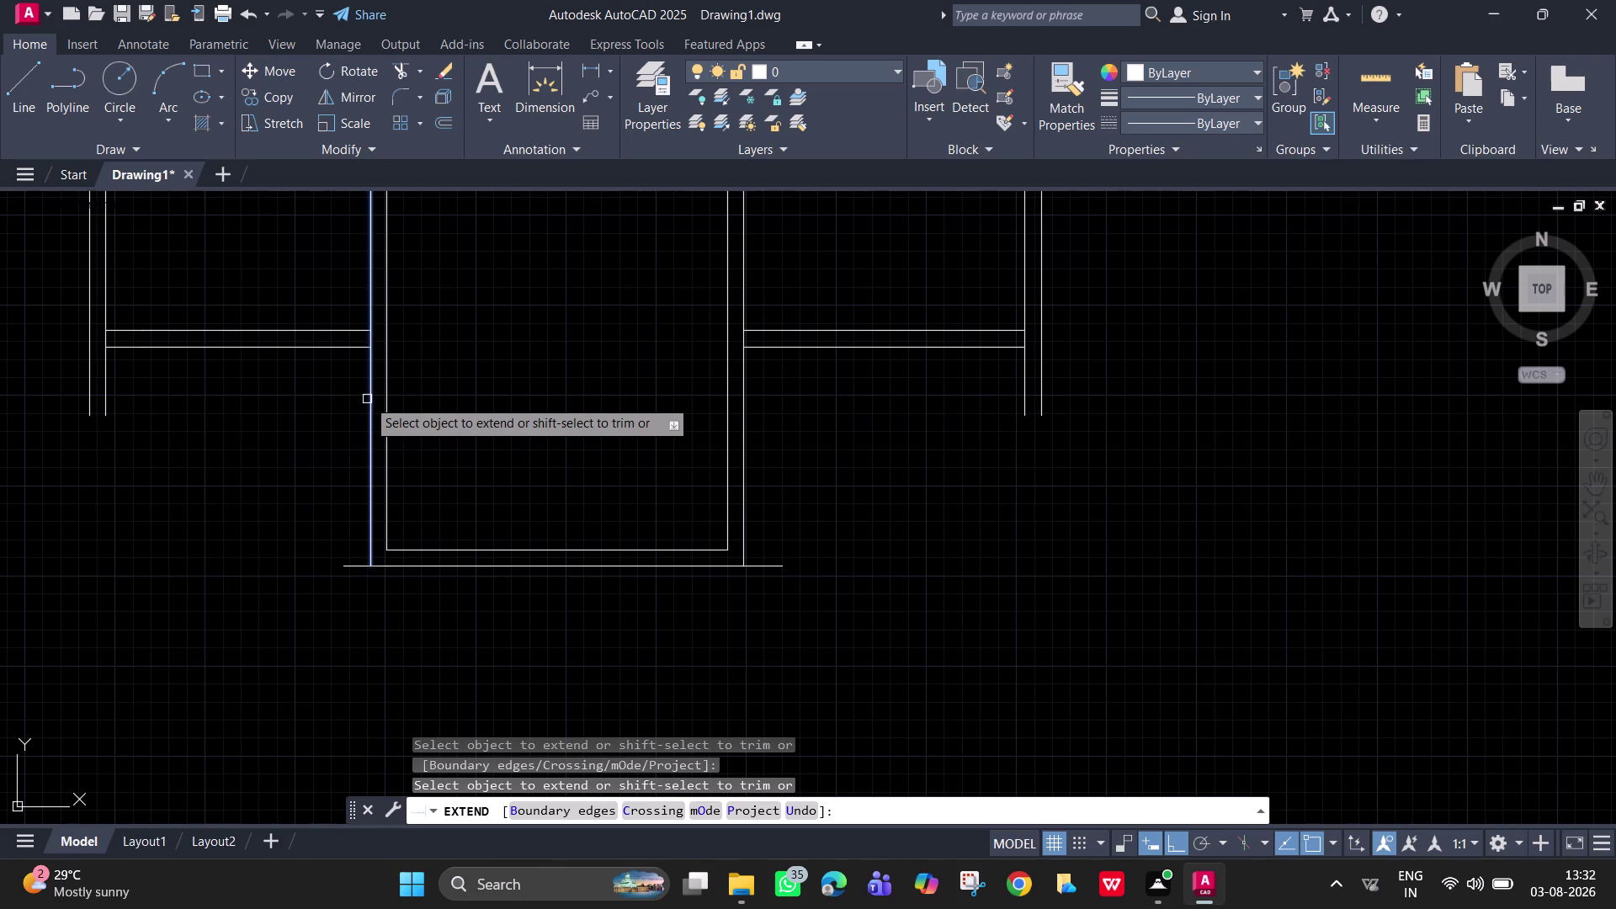
click(367, 399)
key(space)
Fence-trim the bottom wall's left and right overhangs so both corners close cleanly.
key(t)
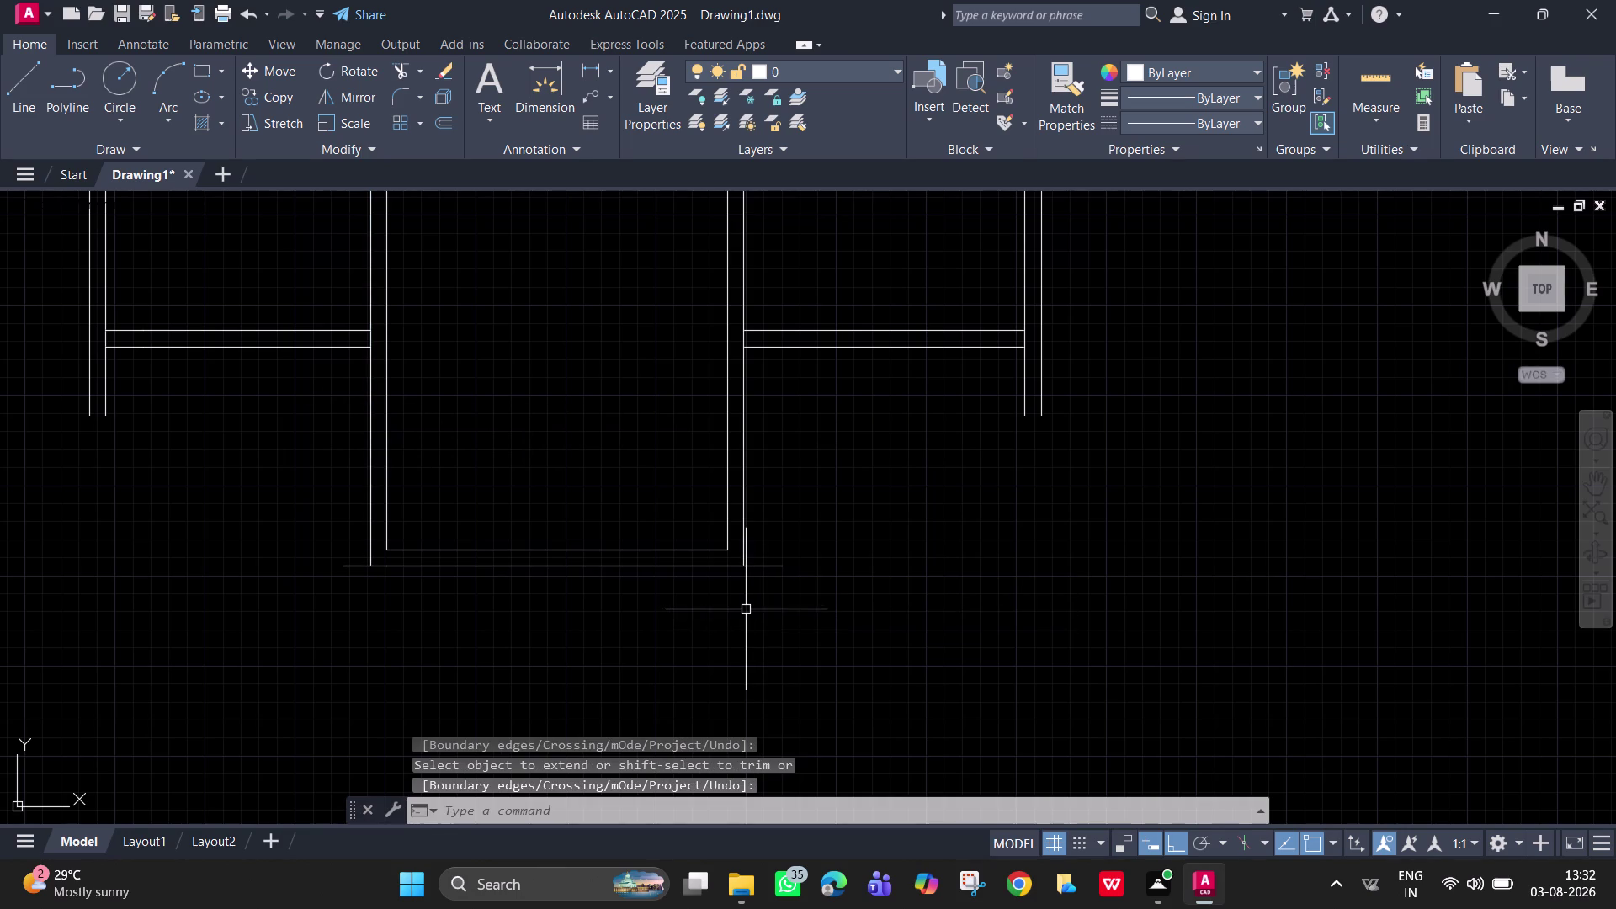
key(r)
key(space)
click(760, 567)
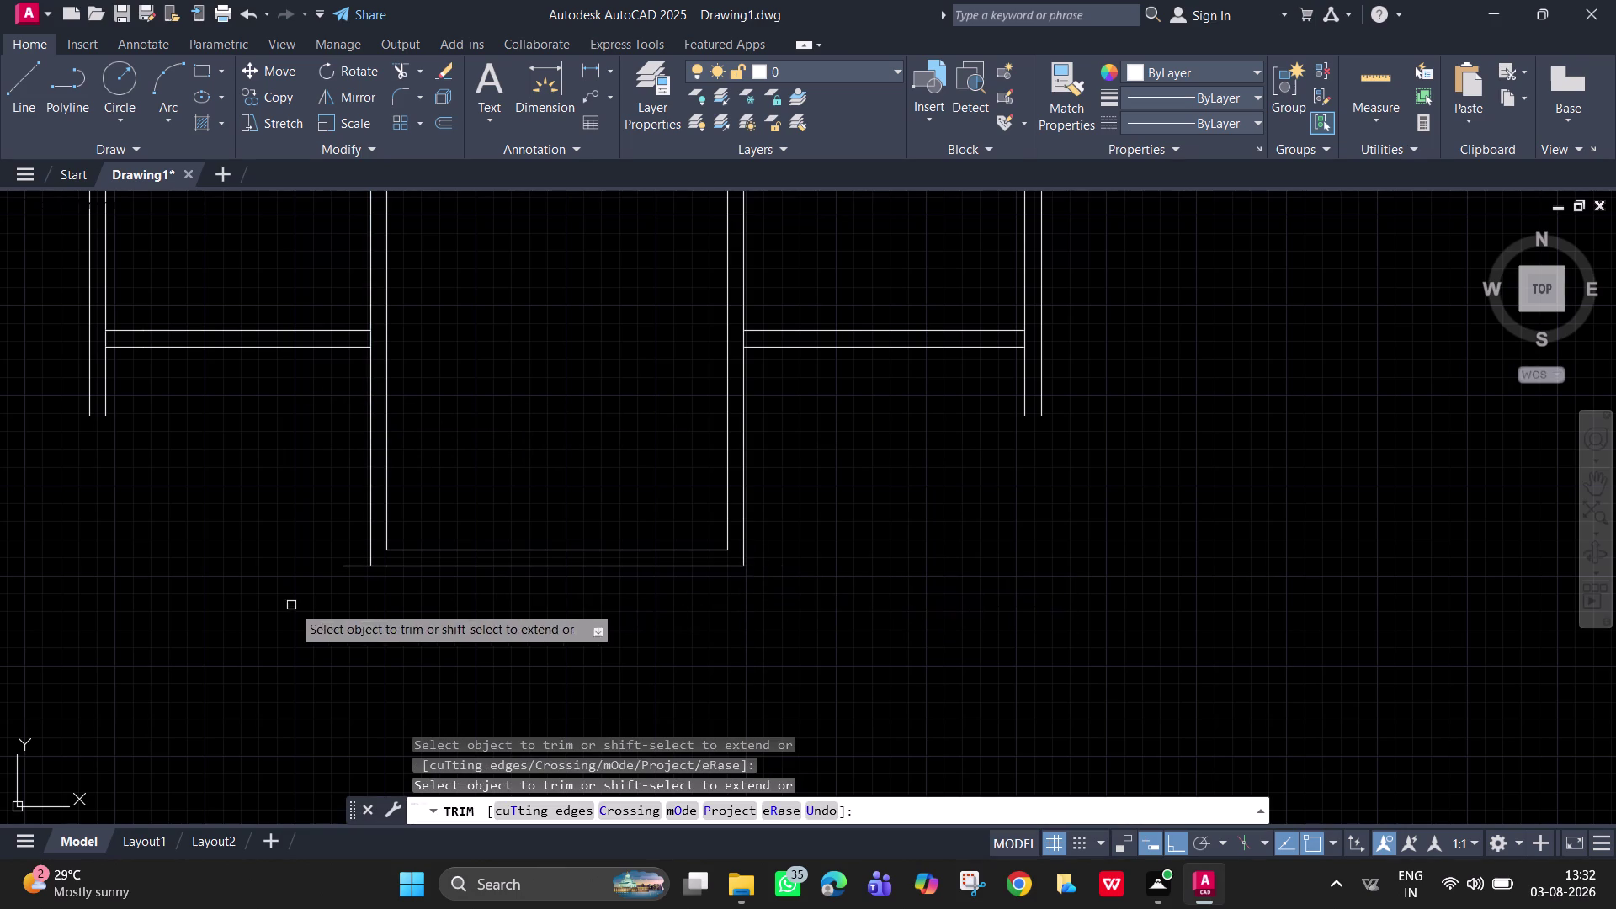
click(353, 561)
click(357, 570)
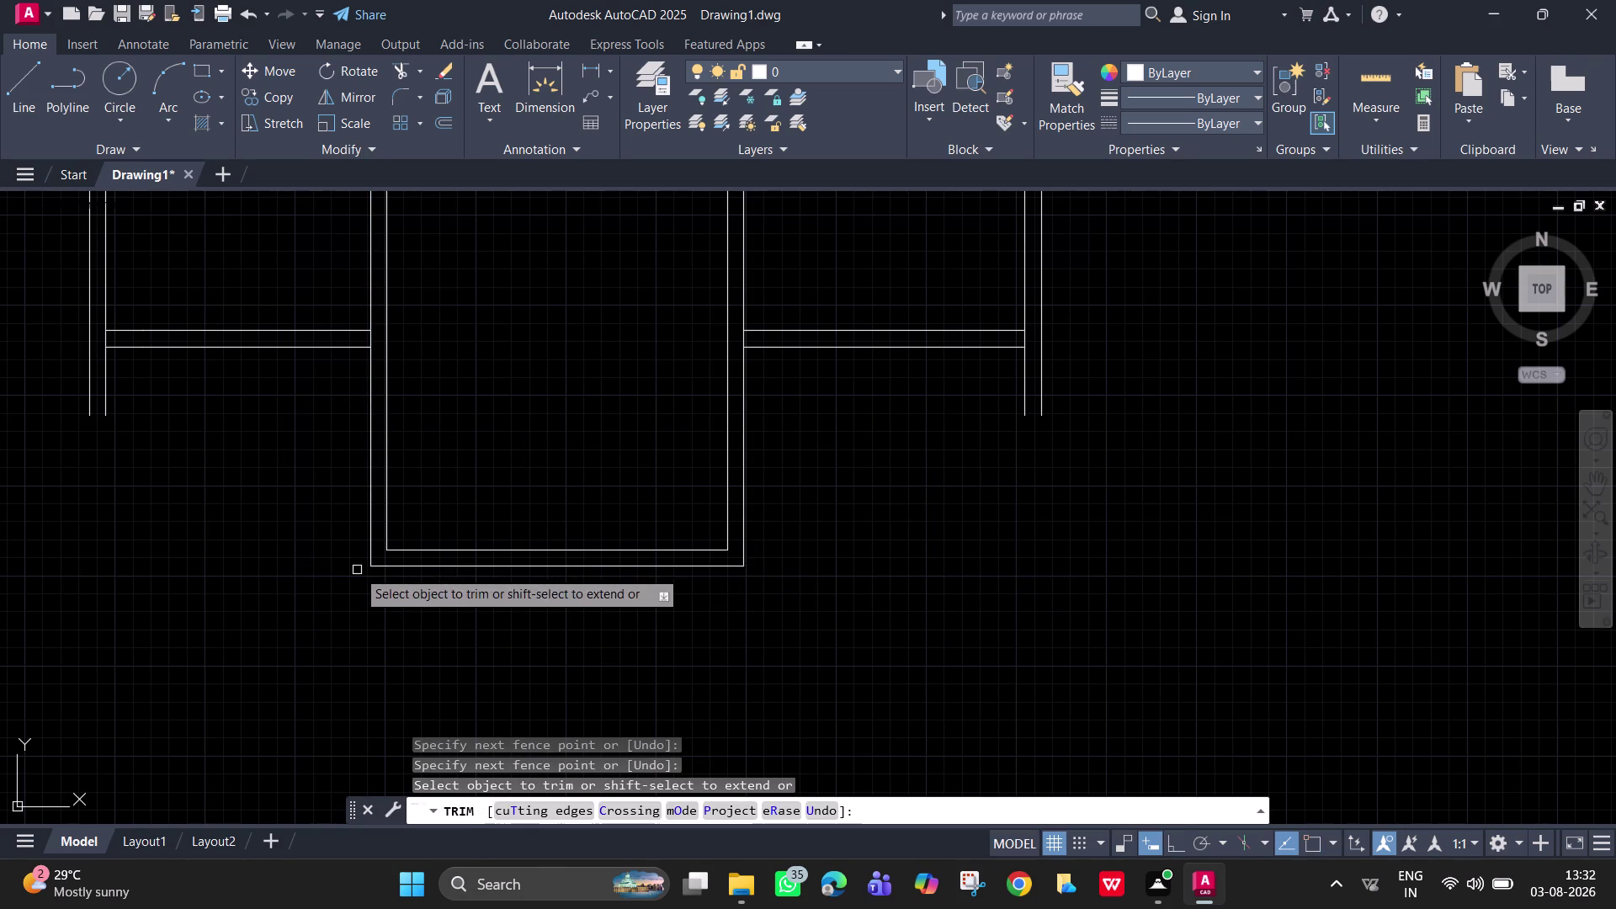
scroll(down, 3)
middle_click(834, 564)
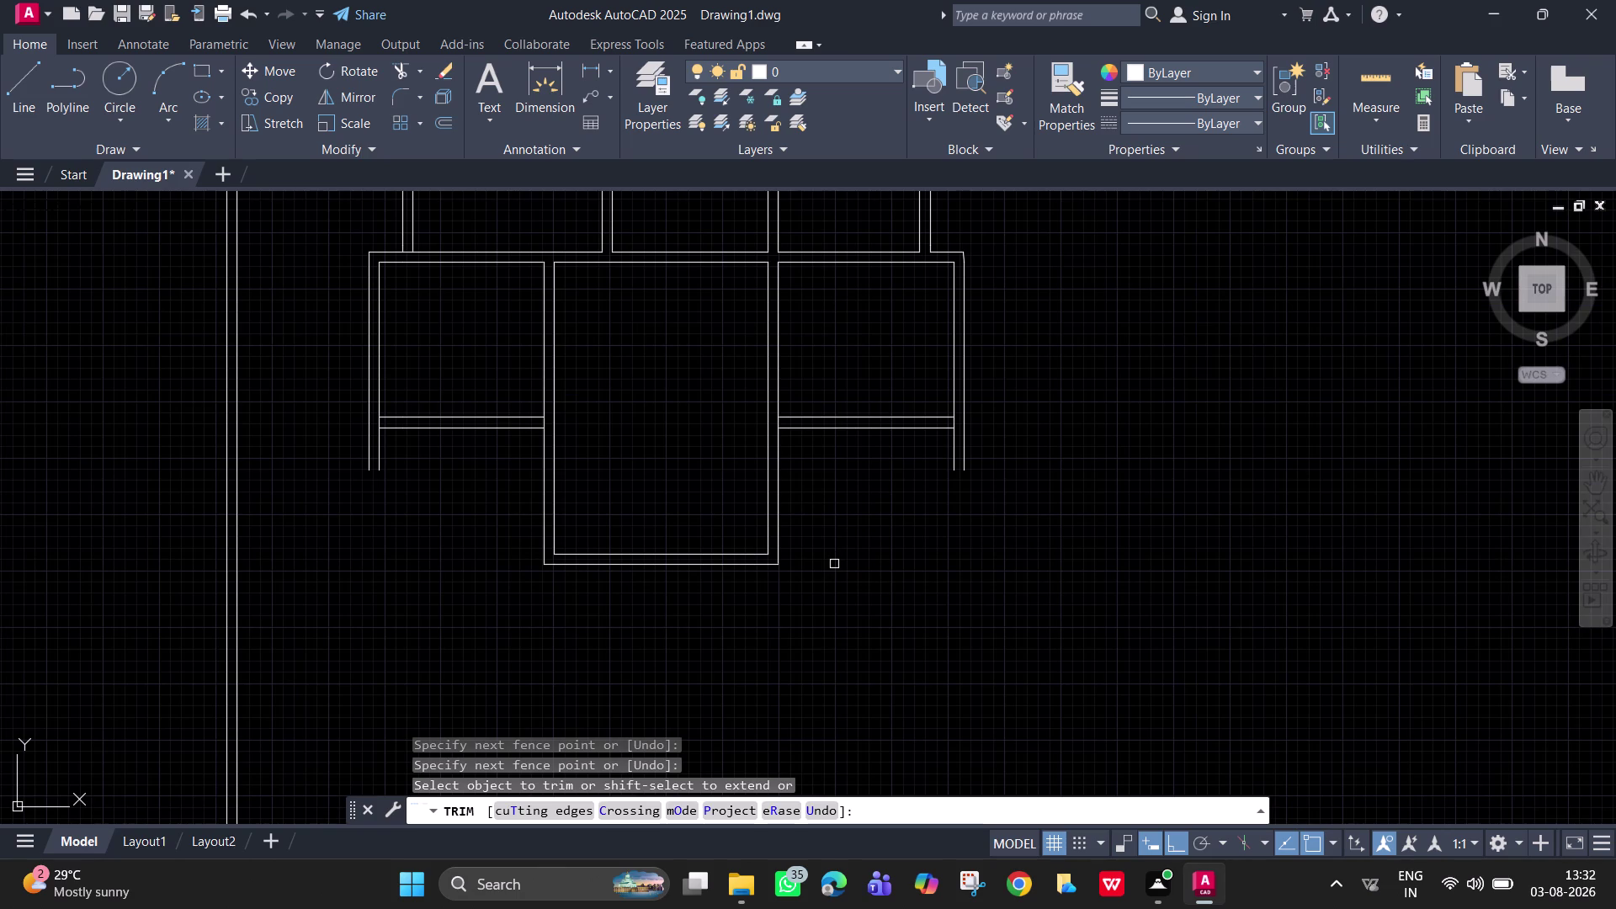
key(Escape)
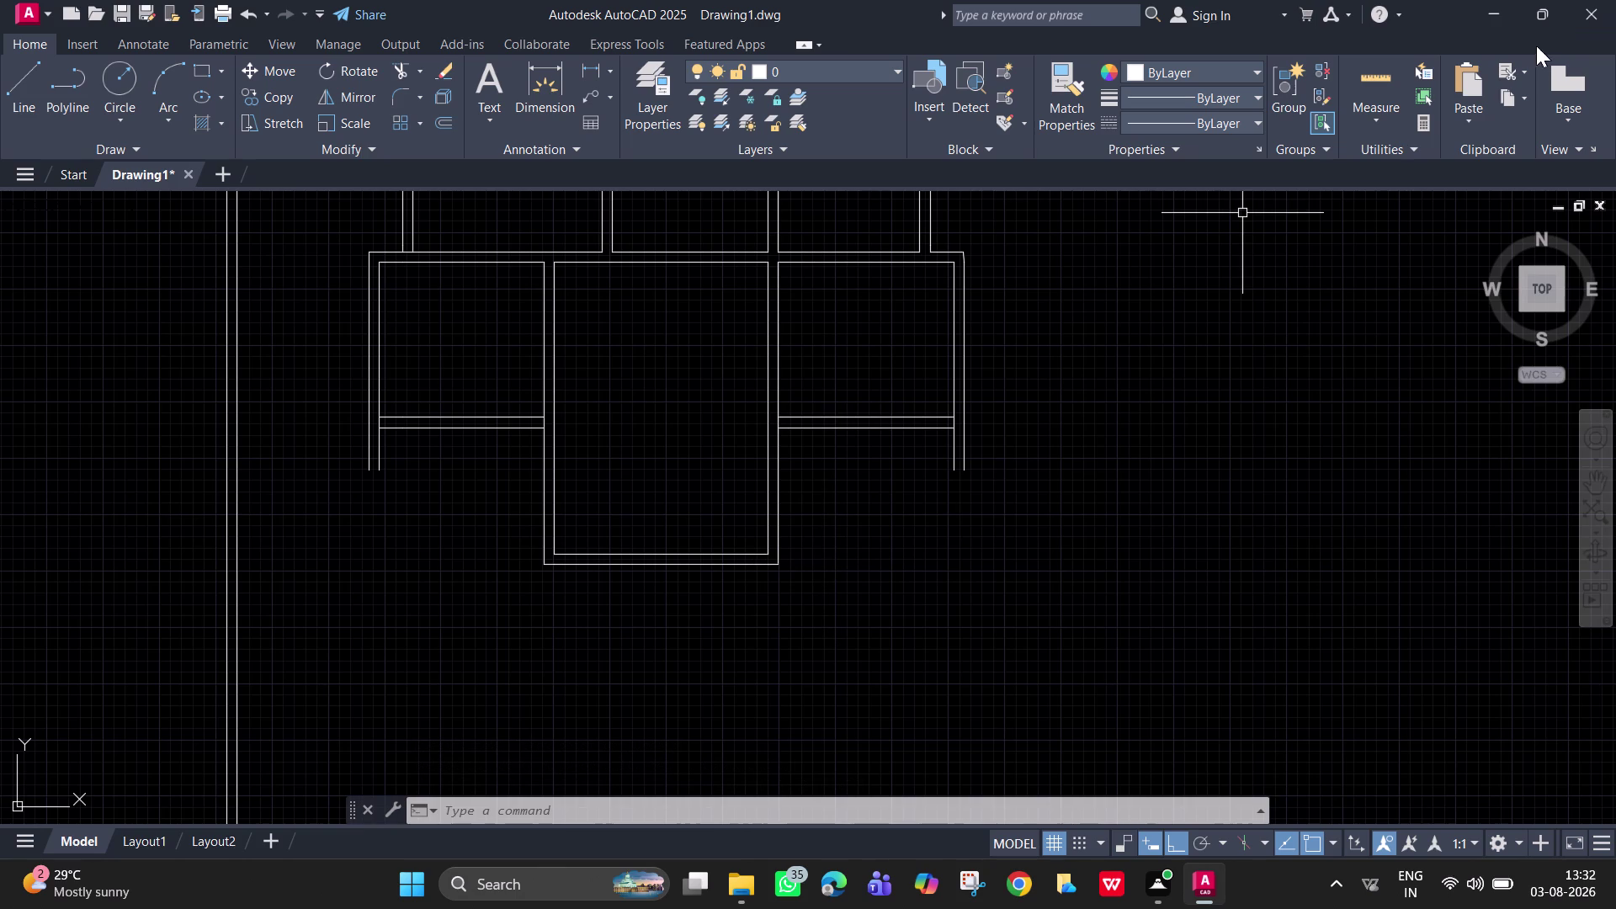
click(1382, 69)
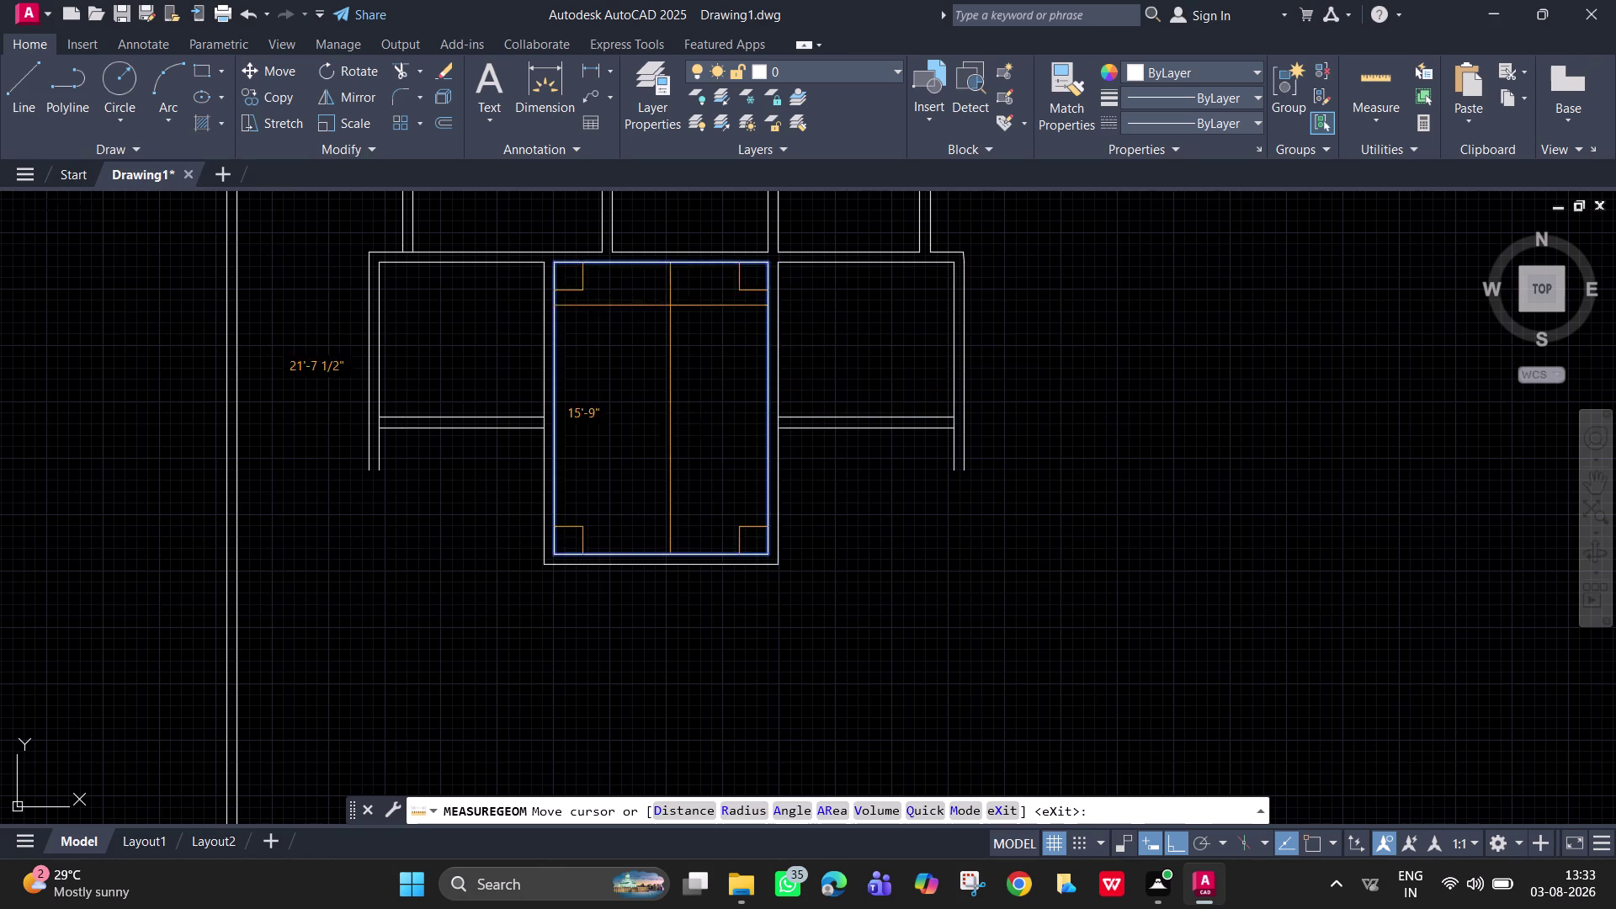
key(Escape)
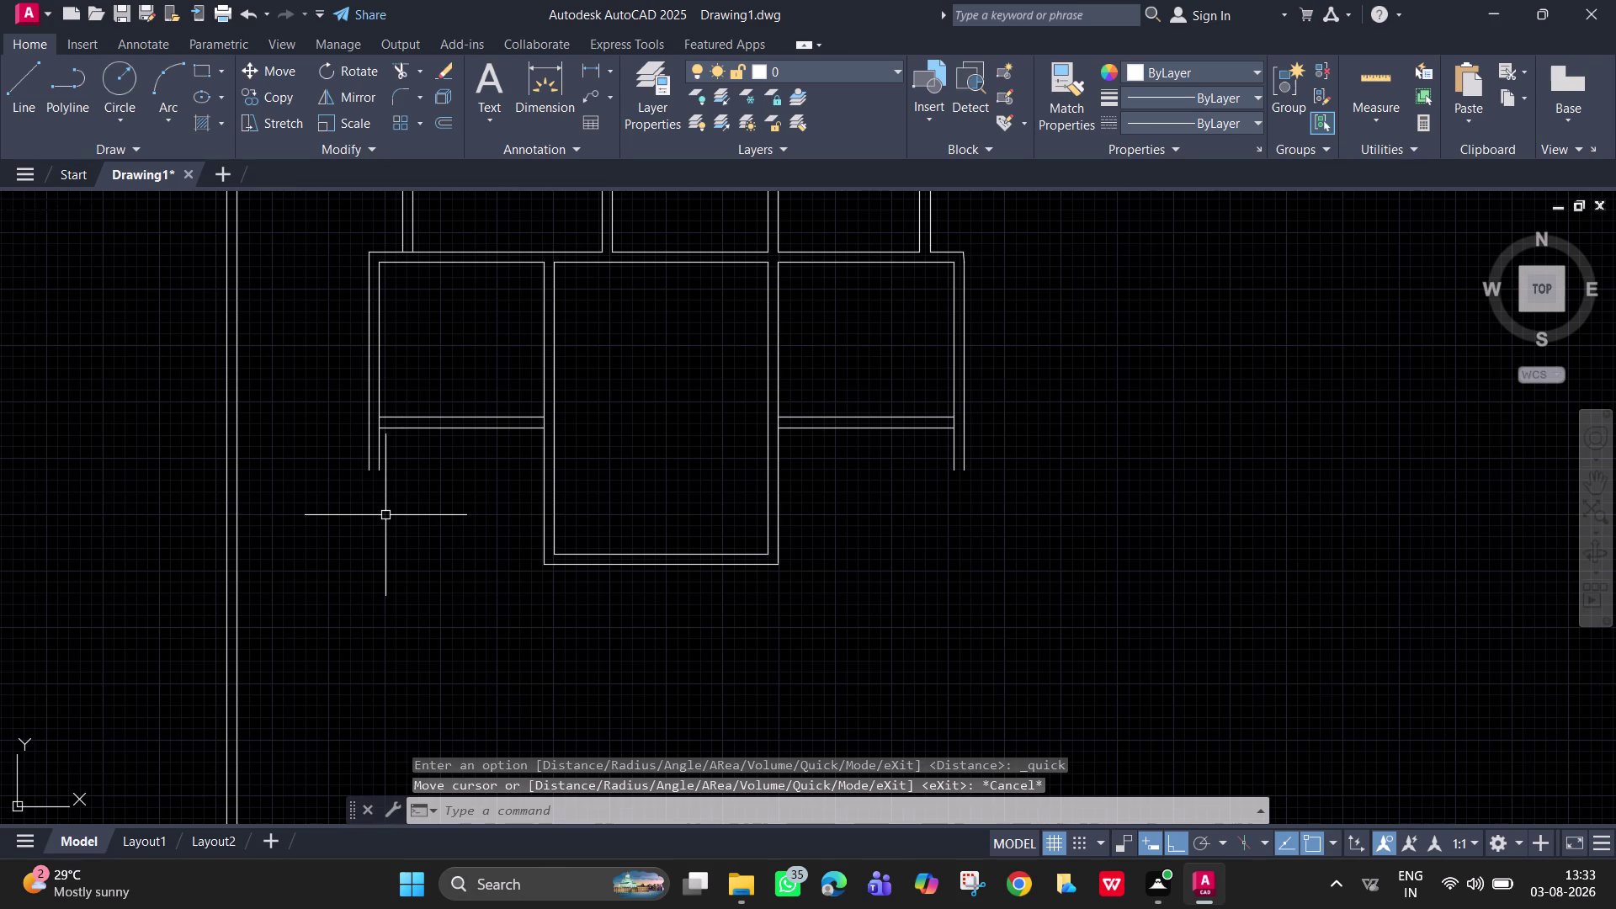